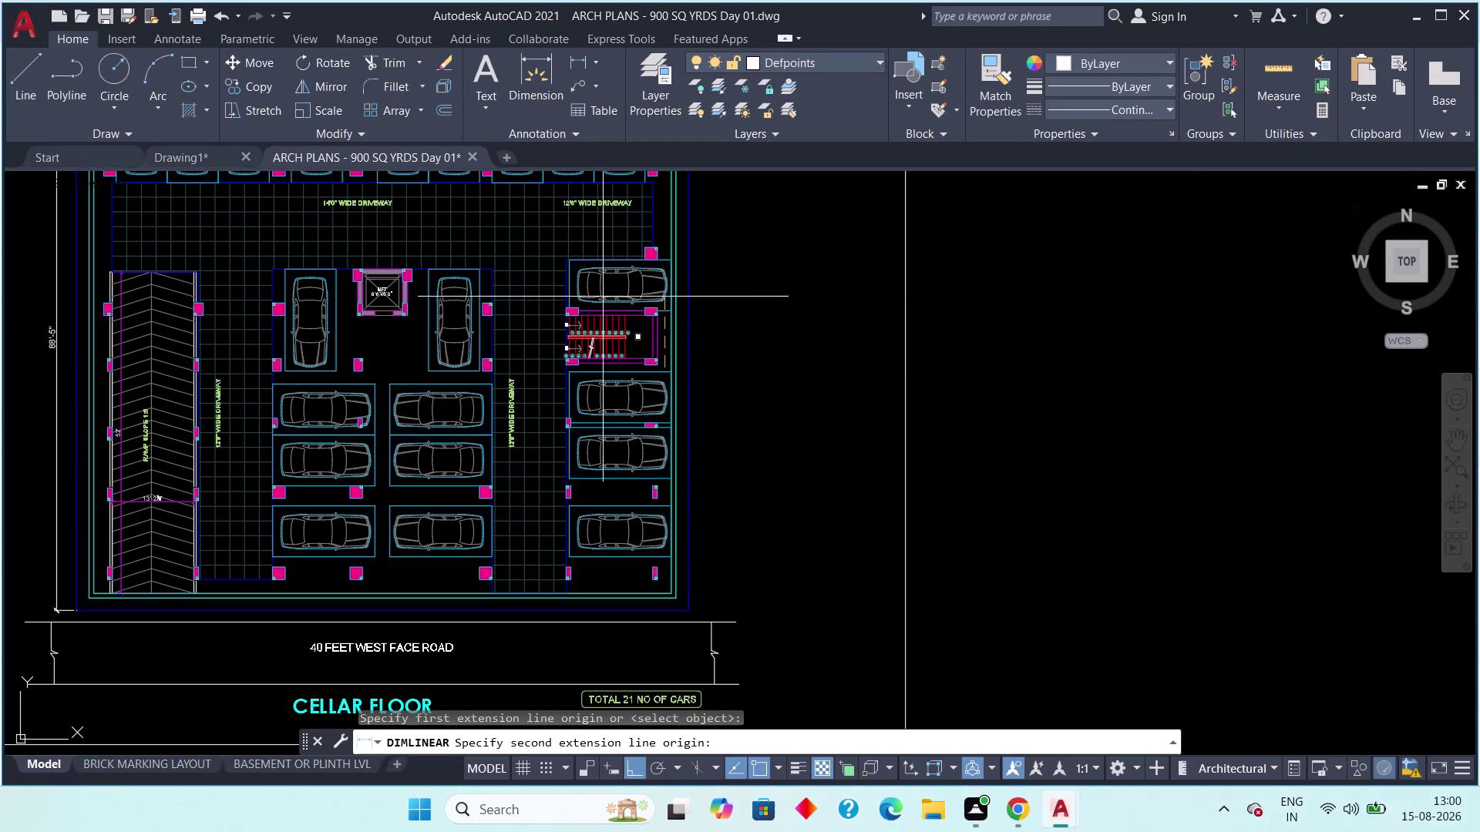
Cancel the unfinished dimension and centre the ARCH PLANS view on the staircase.
key(Escape)
scroll(down, 3)
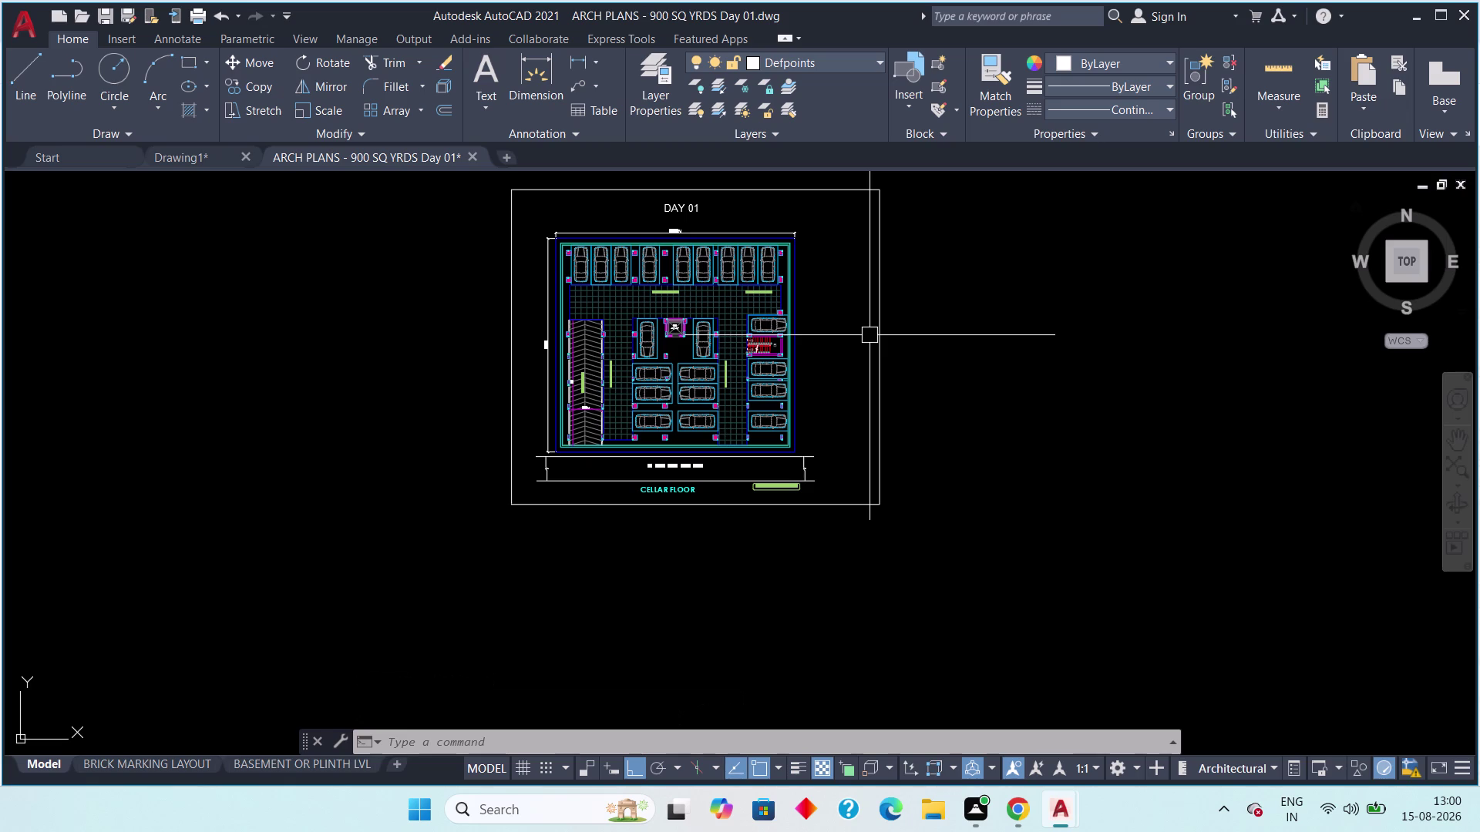
scroll(up, 3)
middle_drag(809, 311, 1006, 304)
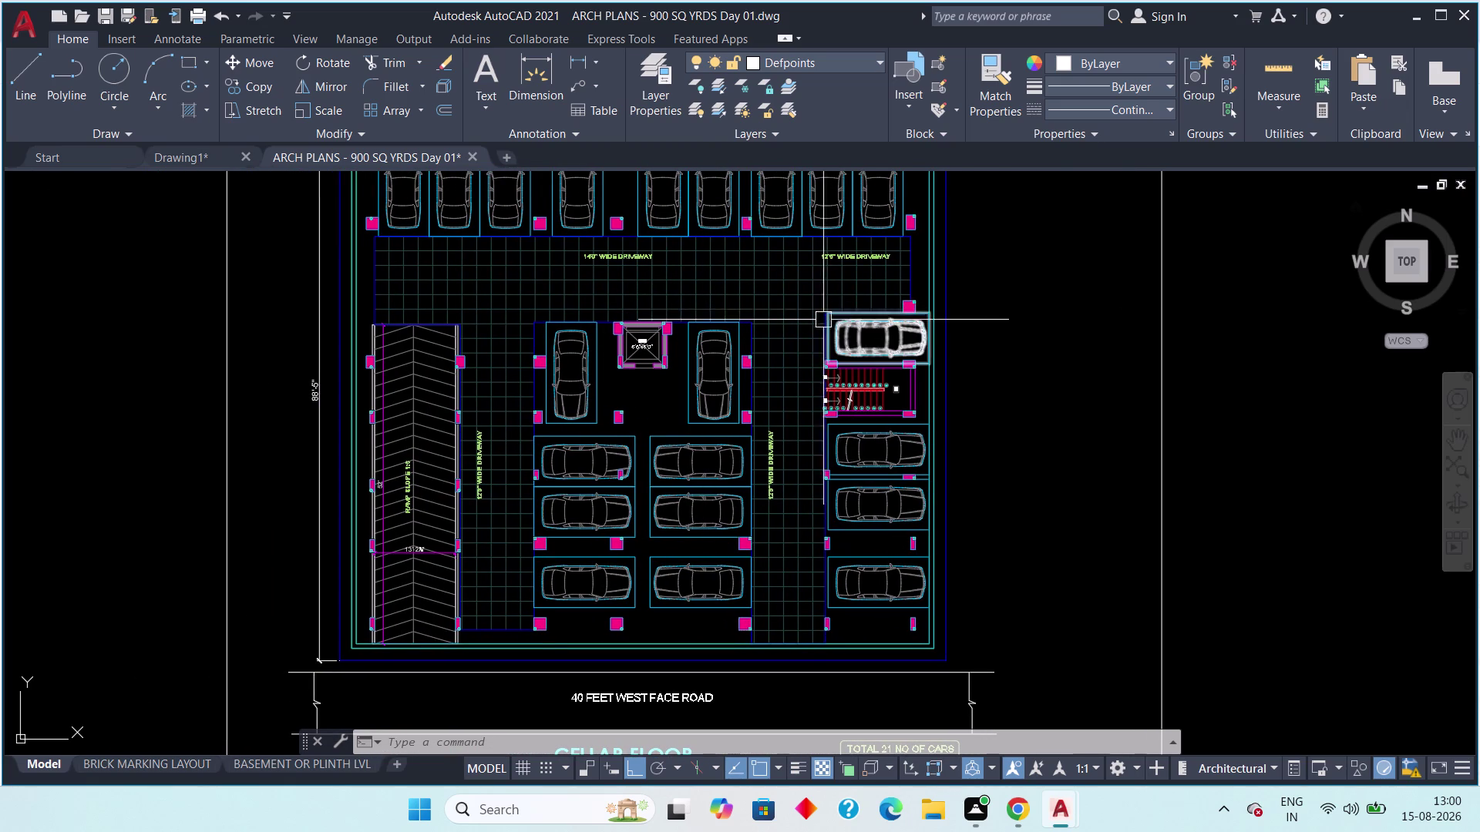
scroll(up, 3)
middle_drag(811, 321, 479, 198)
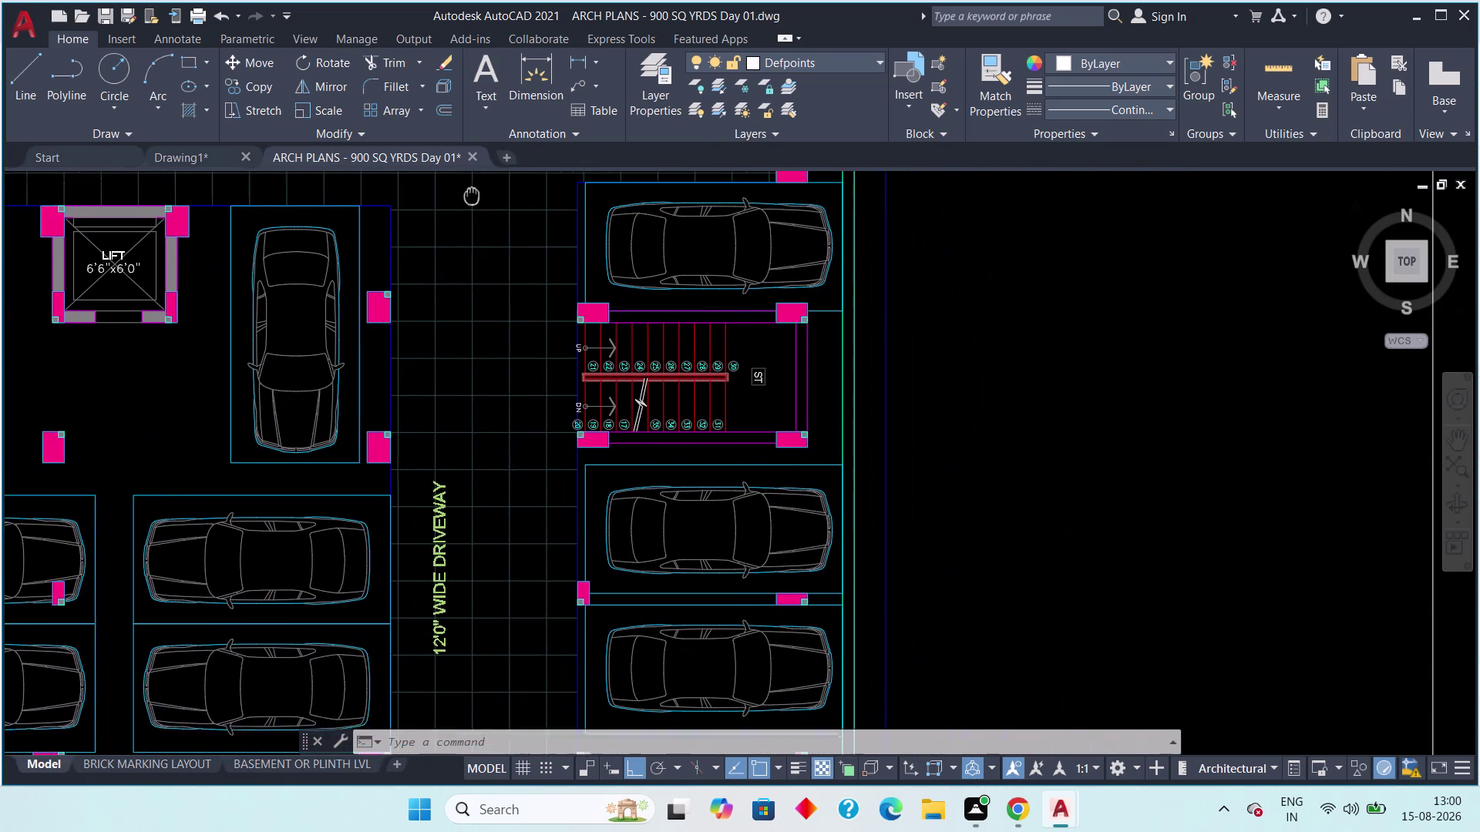
middle_drag(479, 198, 464, 194)
Measure the staircase bay with a linear dimension, reading 8'-9", without placing it.
click(572, 51)
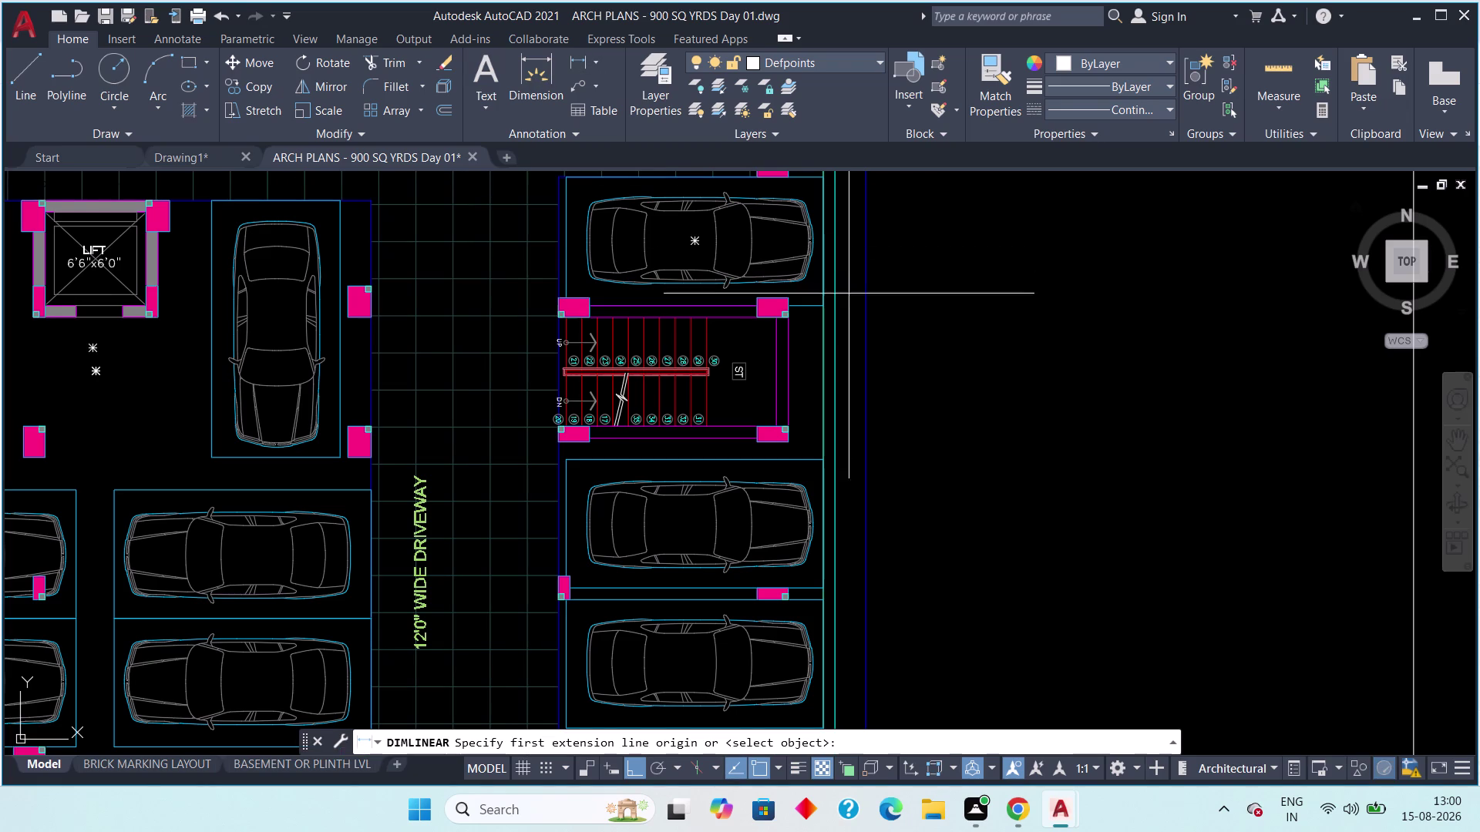
scroll(up, 3)
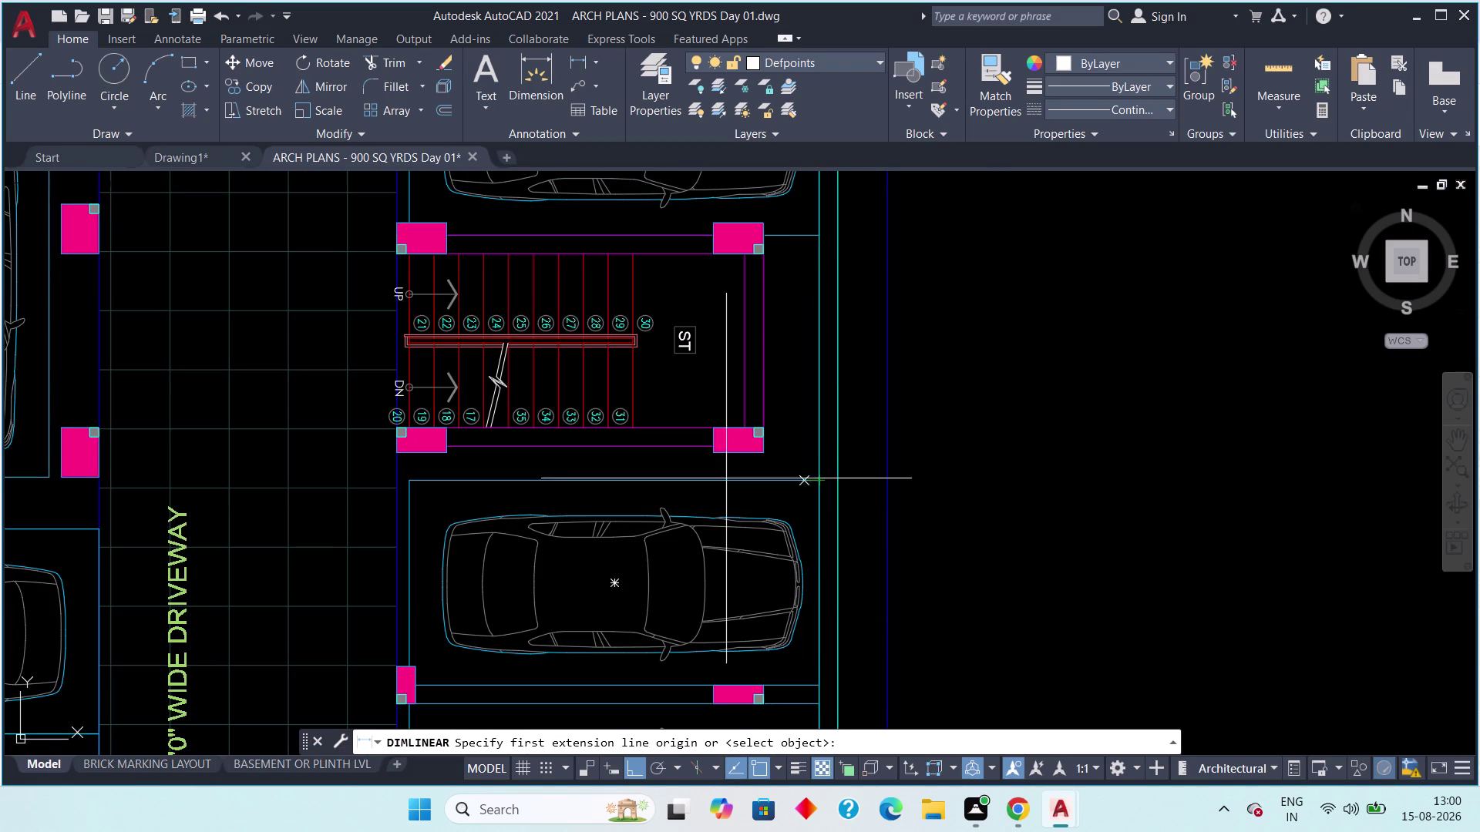
click(394, 458)
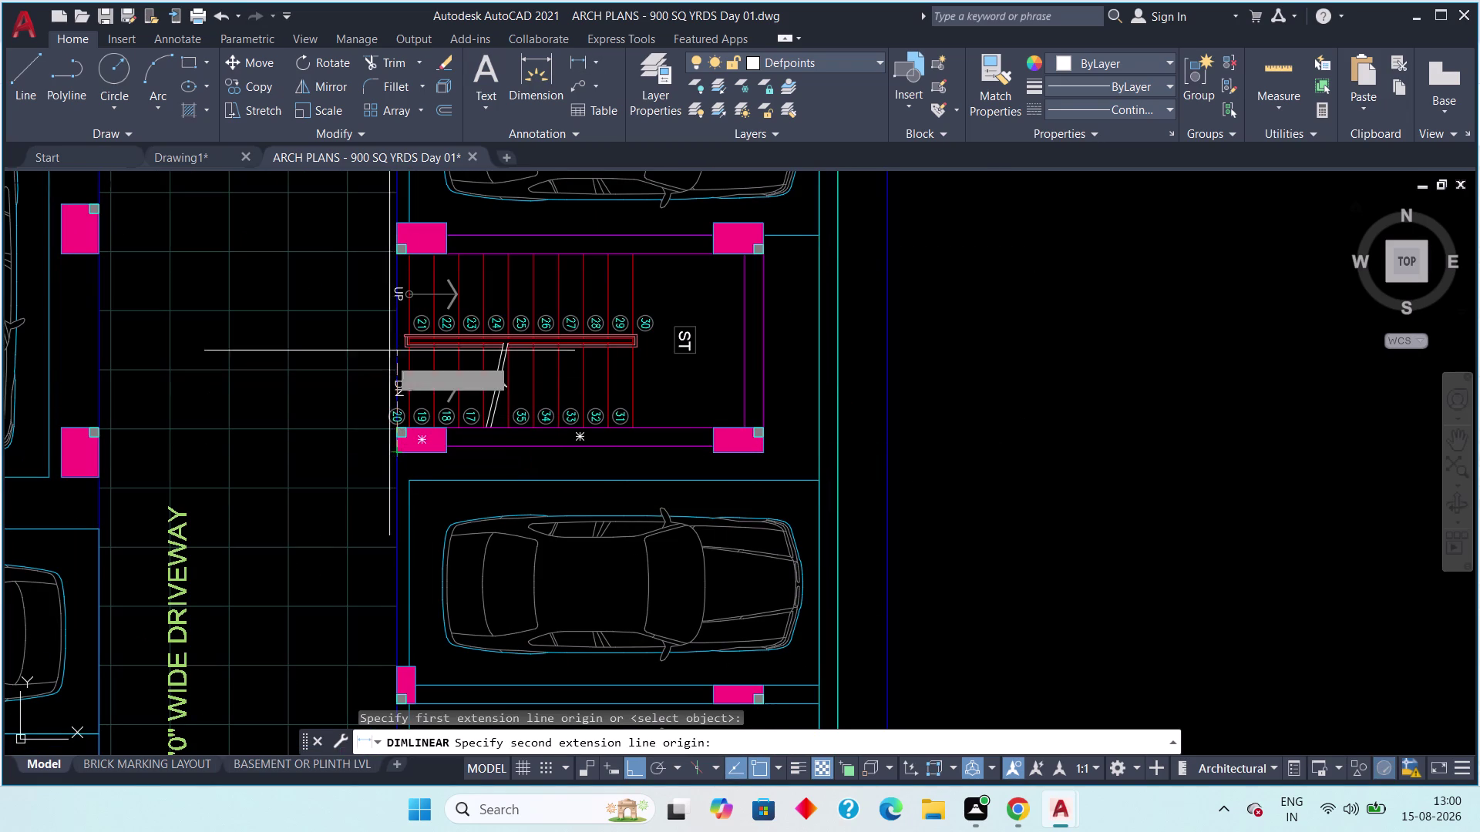
click(393, 234)
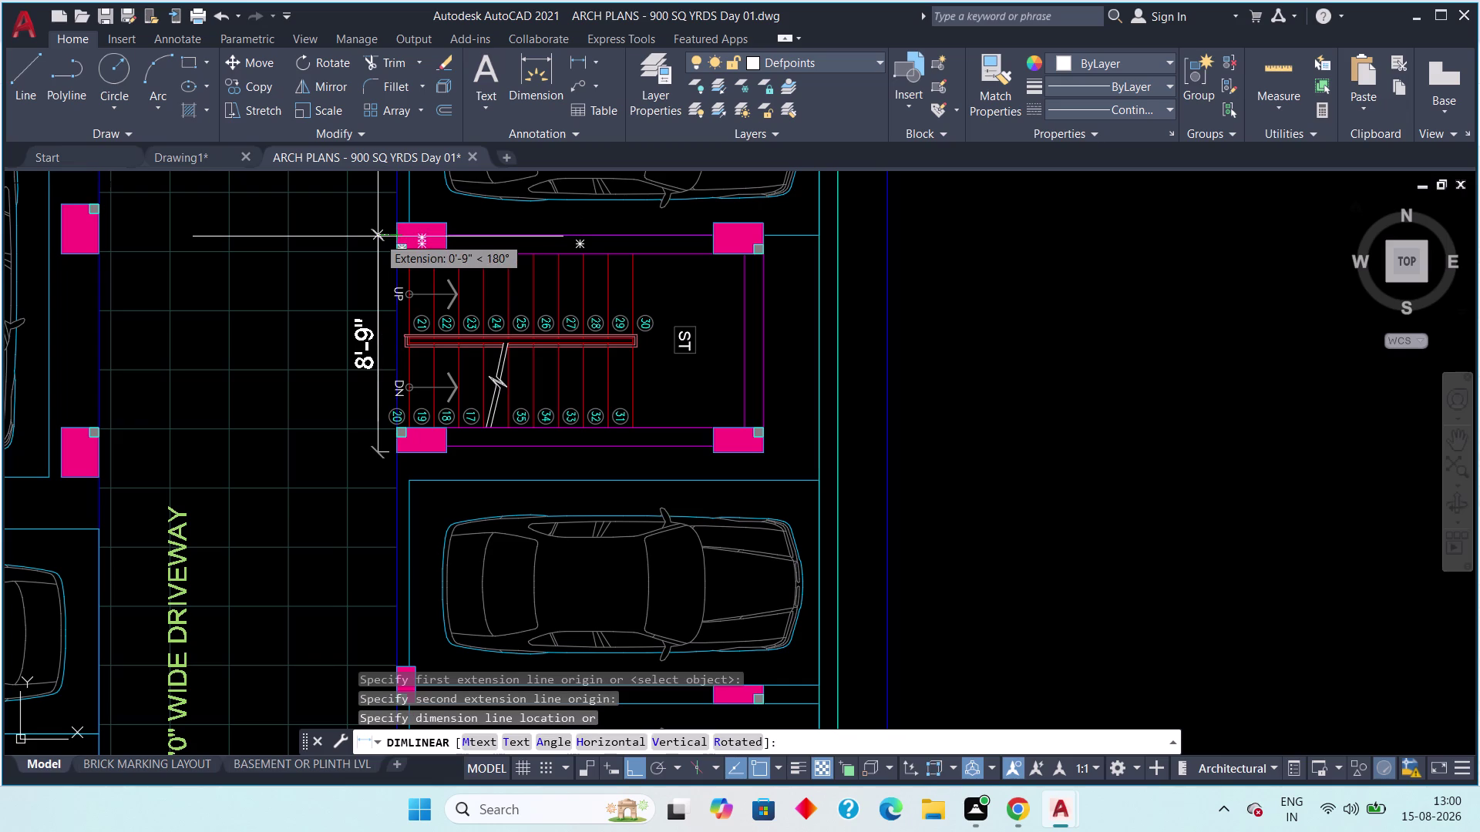
key(Escape)
Switch to the Drawing1 cellar plan.
scroll(down, 3)
middle_drag(400, 255, 475, 255)
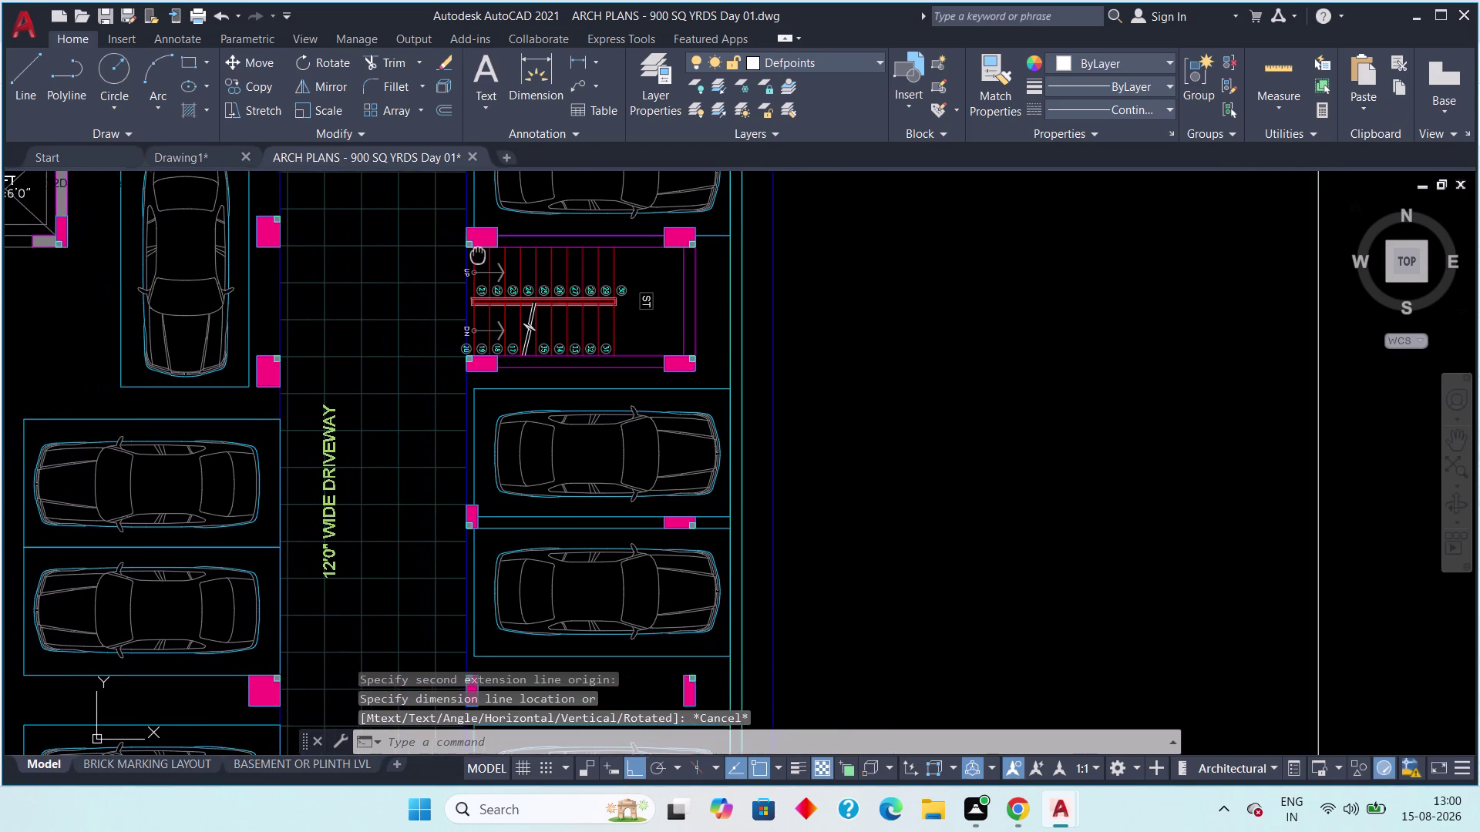
middle_drag(475, 256, 489, 252)
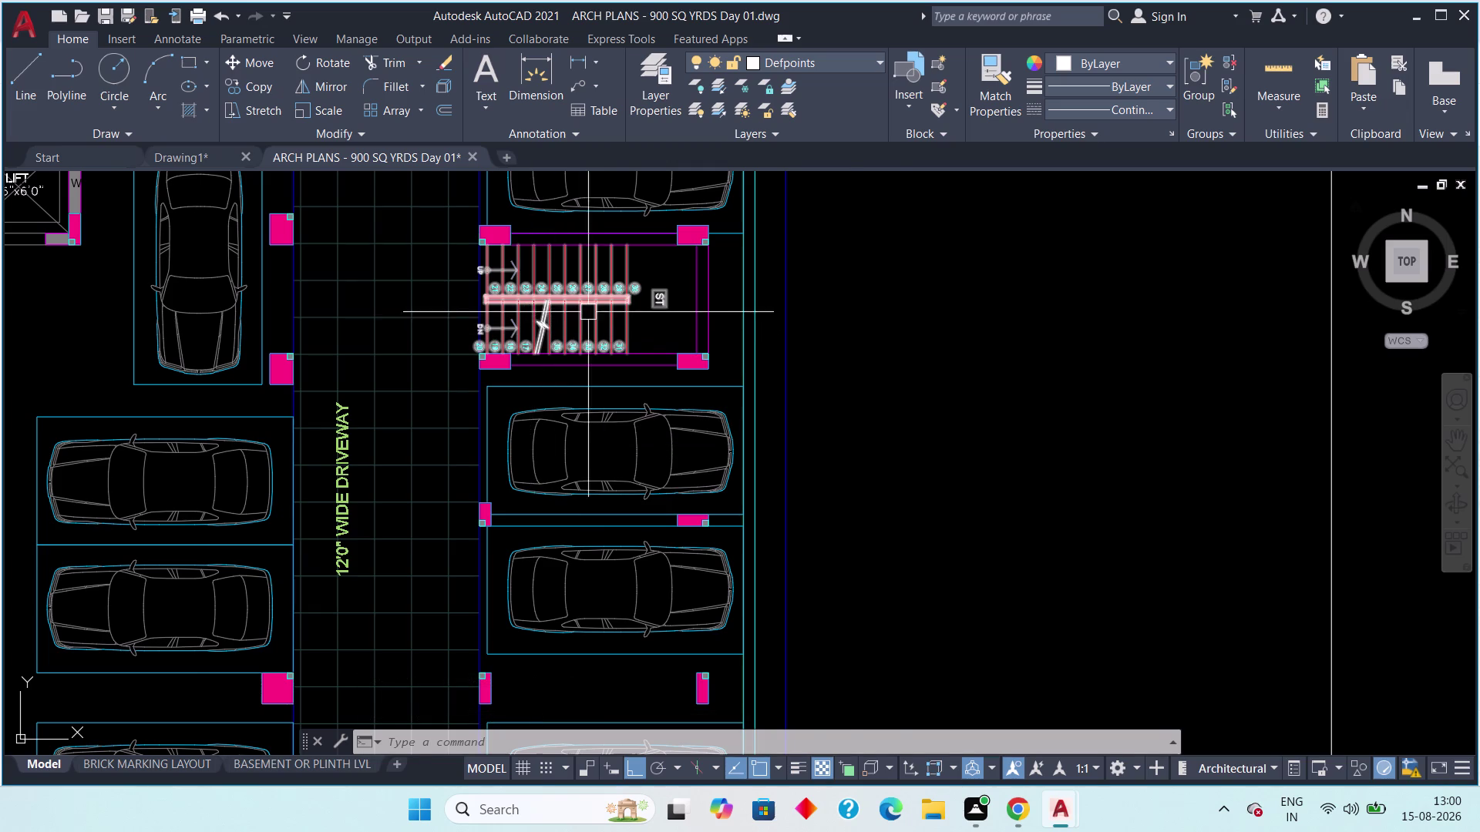
scroll(up, 3)
scroll(down, 3)
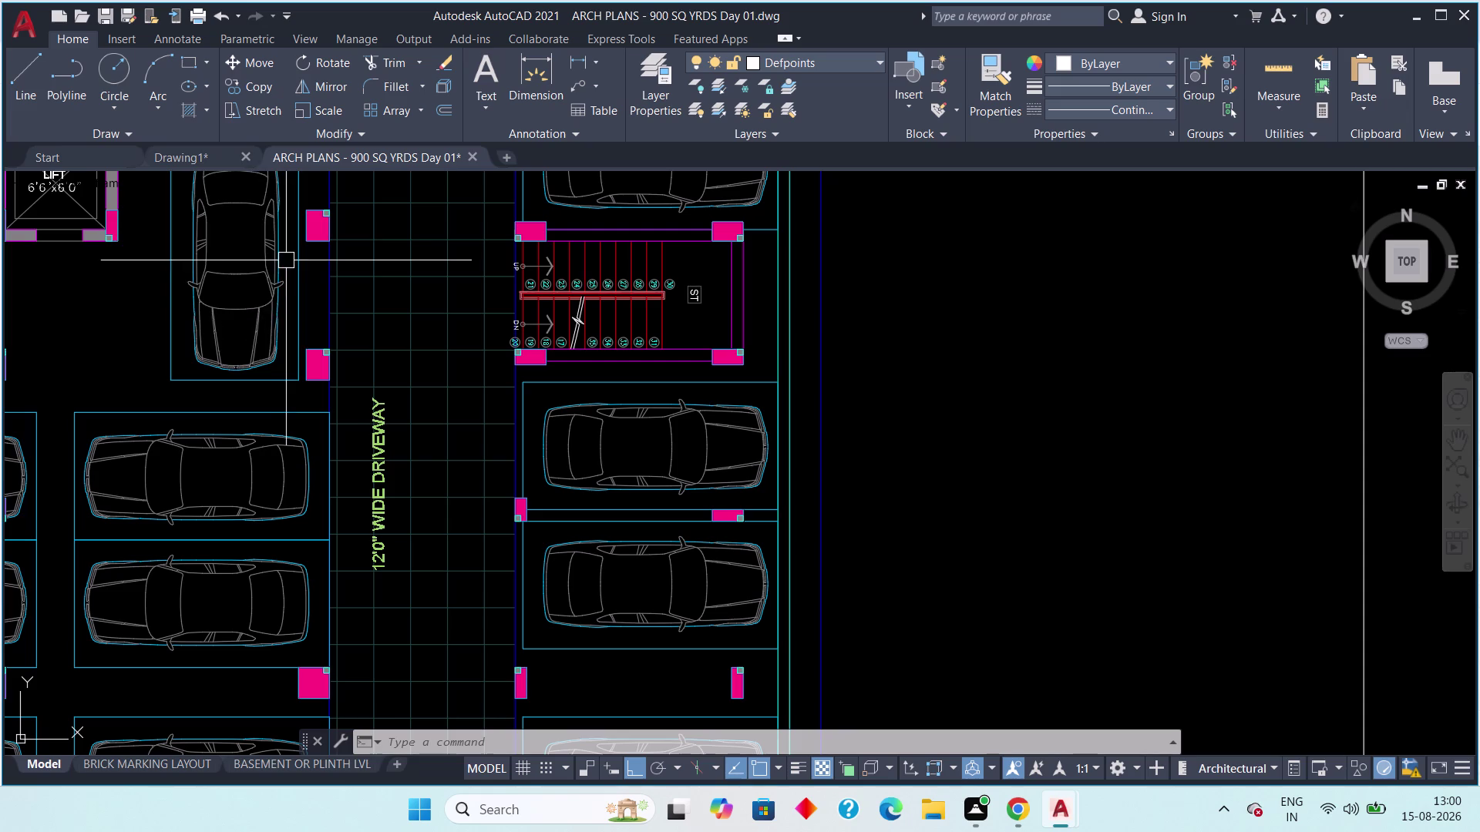
click(181, 158)
scroll(up, 3)
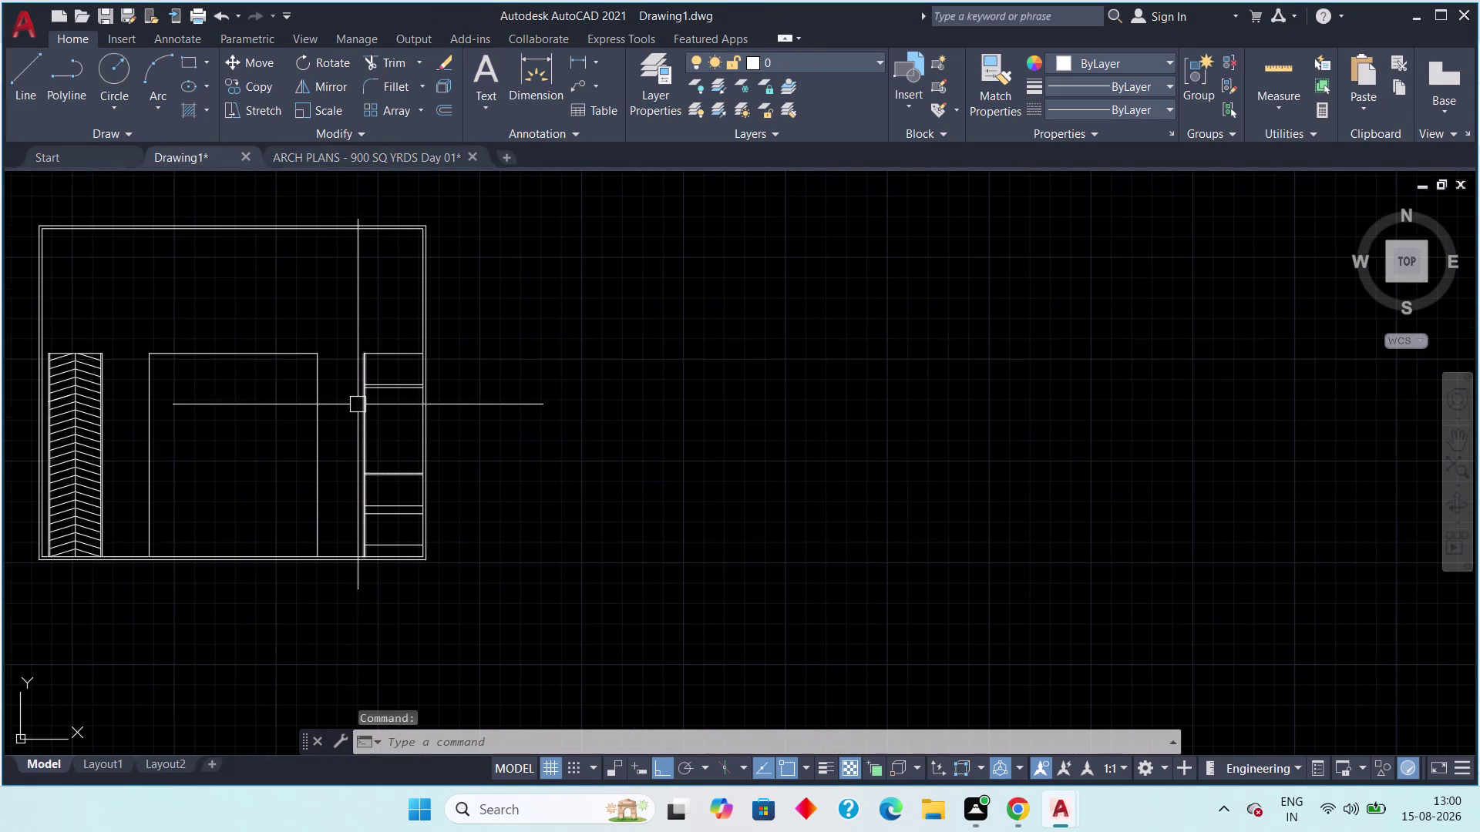
click(372, 157)
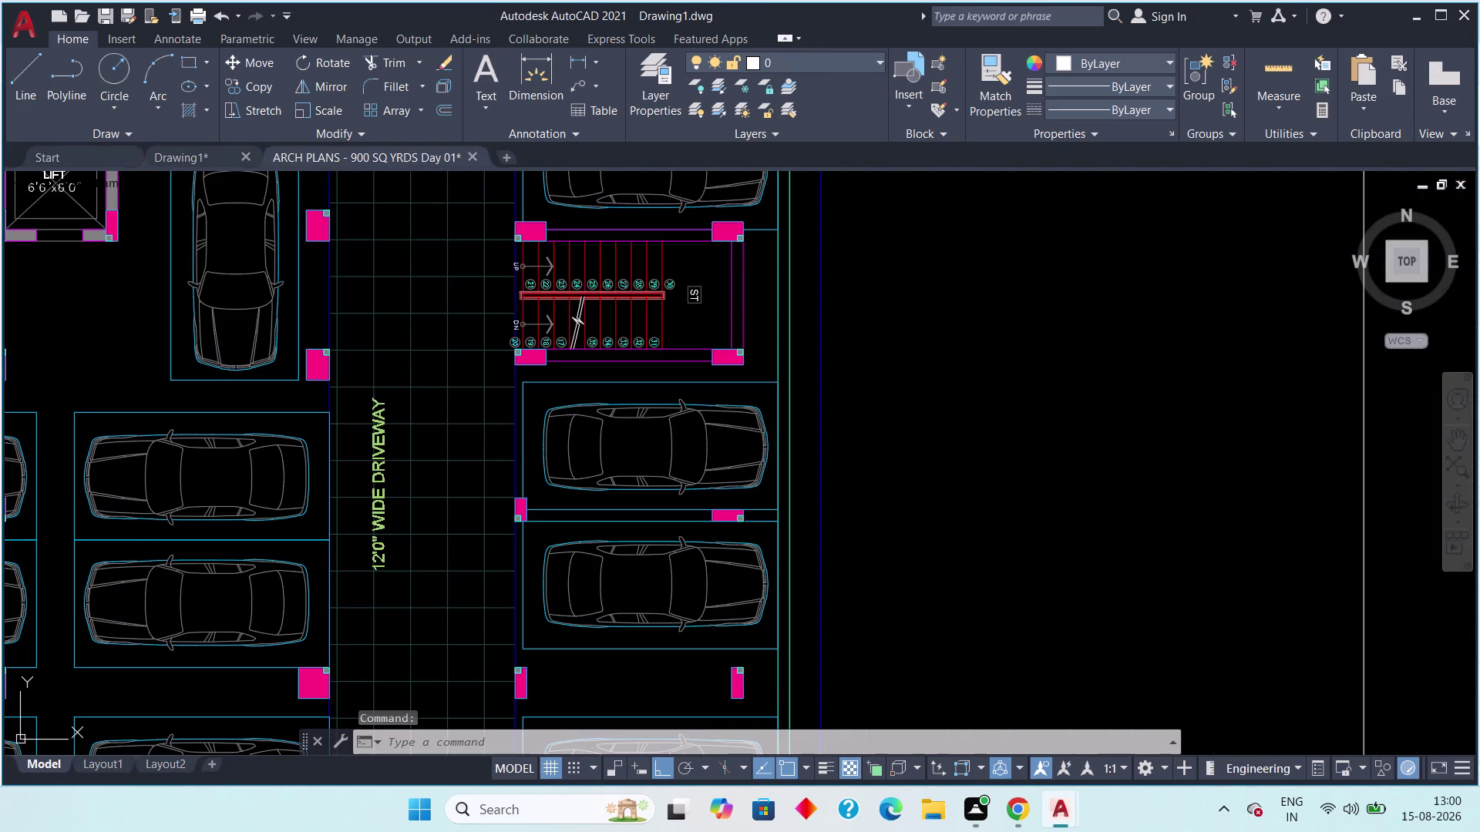
click(181, 153)
scroll(up, 3)
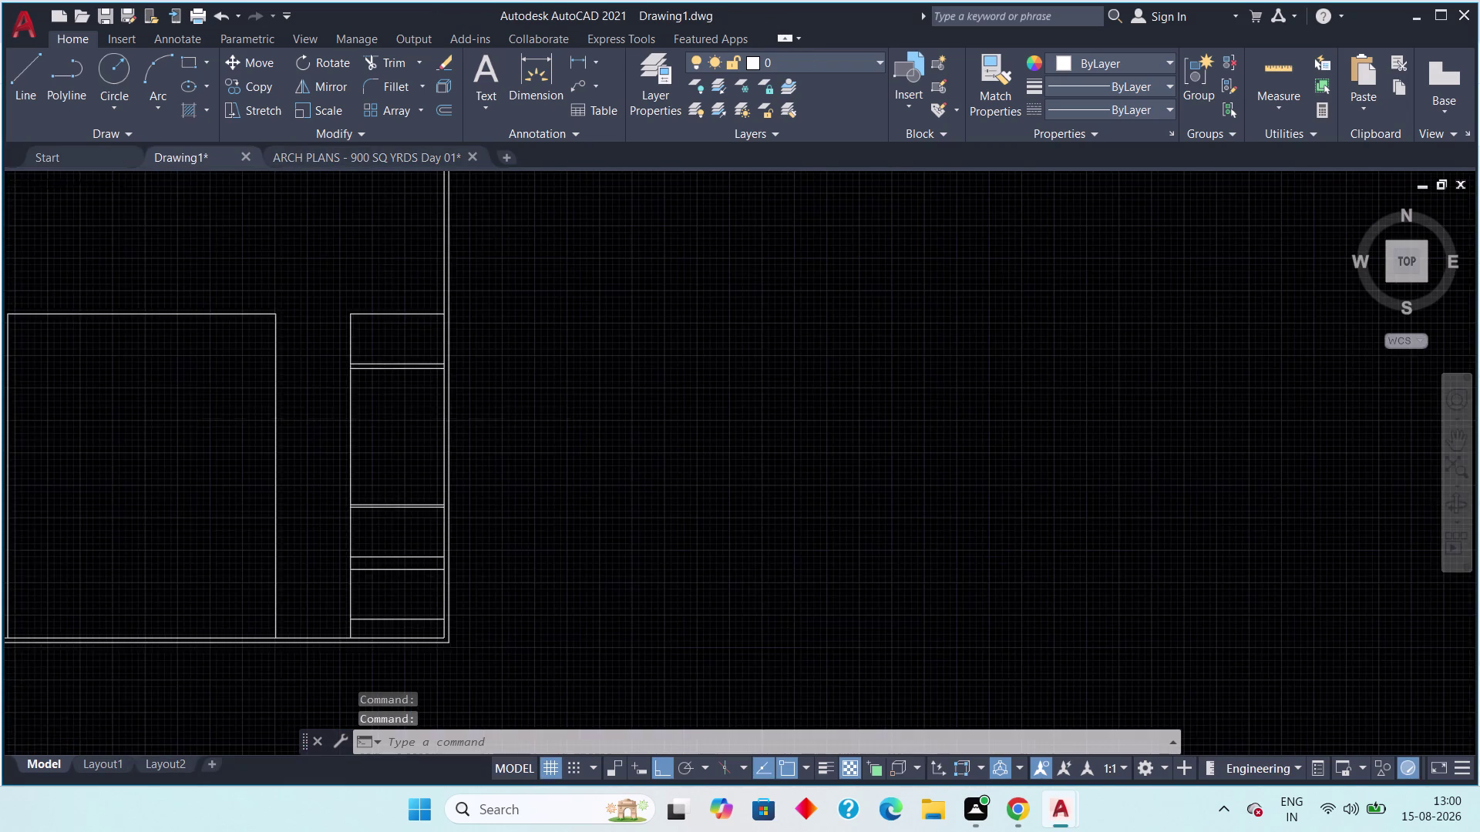
scroll(up, 3)
click(363, 148)
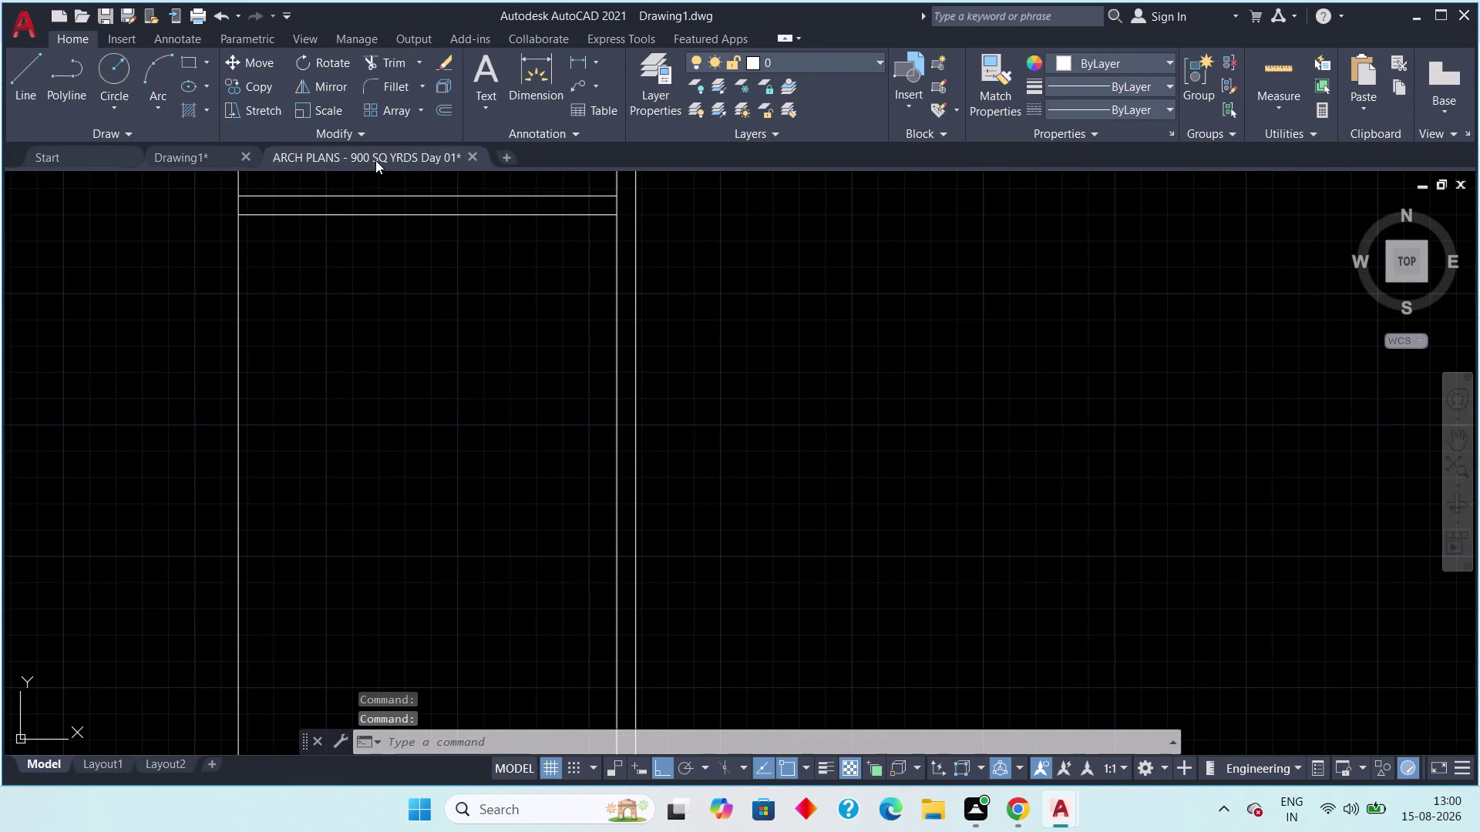
middle_drag(576, 259, 455, 381)
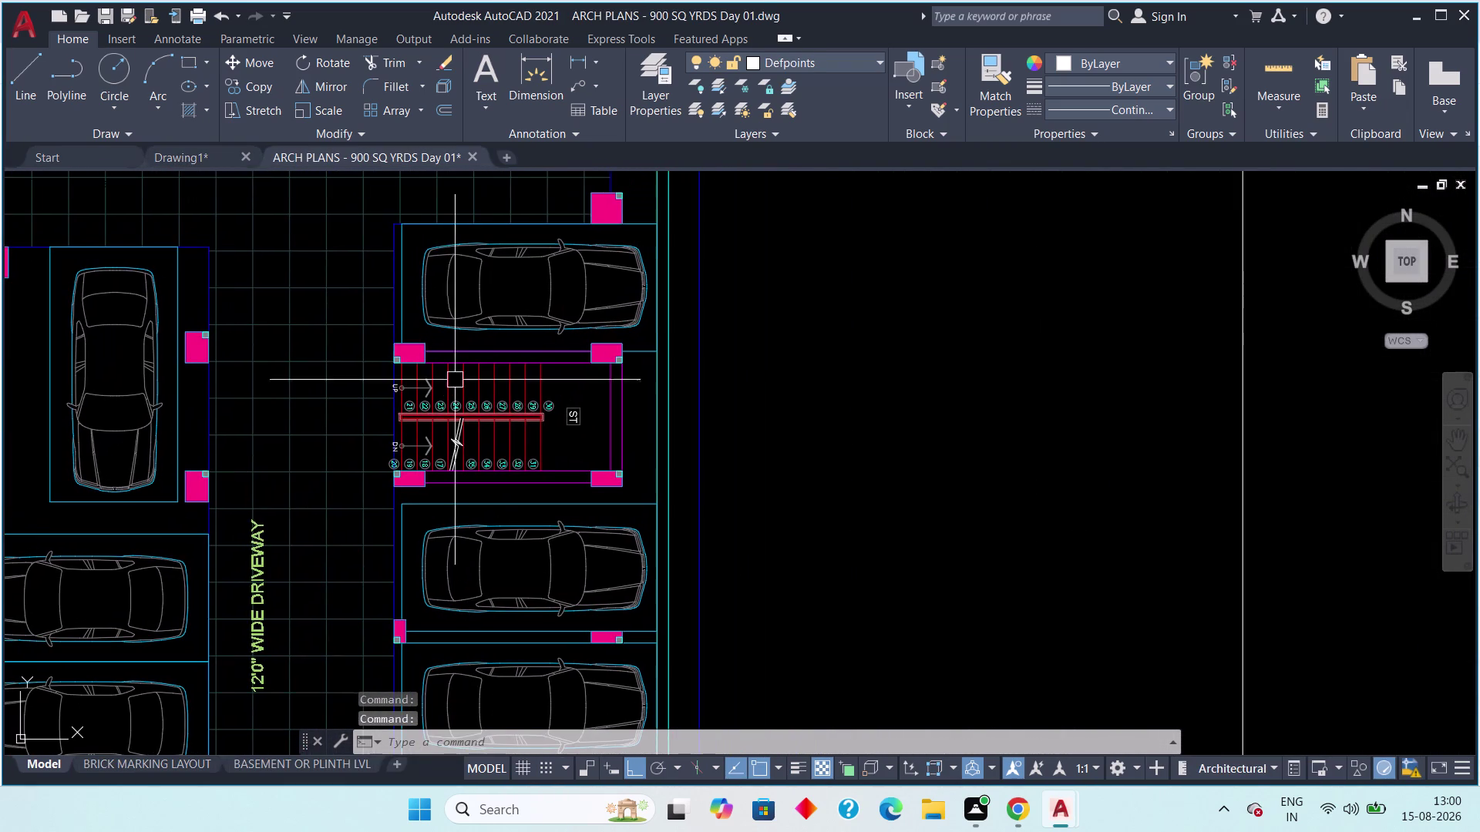
click(187, 153)
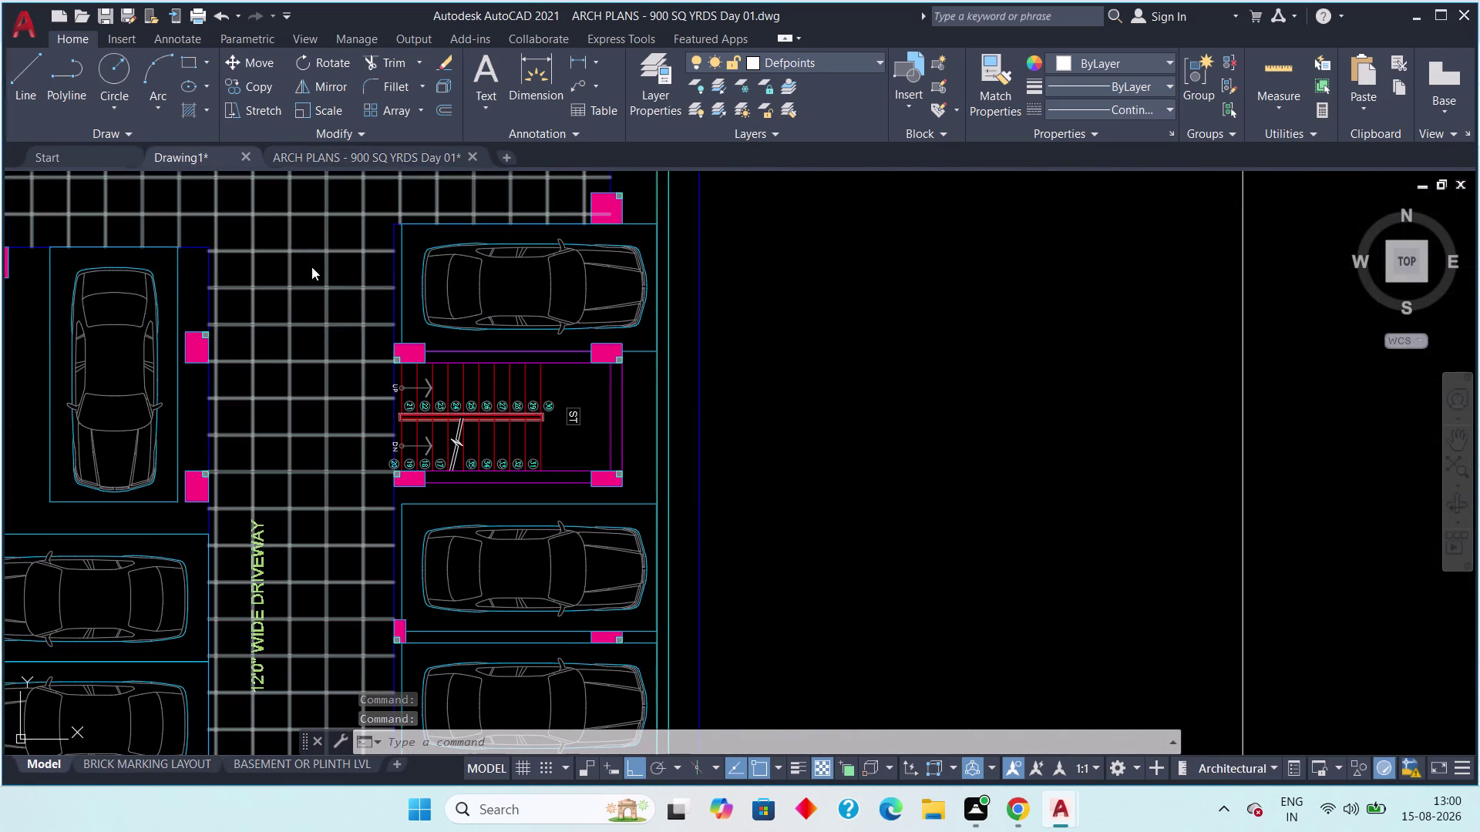
scroll(down, 3)
scroll(up, 3)
scroll(up, 3)
scroll(up, 3)
scroll(up, 3)
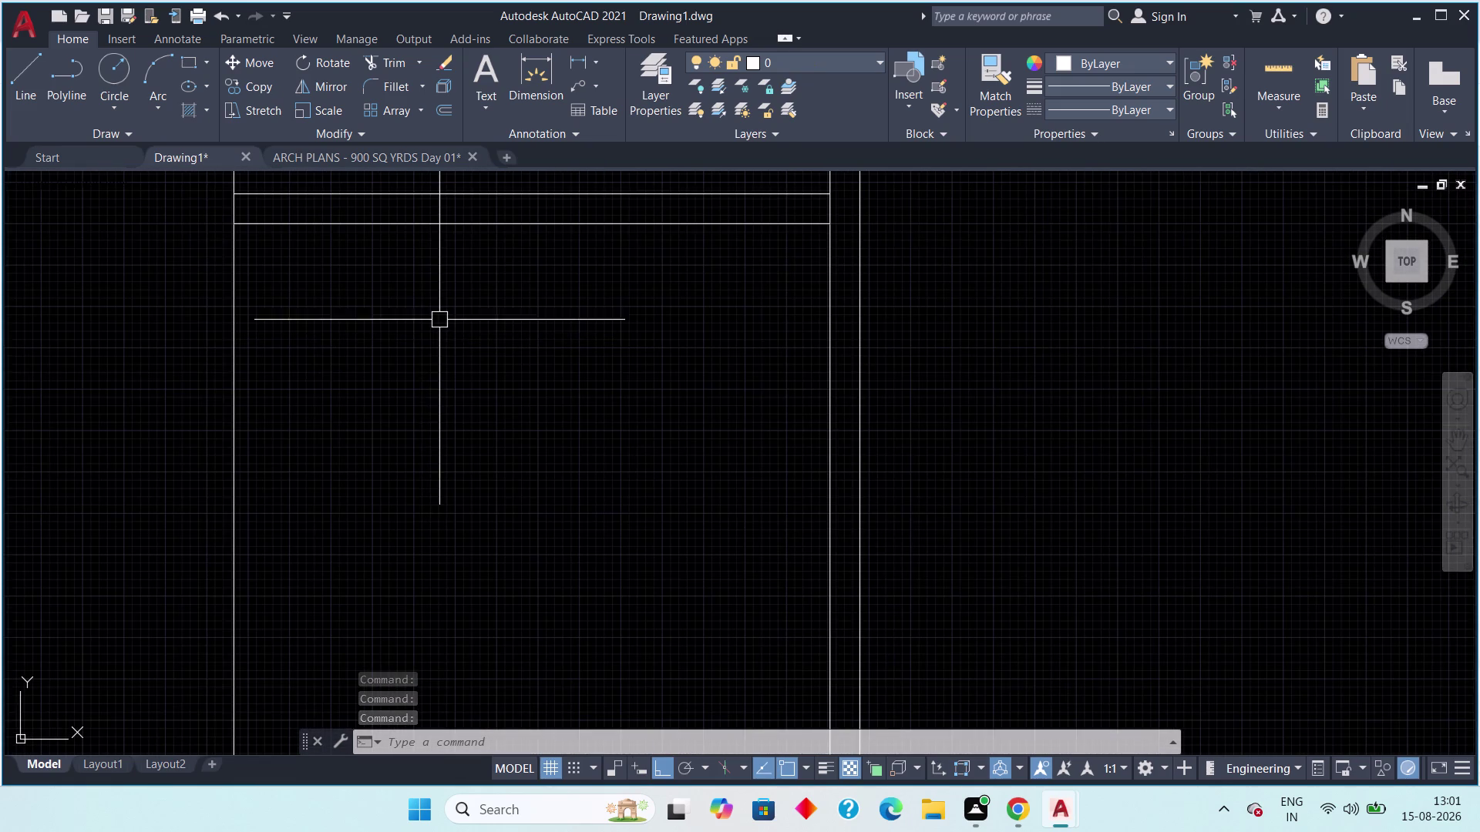
scroll(down, 3)
scroll(down, 3)
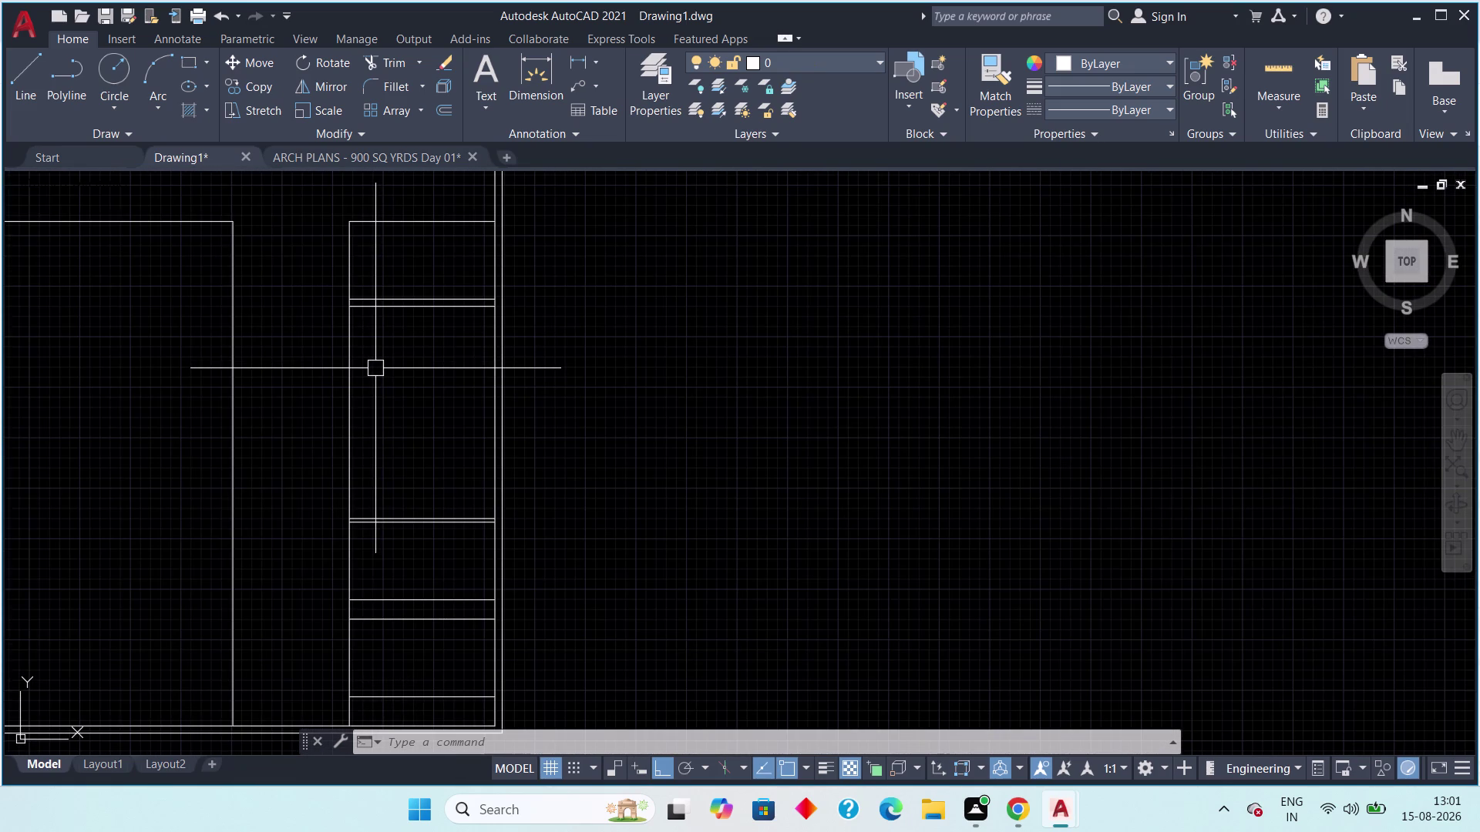
Trim three overlapping line pieces where the bay lines meet the walls.
text(tr)
key(space)
scroll(up, 3)
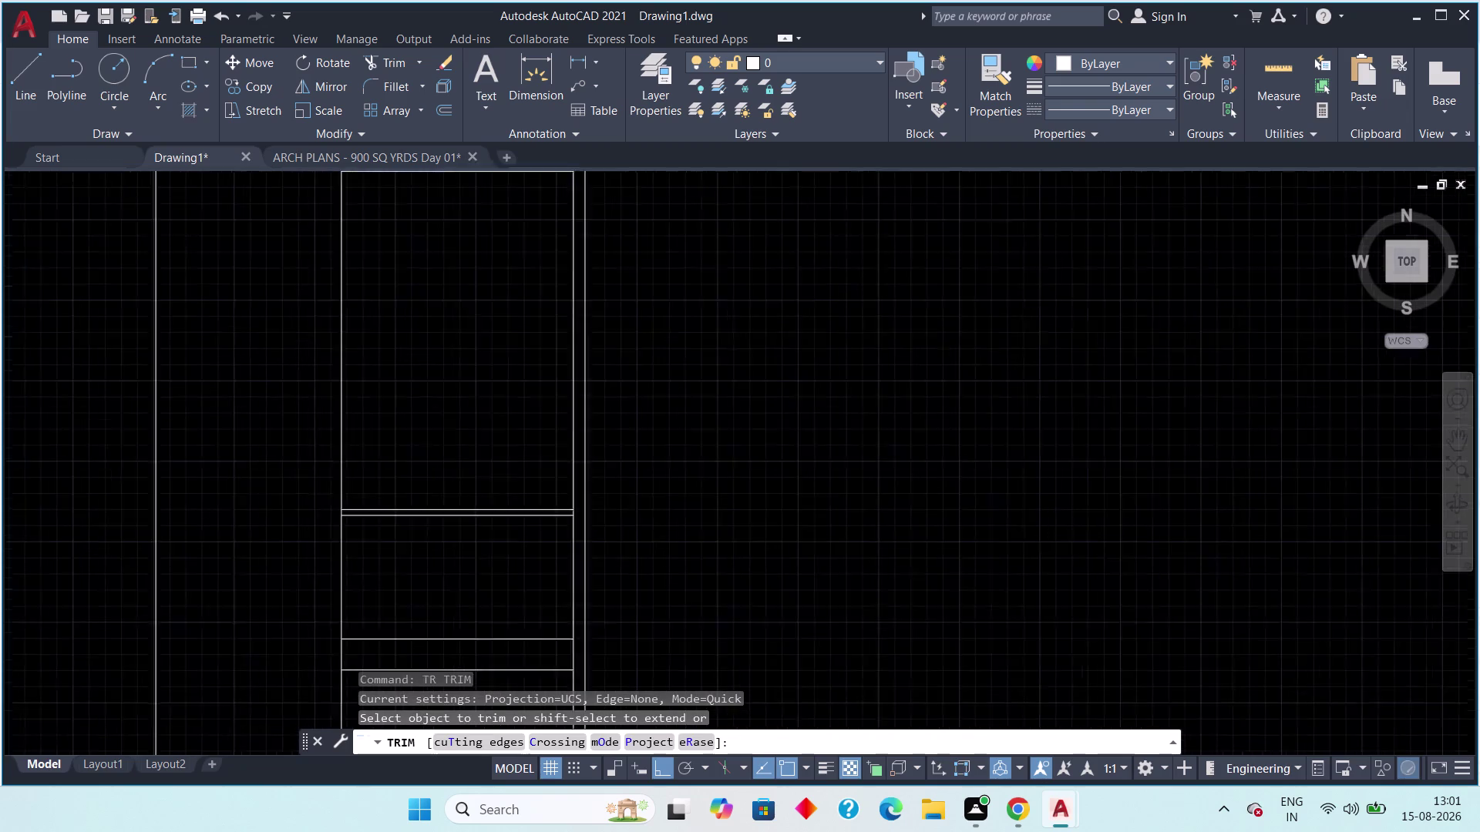
scroll(up, 3)
scroll(up, 3)
click(246, 420)
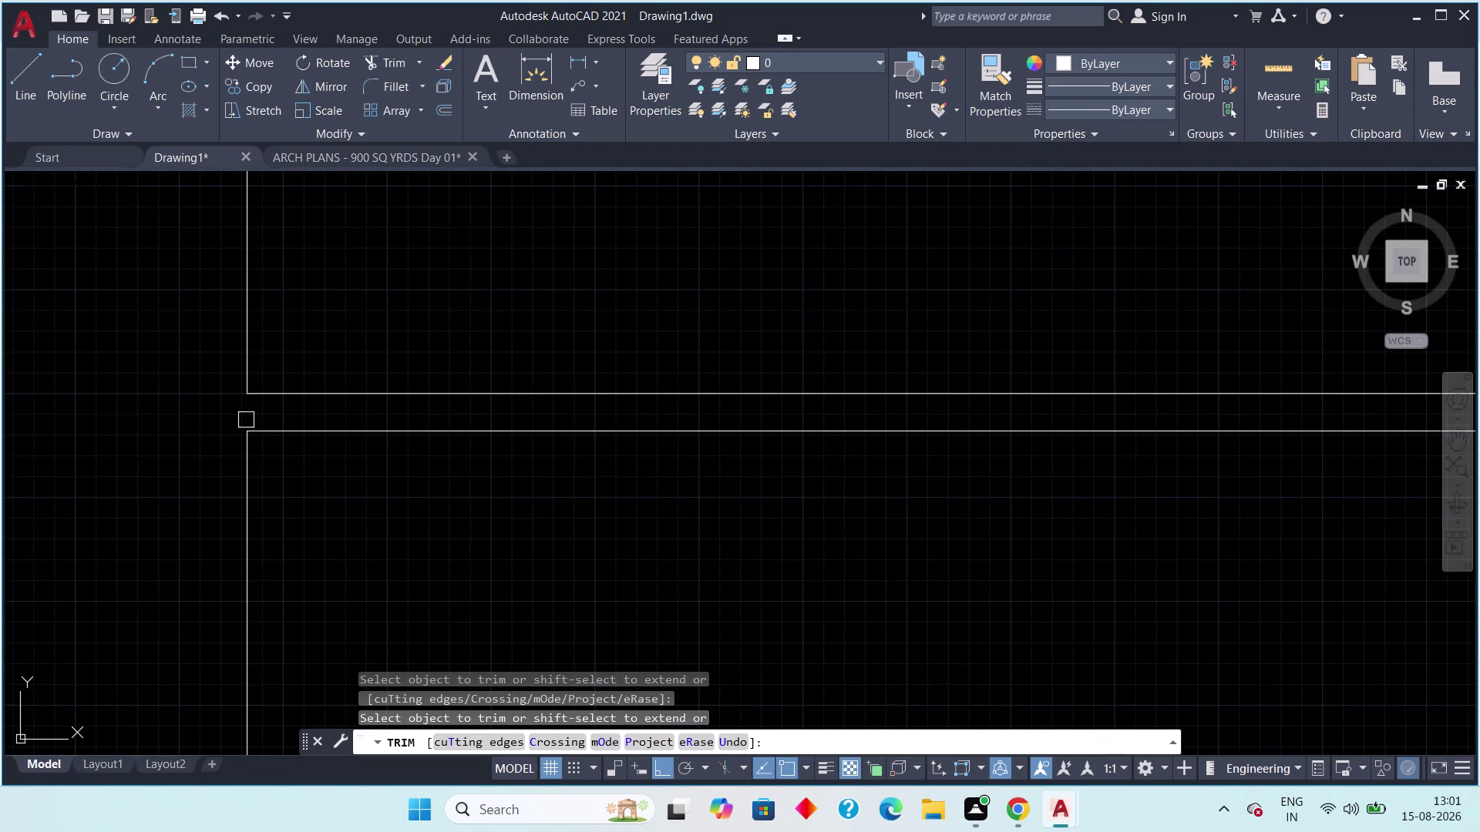
scroll(down, 3)
middle_drag(173, 360, 93, 711)
scroll(down, 3)
middle_drag(77, 452, 100, 511)
scroll(up, 3)
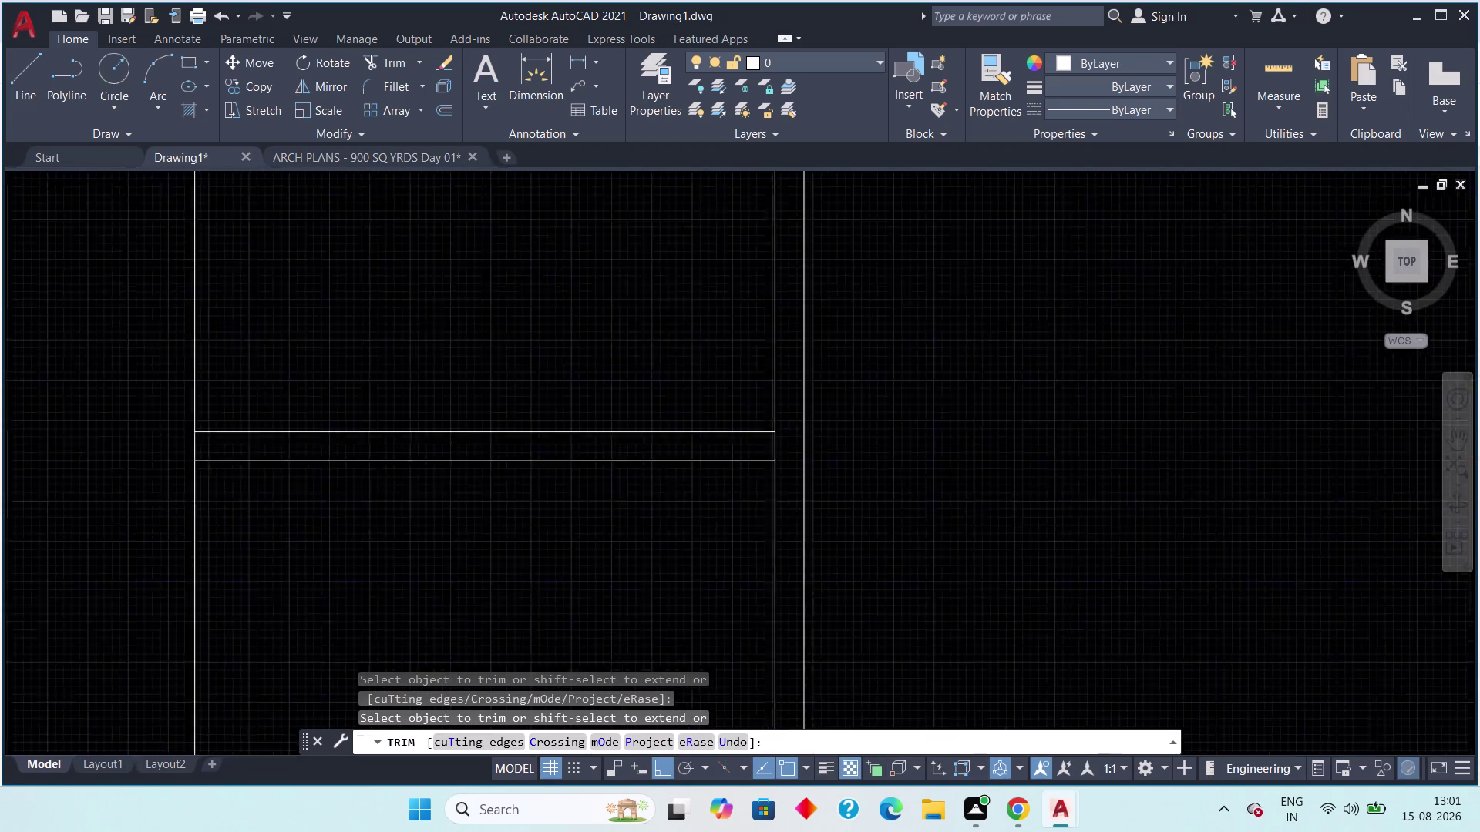
scroll(up, 3)
click(330, 408)
click(183, 440)
key(Escape)
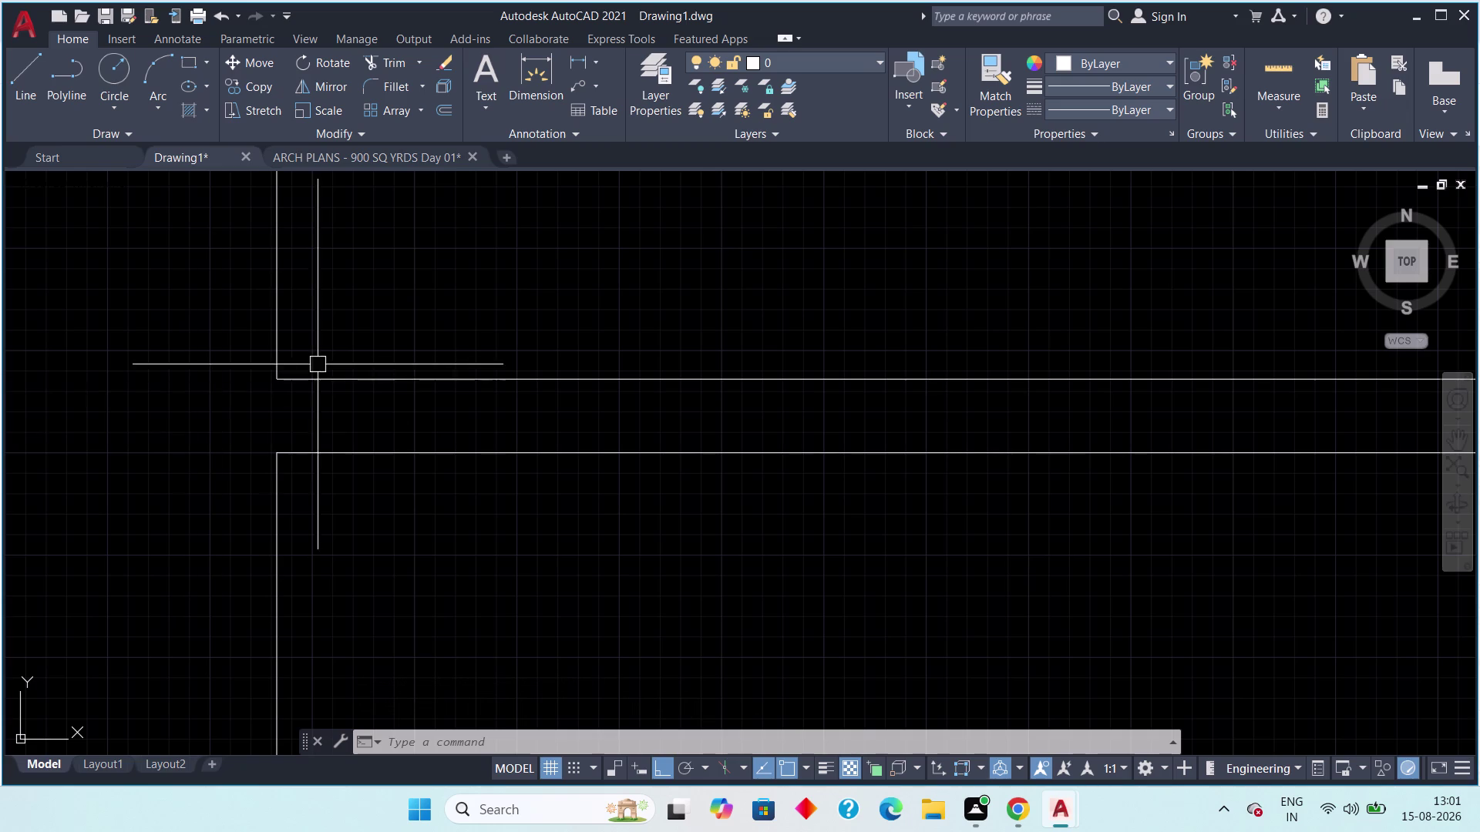
Pan to the next wall junction and the right-hand column of bays.
scroll(down, 3)
middle_drag(387, 326, 297, 488)
scroll(down, 3)
scroll(down, 3)
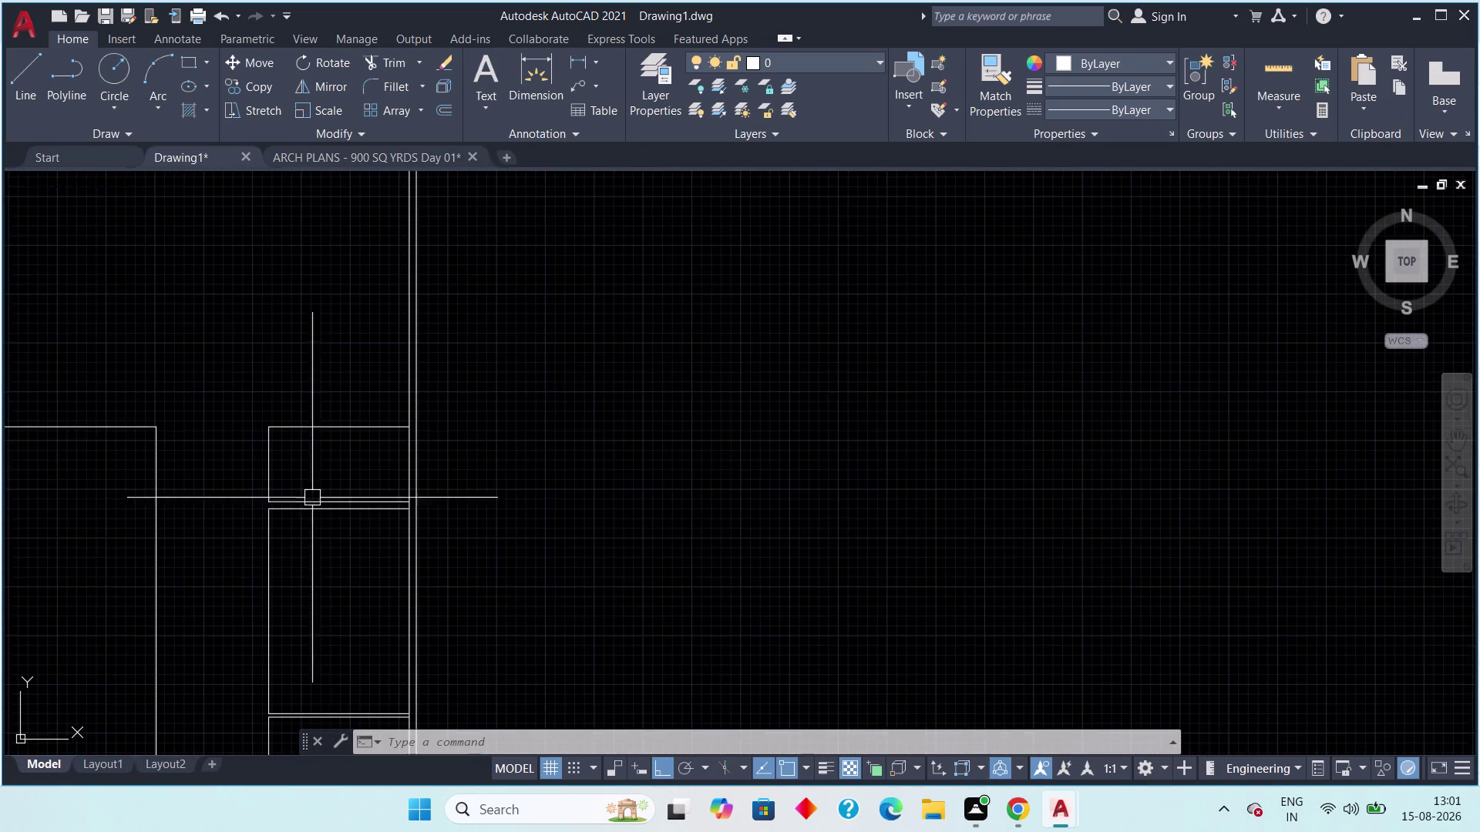
middle_drag(324, 513, 380, 399)
scroll(up, 3)
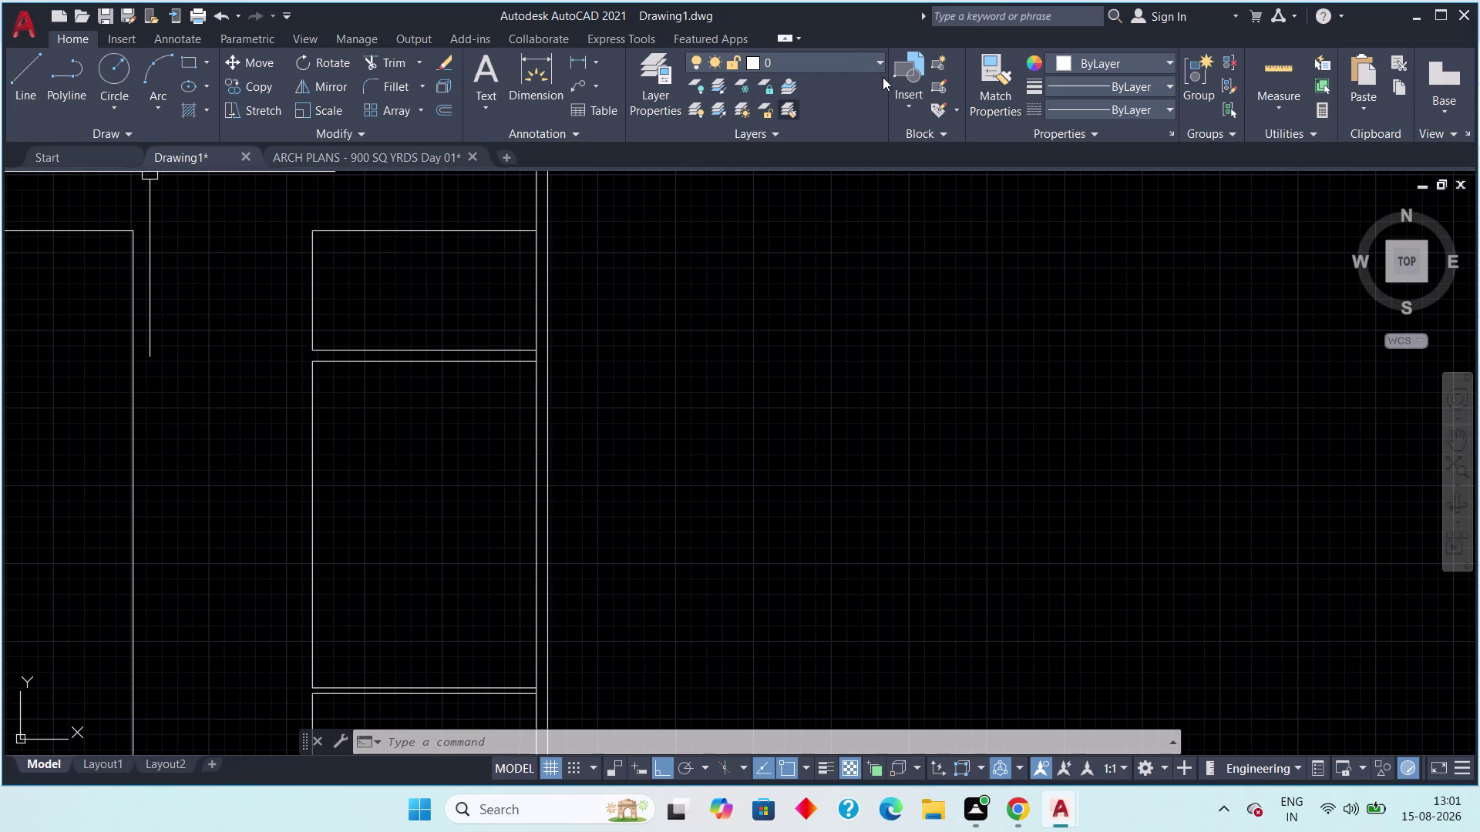
click(576, 56)
scroll(up, 3)
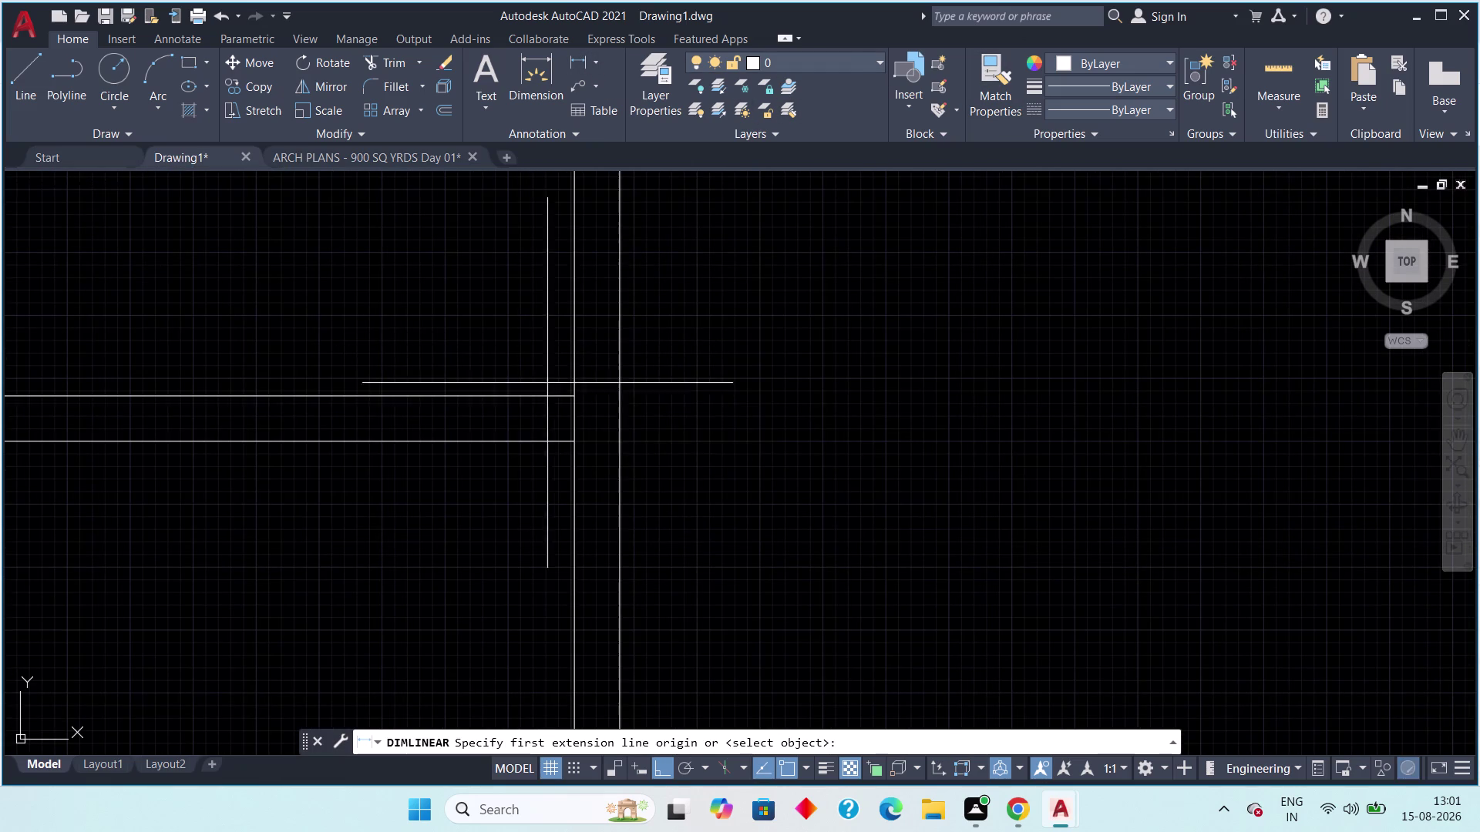
click(575, 443)
middle_drag(517, 446, 912, 349)
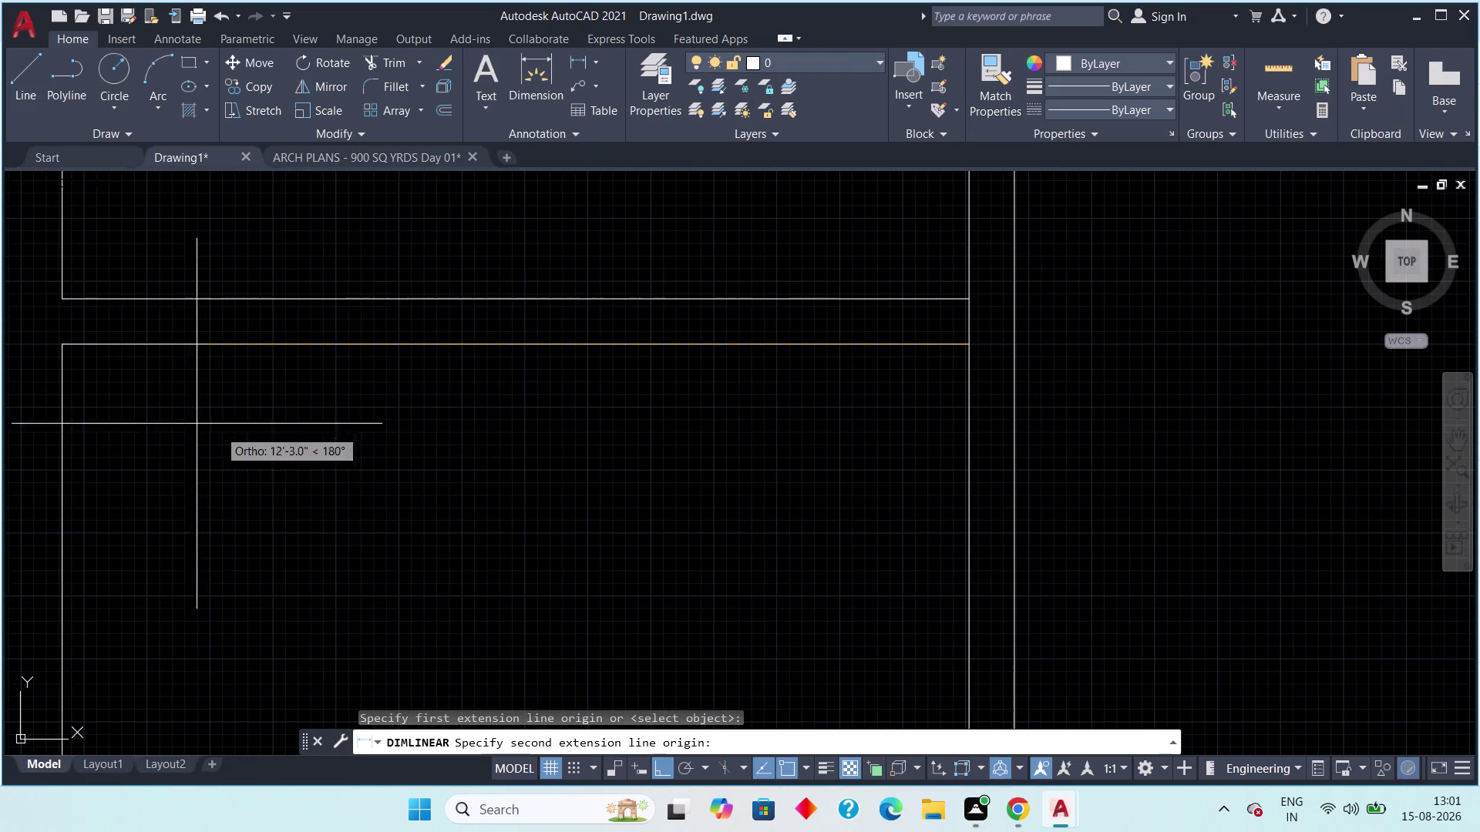
click(70, 348)
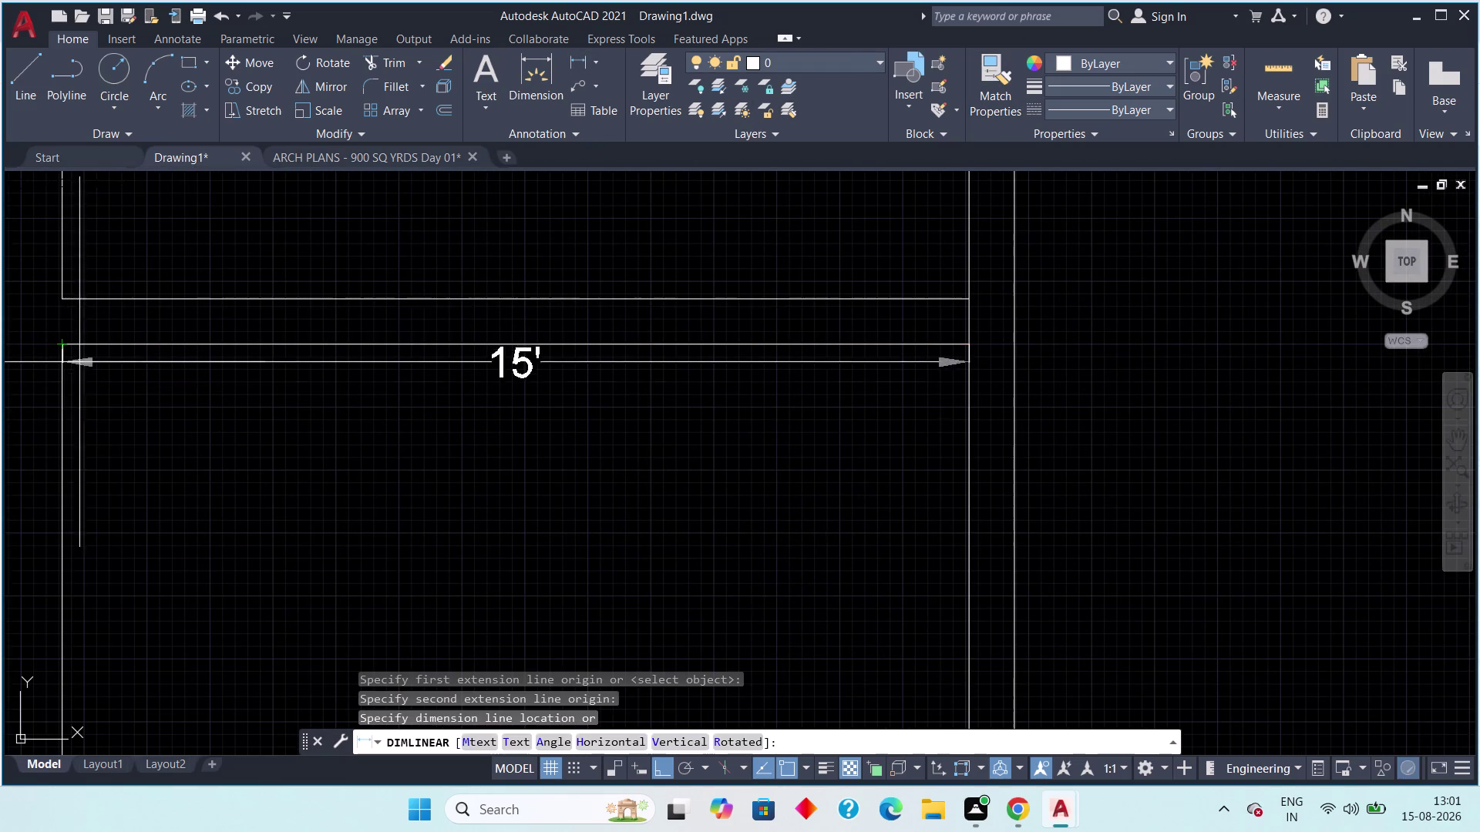
click(160, 434)
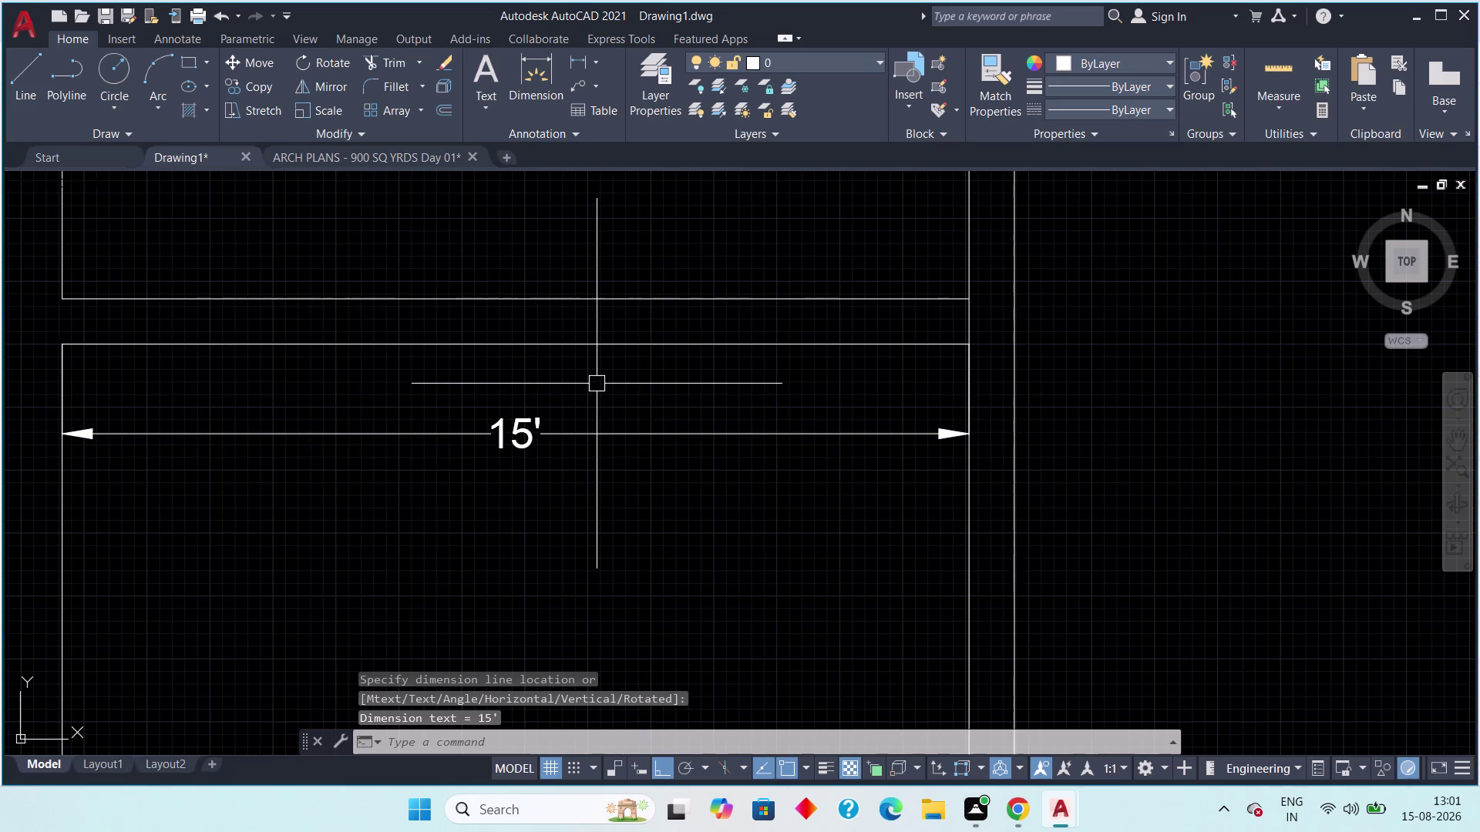
click(609, 387)
click(394, 507)
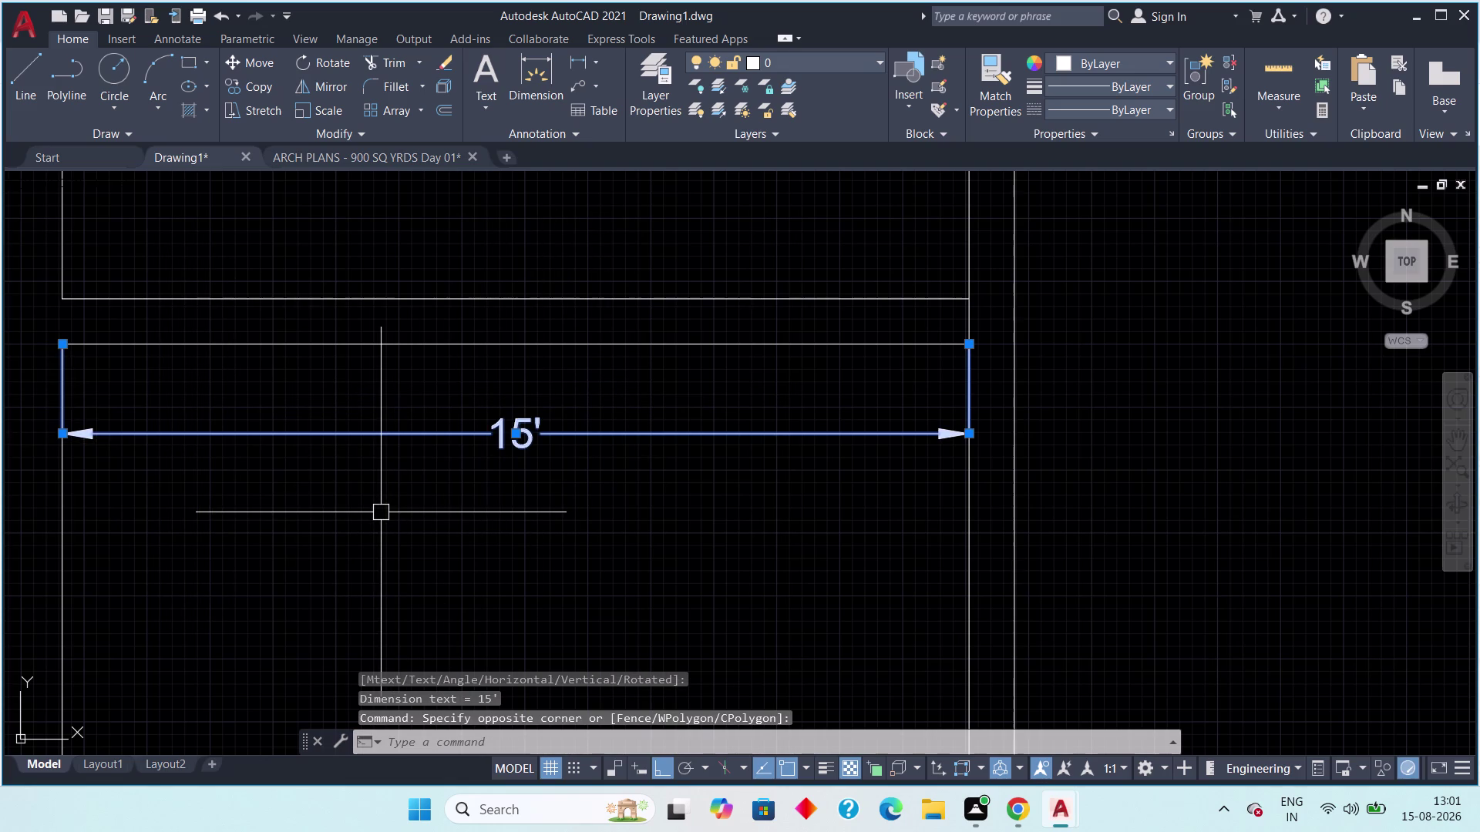
key(Delete)
scroll(down, 3)
middle_drag(493, 522, 508, 477)
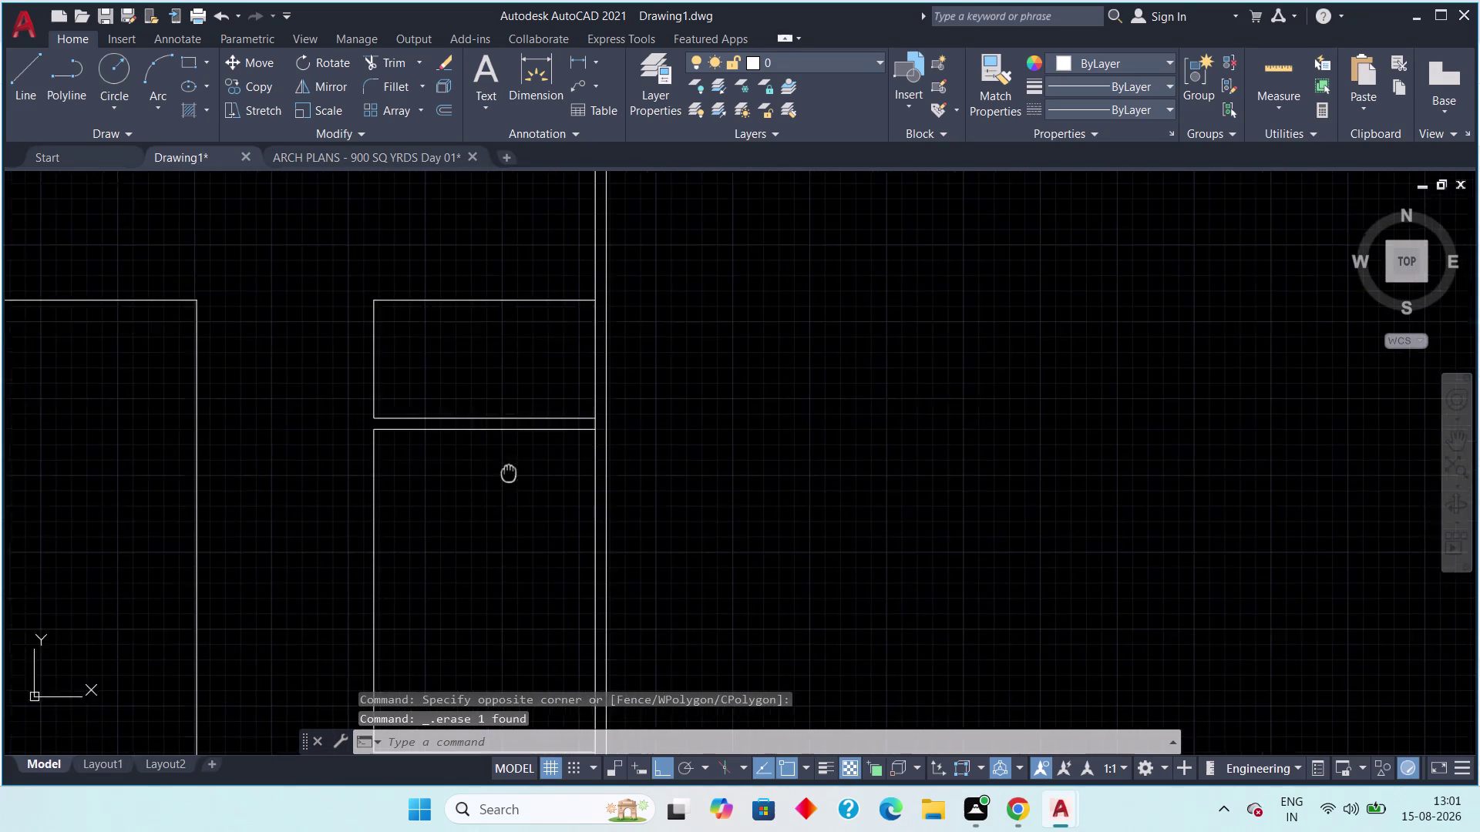
middle_drag(508, 477, 529, 341)
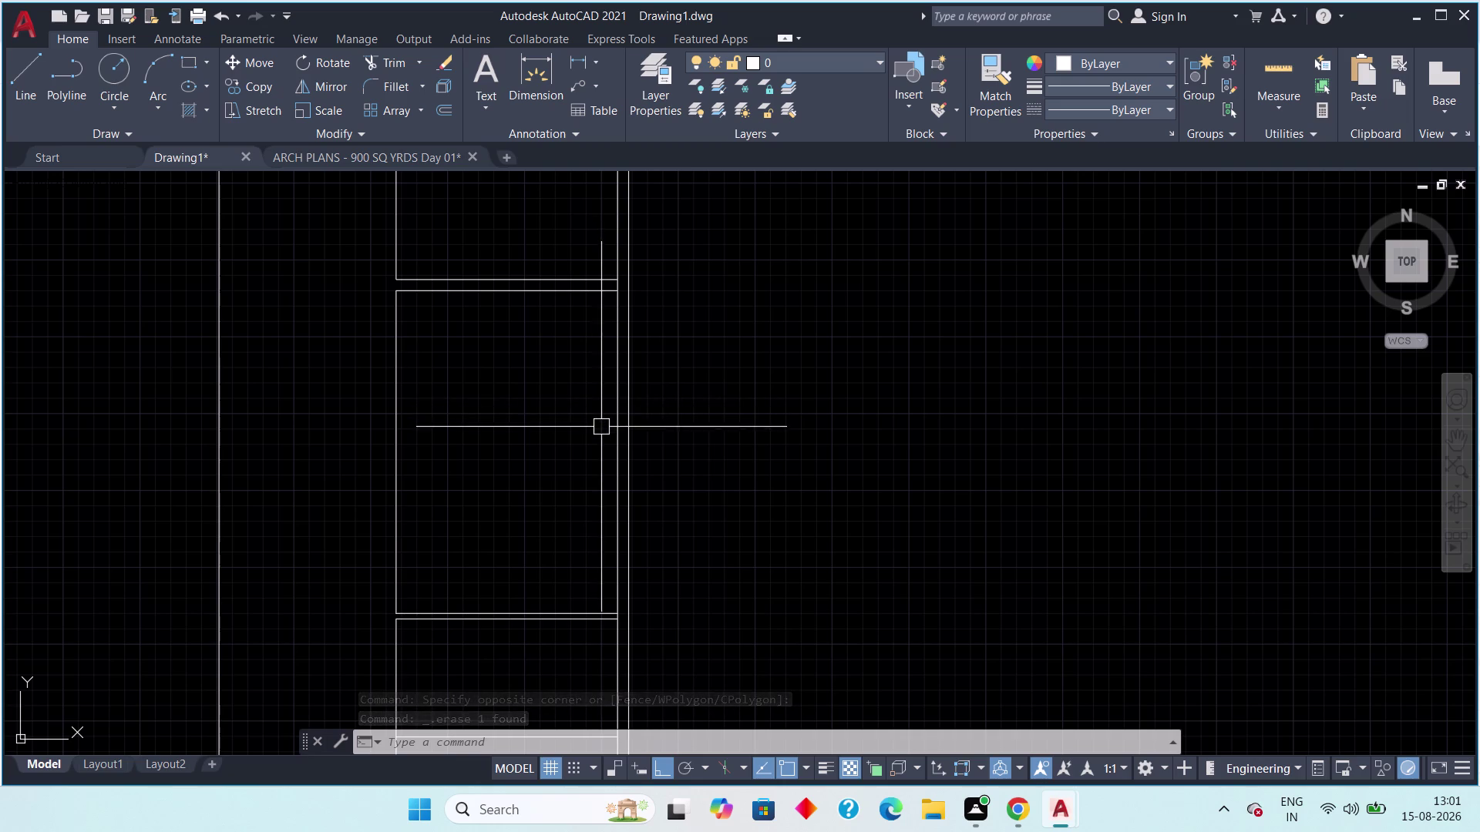
Trim two excess line pieces near the central bay.
key(t)
text(r)
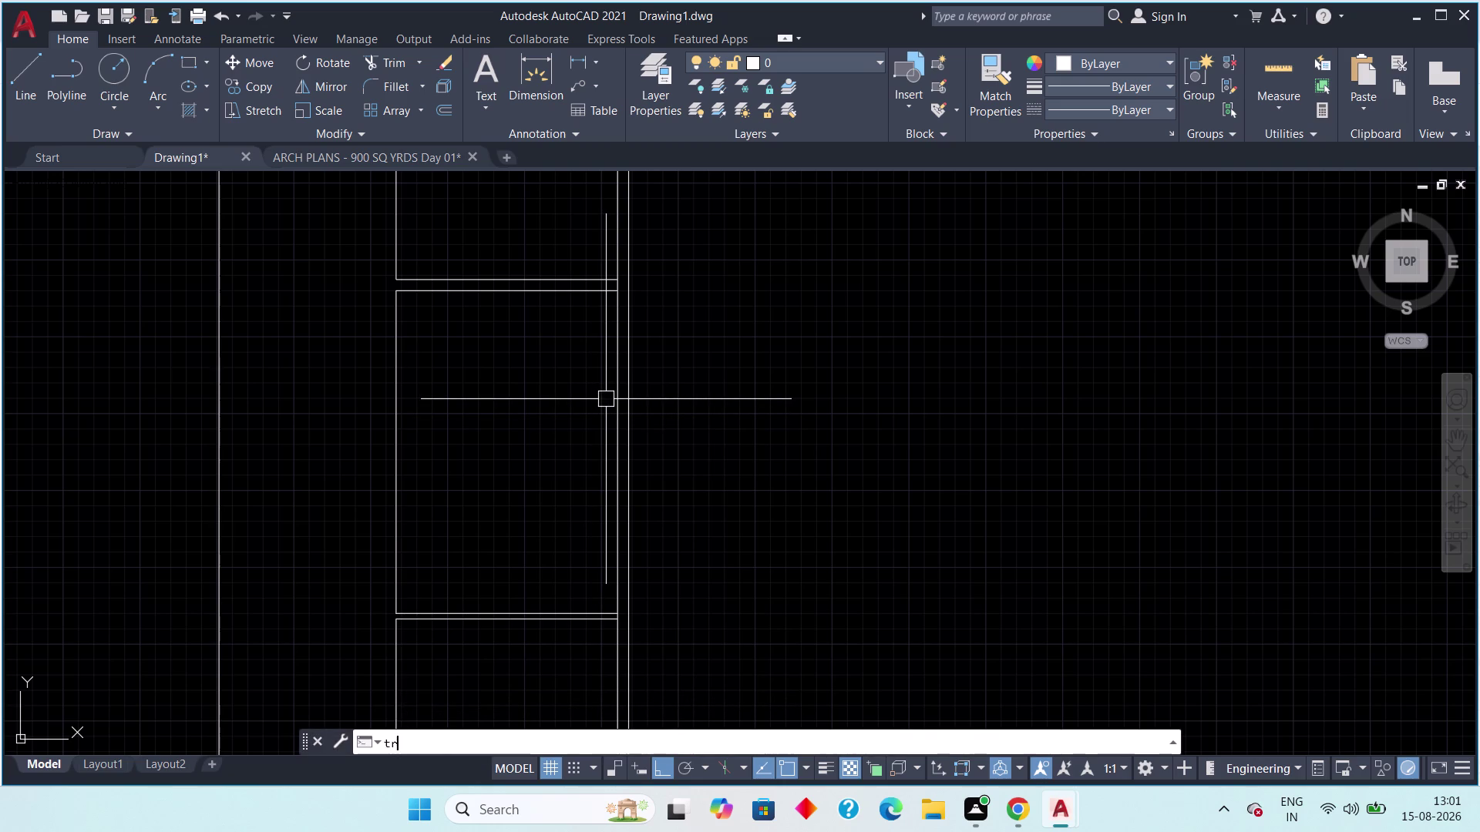
key(space)
scroll(up, 3)
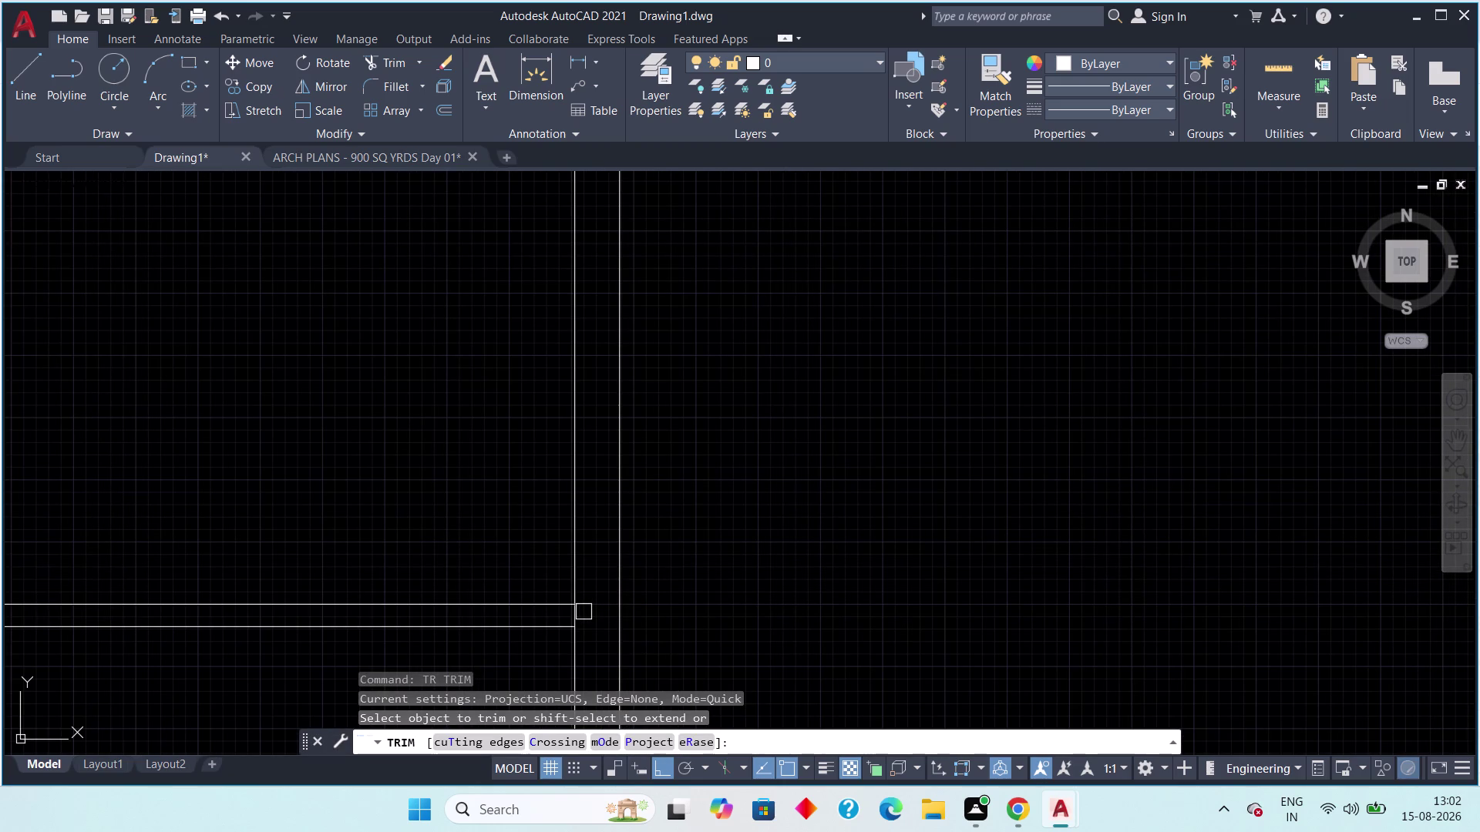
click(582, 615)
middle_drag(443, 355, 328, 661)
scroll(down, 3)
middle_drag(289, 446, 205, 672)
scroll(up, 3)
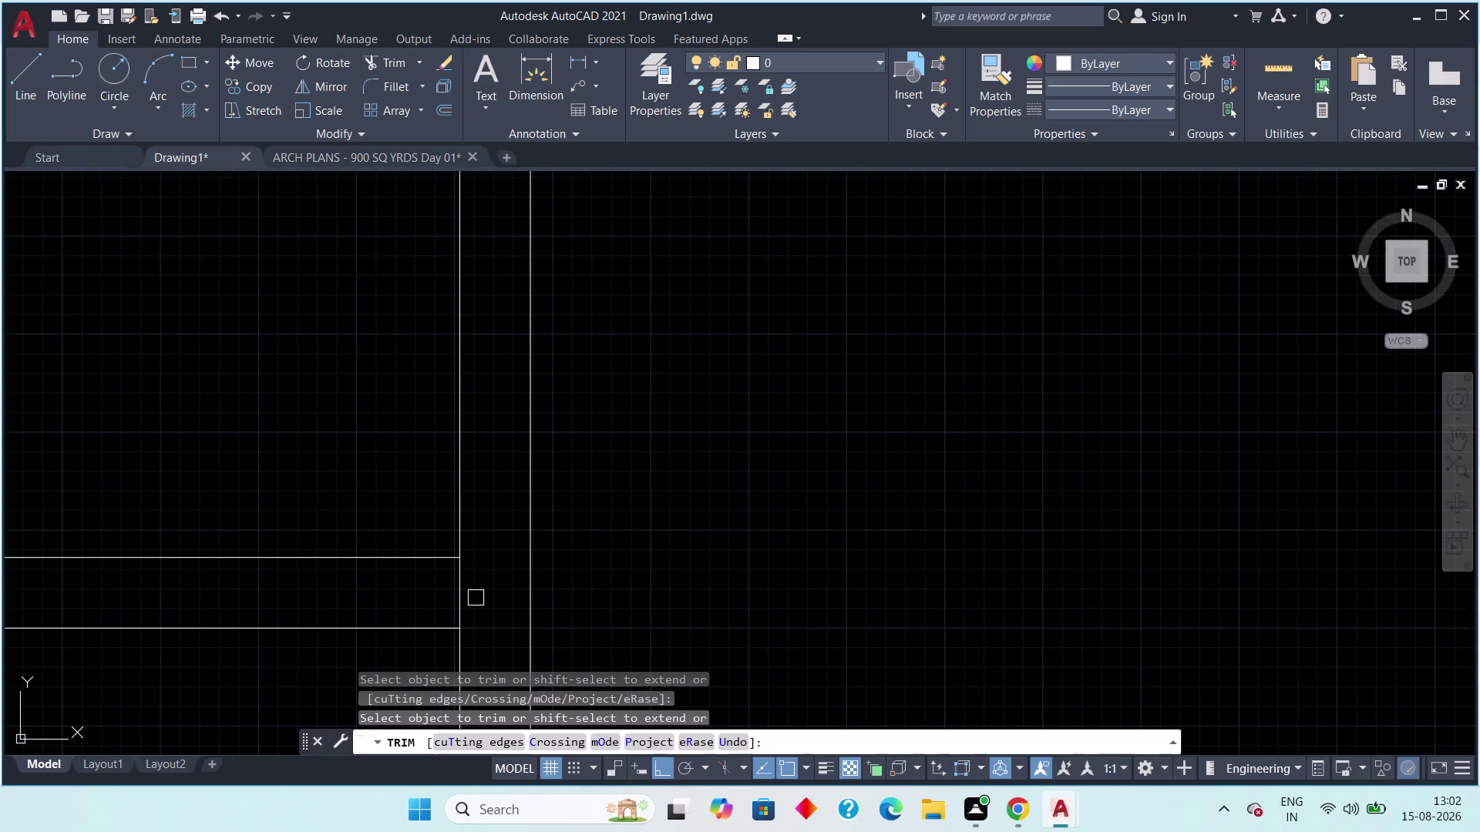
click(463, 599)
scroll(down, 3)
middle_drag(405, 663, 334, 405)
scroll(up, 3)
middle_drag(339, 480, 352, 432)
key(Escape)
key(Escape)
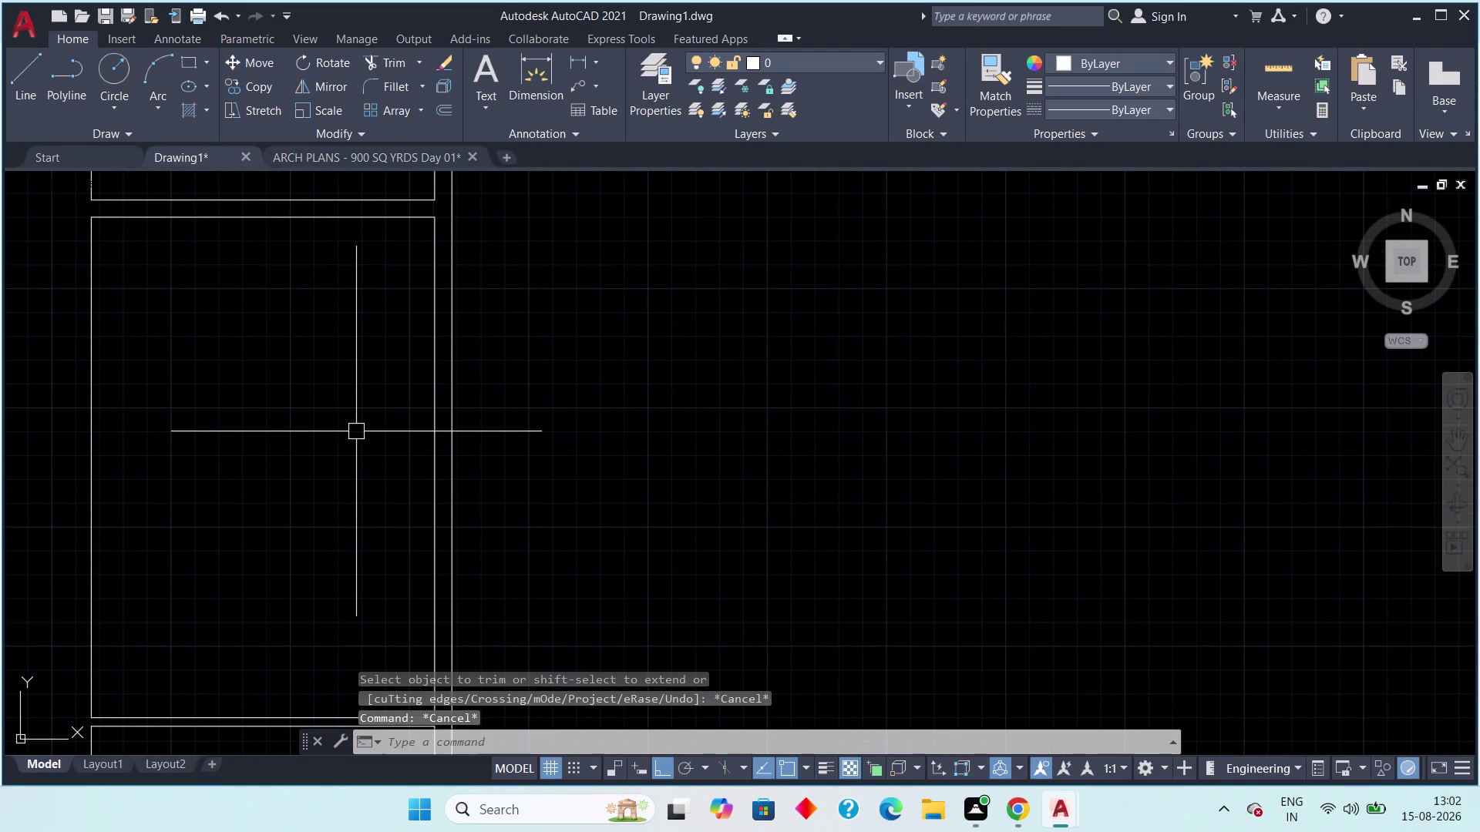
Offset the bay's right wall and top line 3'6" inward.
text(off)
key(space)
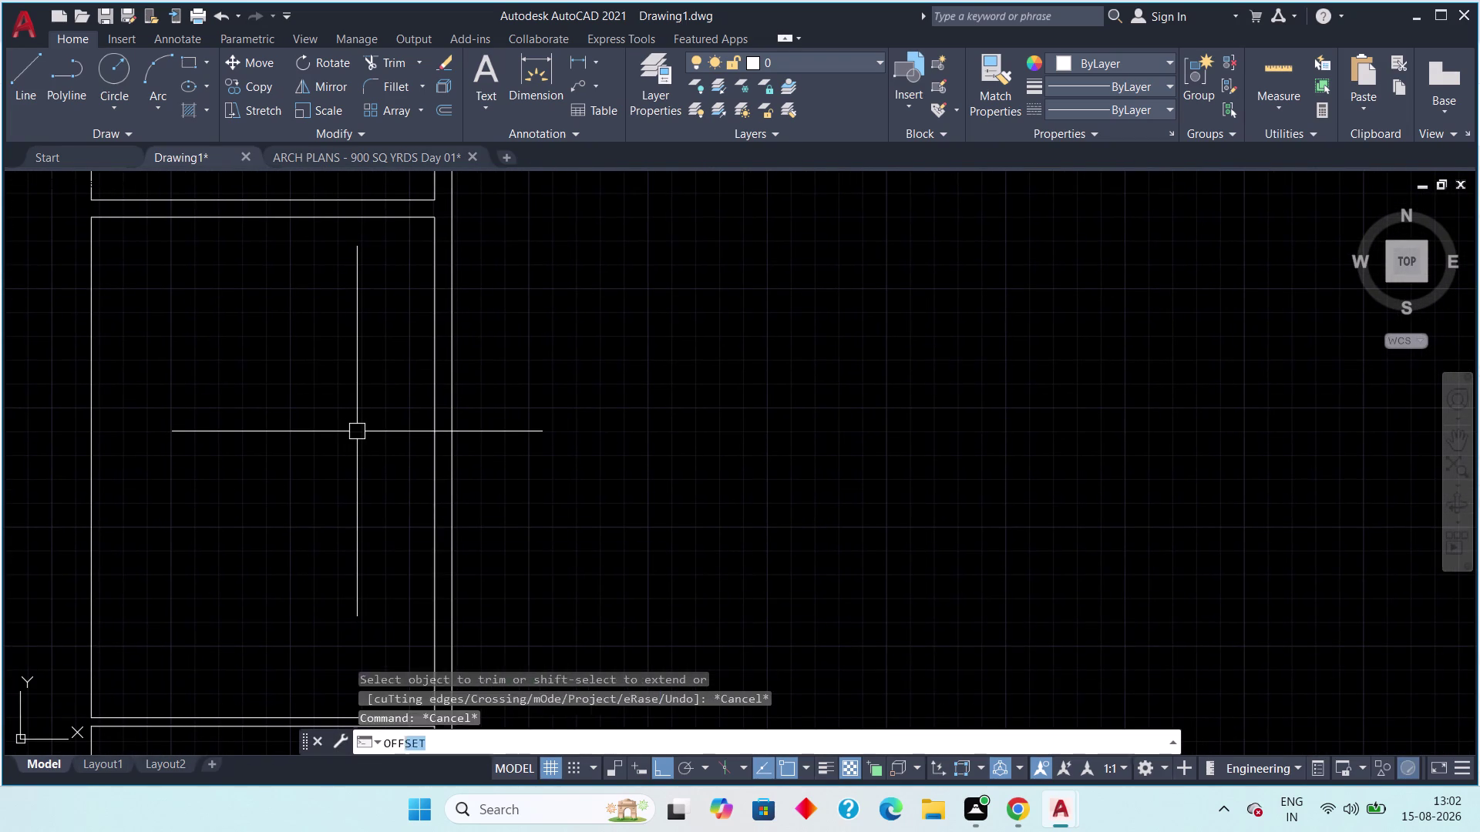
key(3)
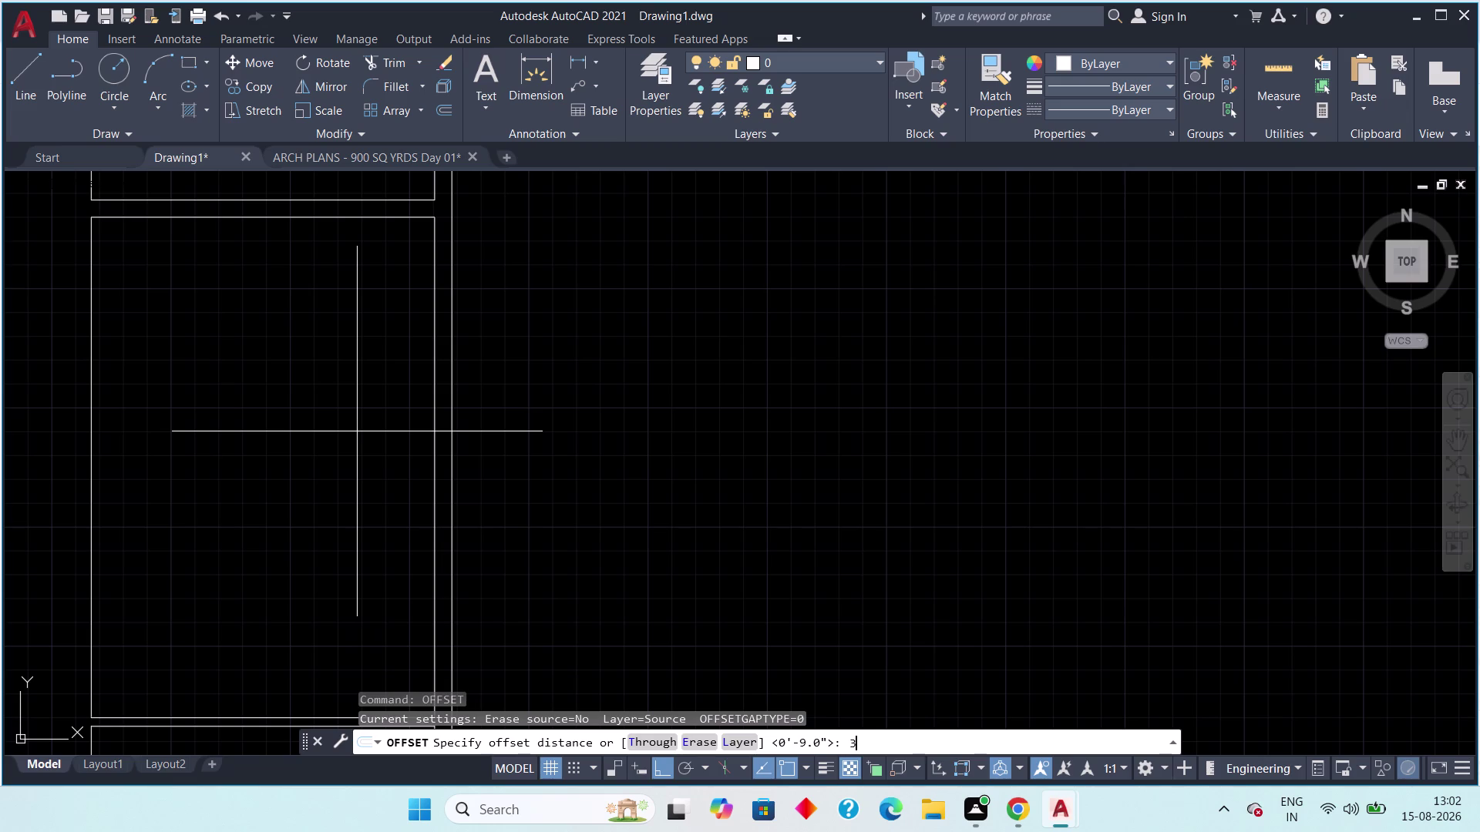
text('6)
text(")
key(space)
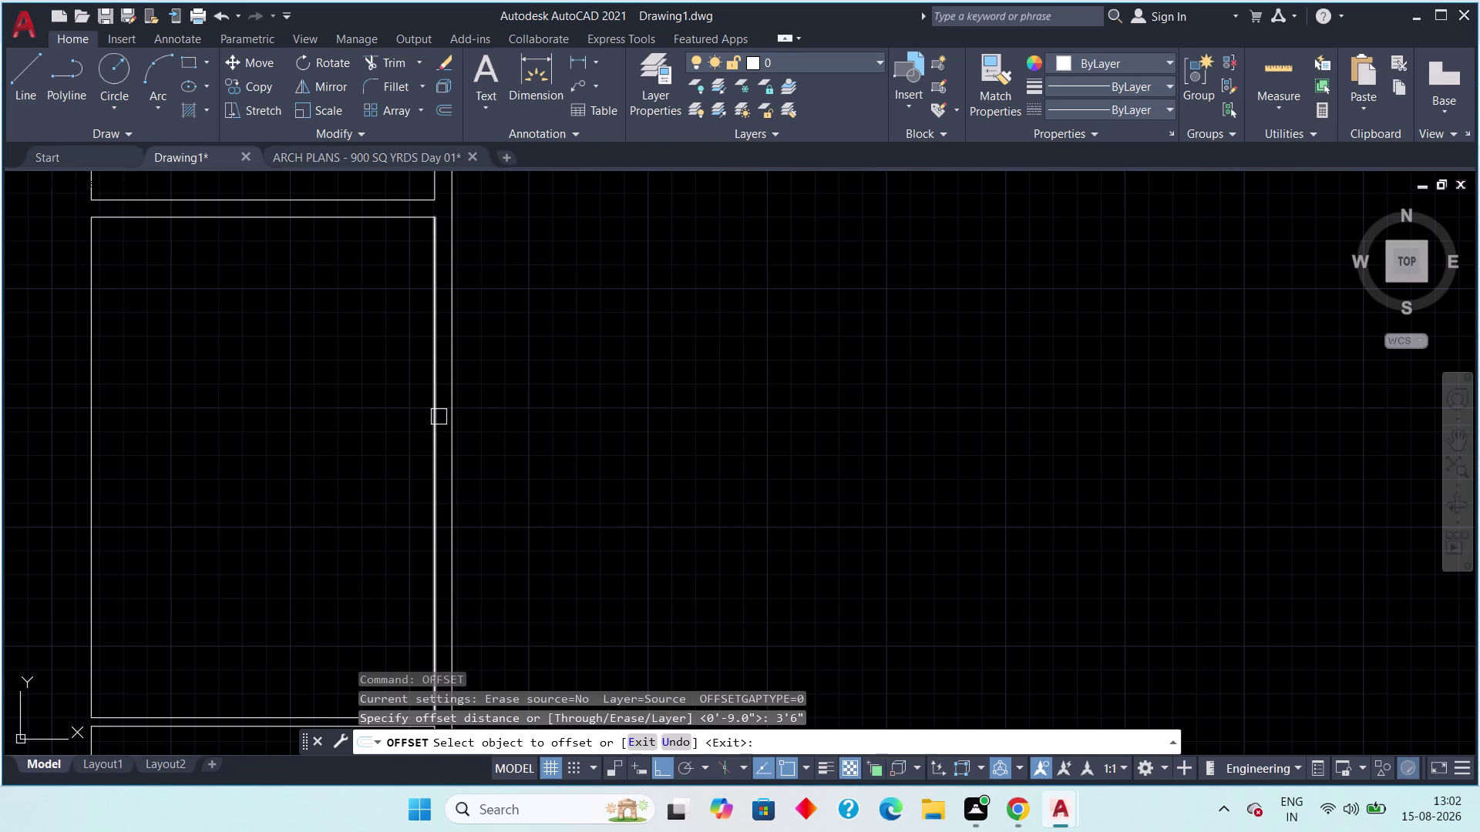
drag(437, 417, 404, 425)
click(343, 431)
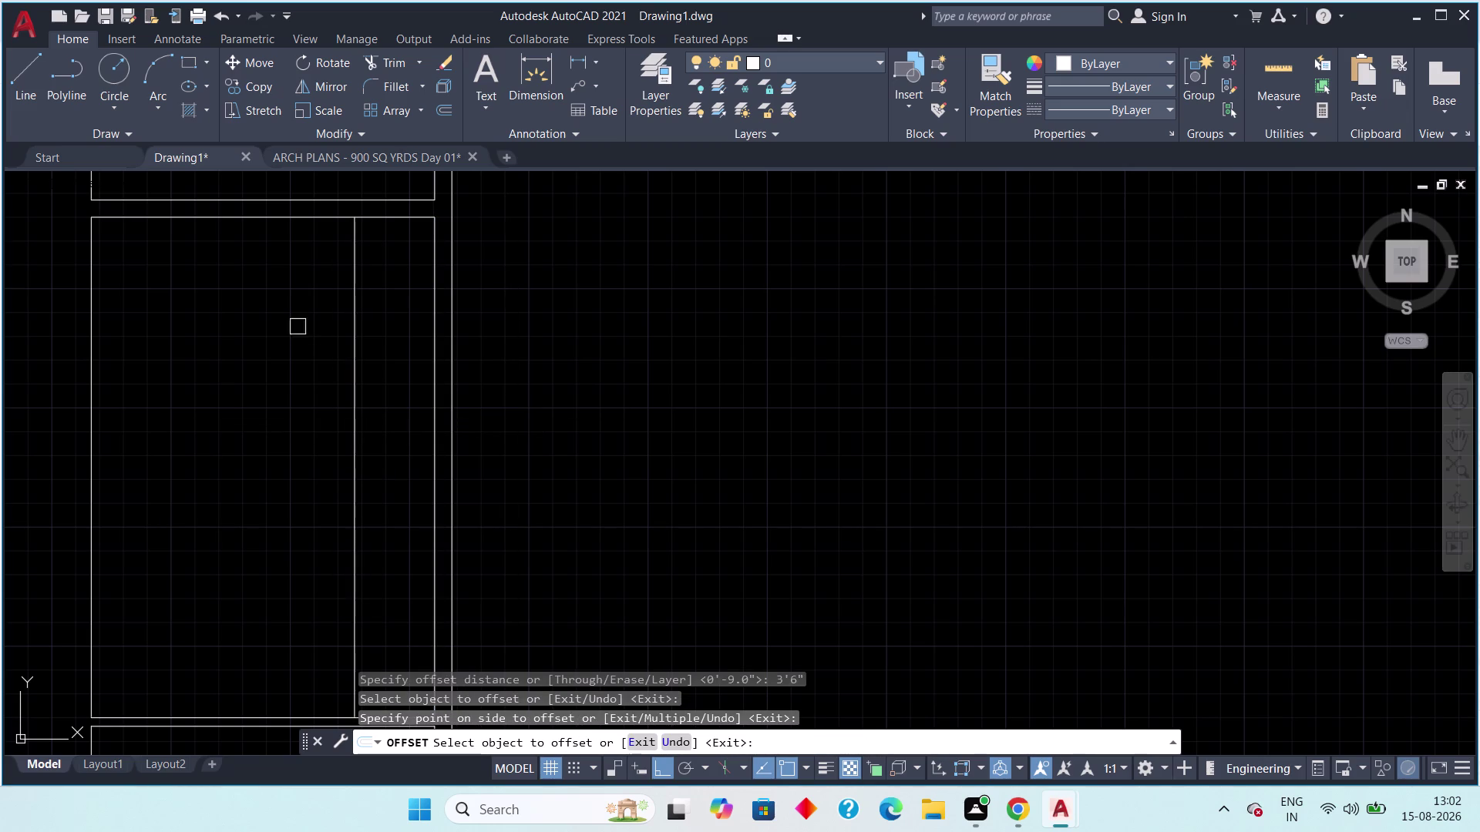
click(257, 217)
click(244, 311)
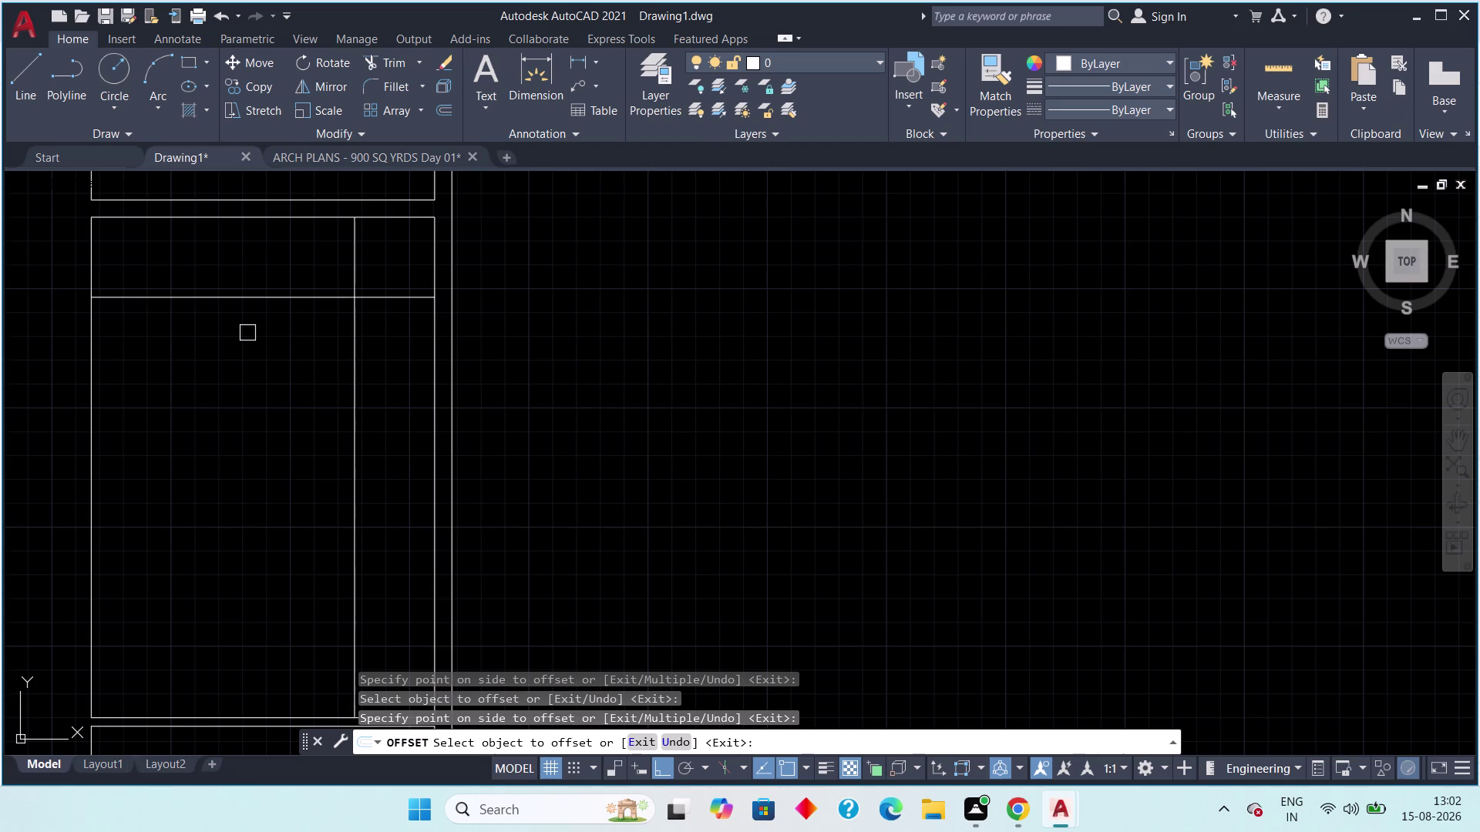
Delete the misplaced horizontal offset line.
scroll(down, 3)
middle_drag(281, 349, 279, 394)
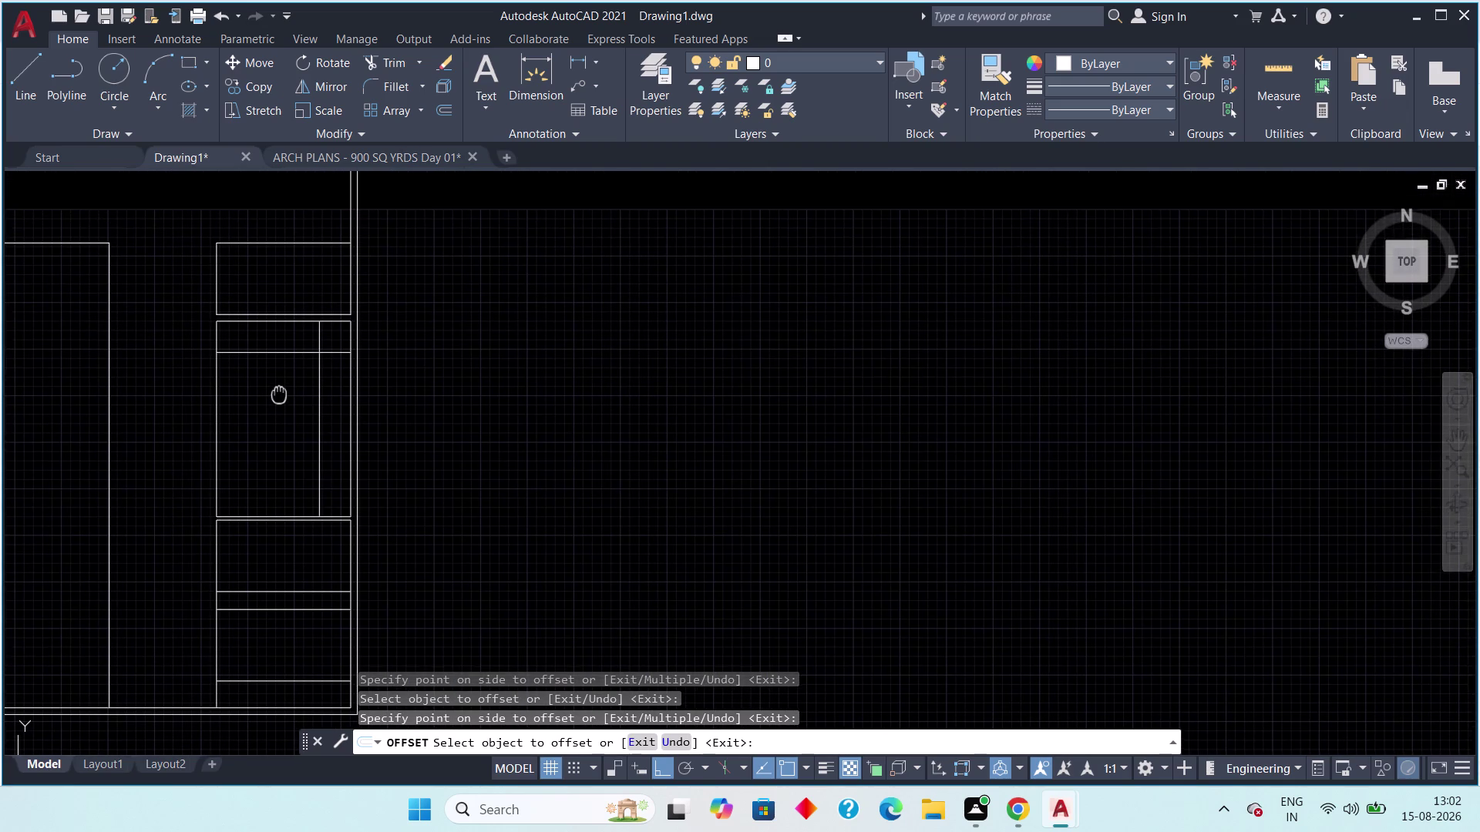
middle_drag(278, 393, 274, 391)
scroll(up, 3)
key(Escape)
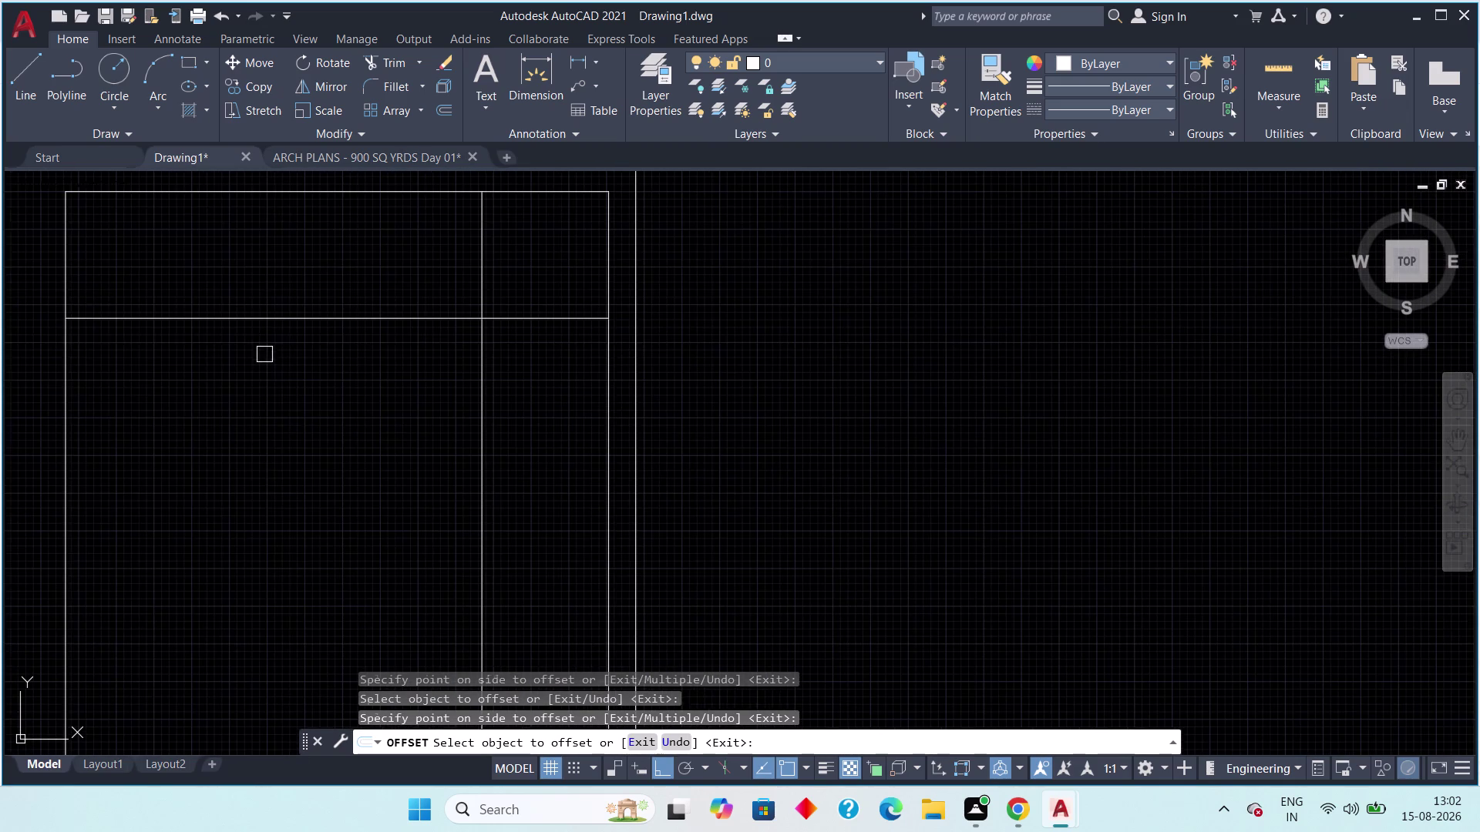
drag(283, 274, 276, 286)
click(210, 405)
key(Delete)
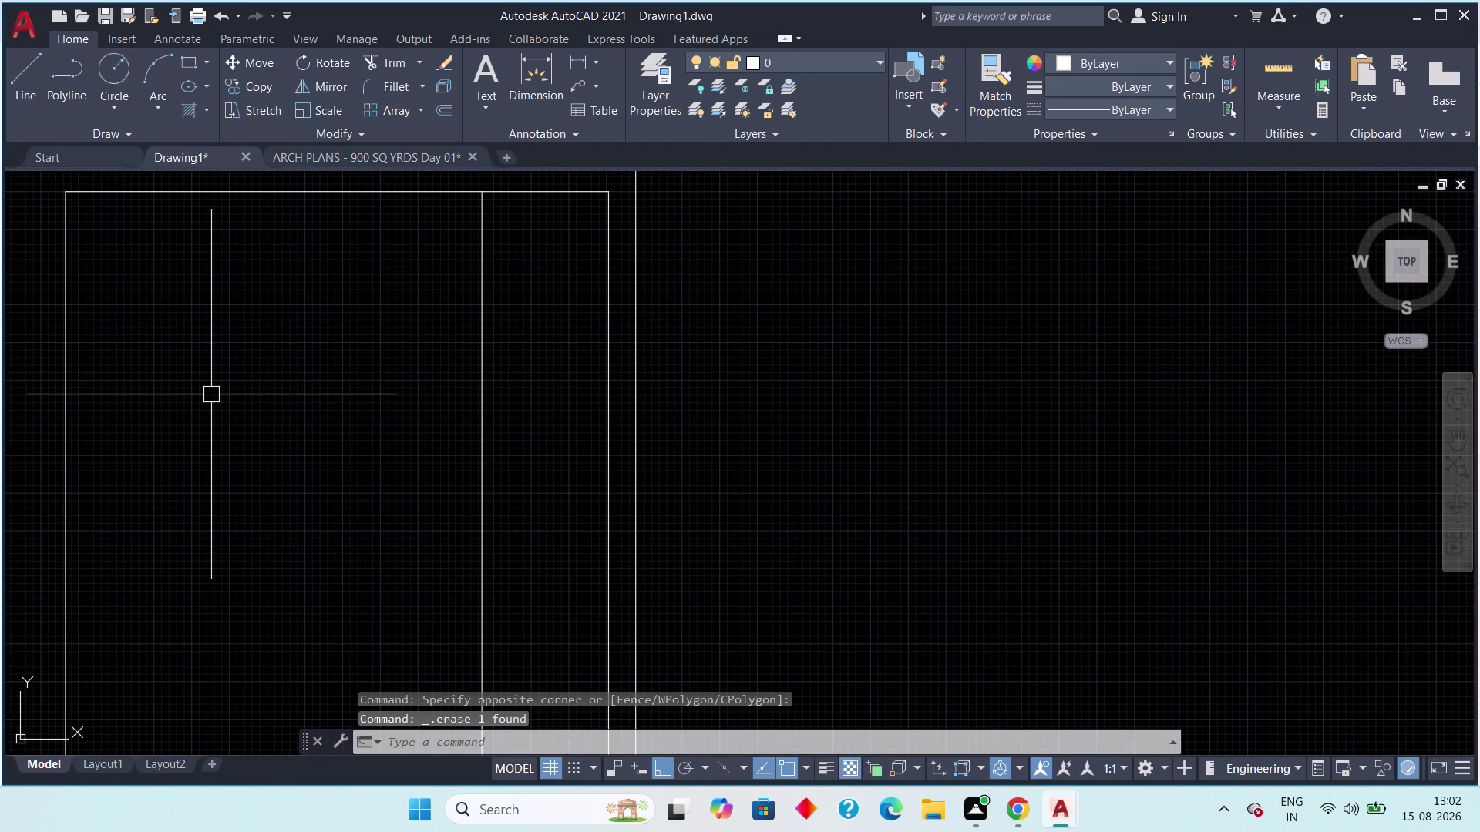
Offset the bay's top line 4' downward.
text(off)
key(space)
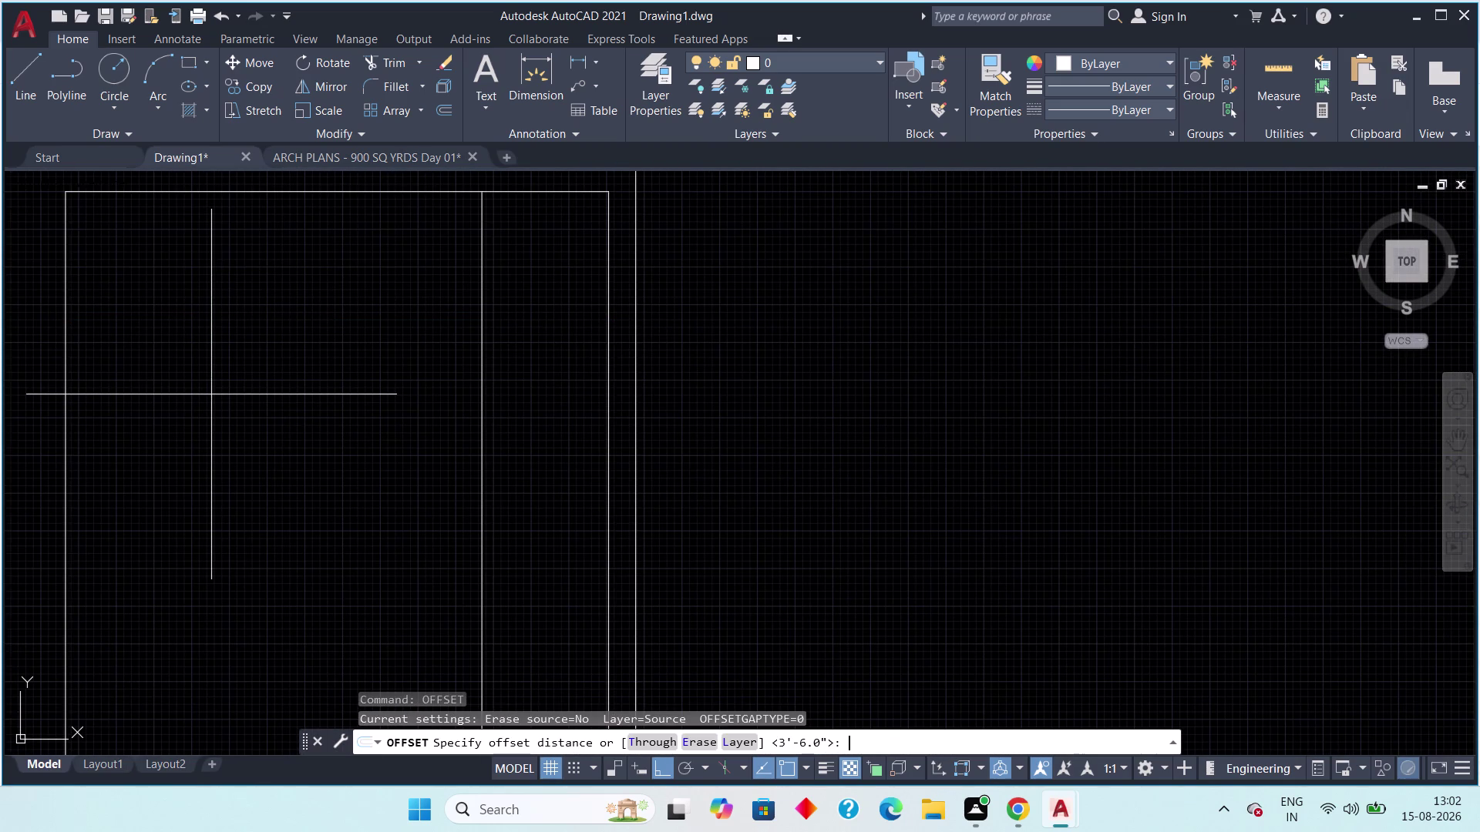
text(4')
key(space)
scroll(down, 3)
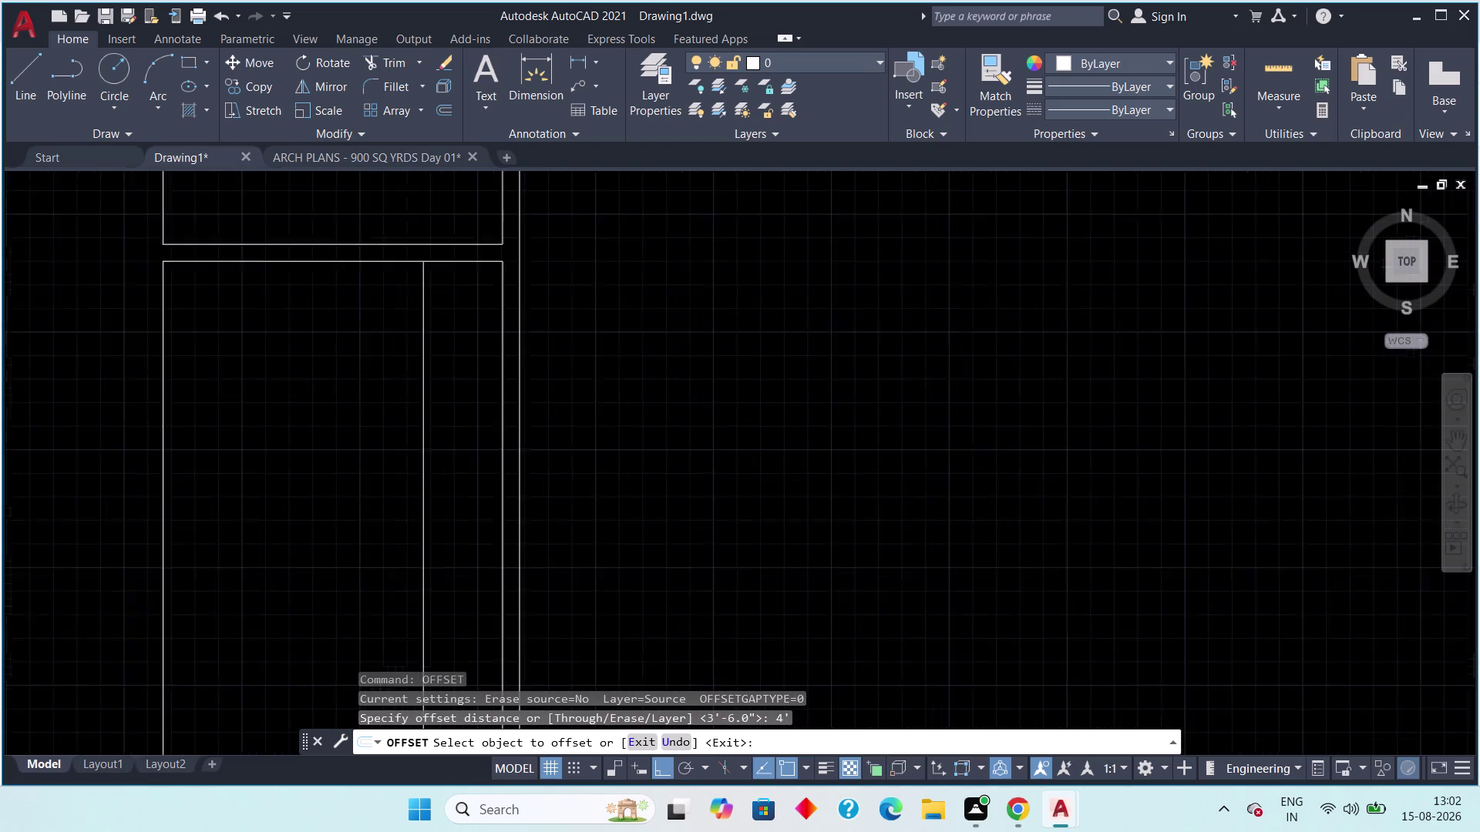
scroll(down, 3)
click(295, 337)
click(315, 397)
scroll(up, 3)
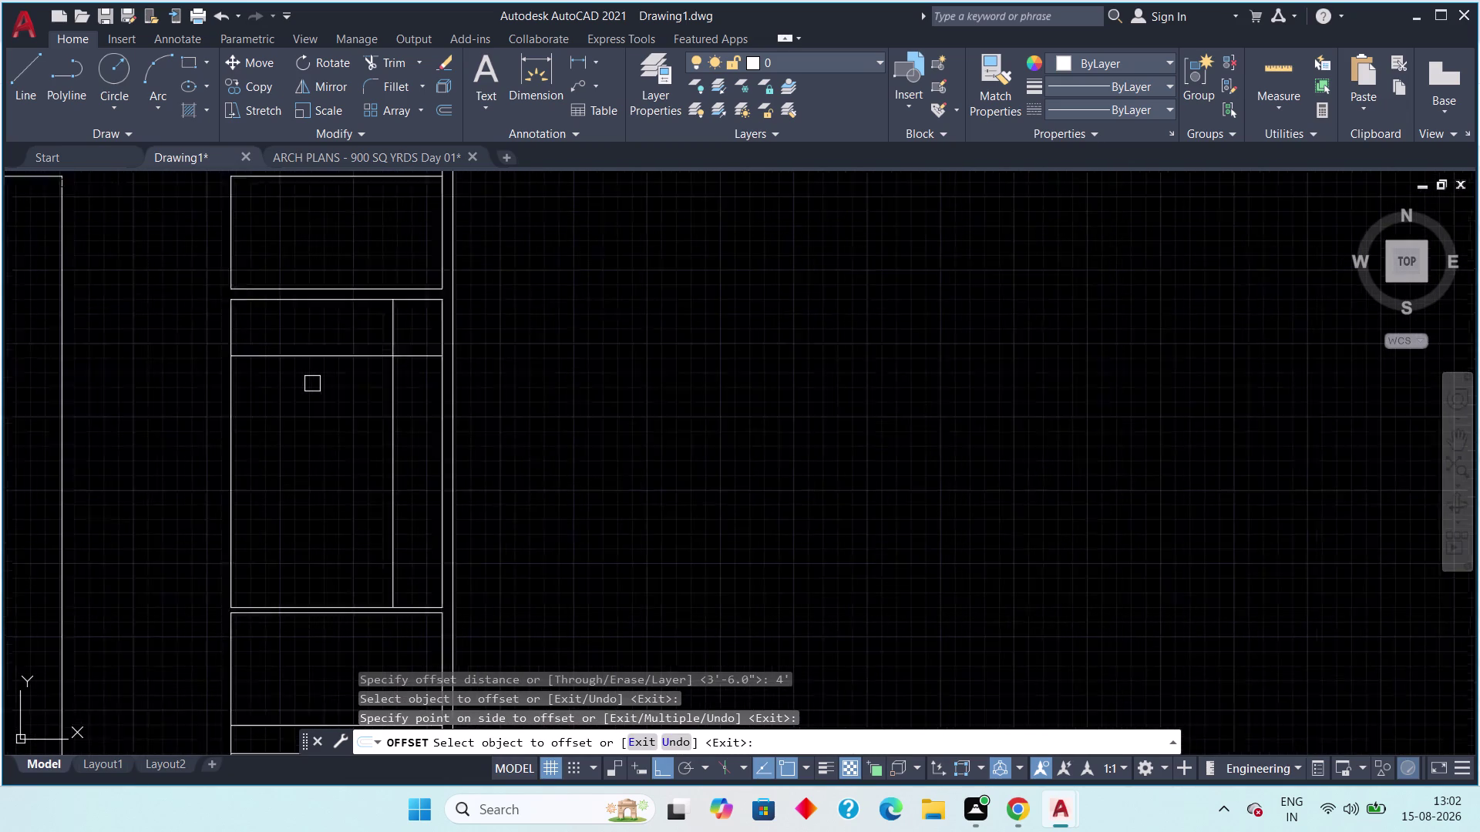
scroll(up, 3)
middle_drag(321, 383, 366, 399)
scroll(up, 3)
scroll(down, 3)
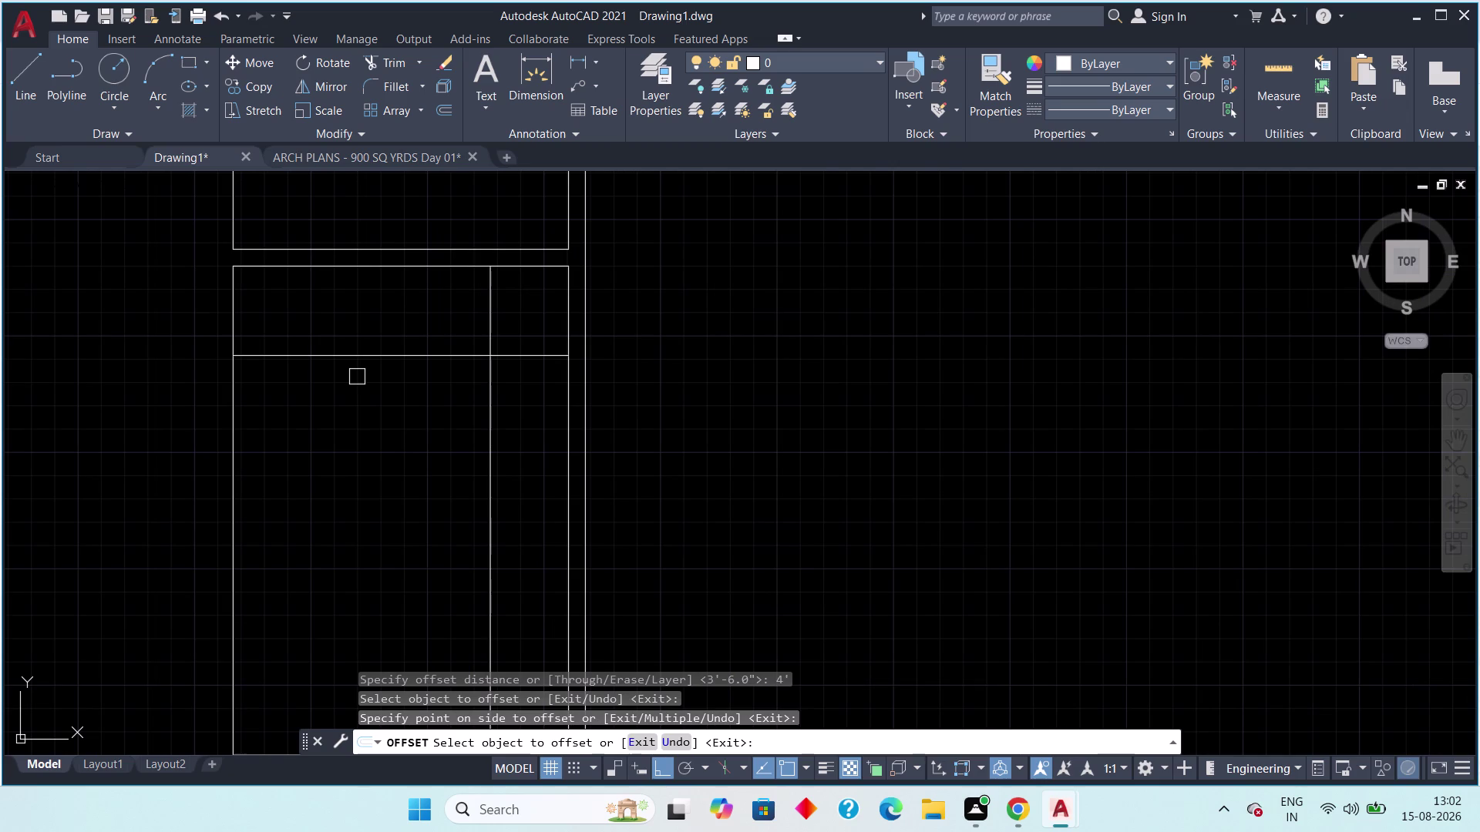
key(Escape)
Offset the new 4' line 6" below it.
key(space)
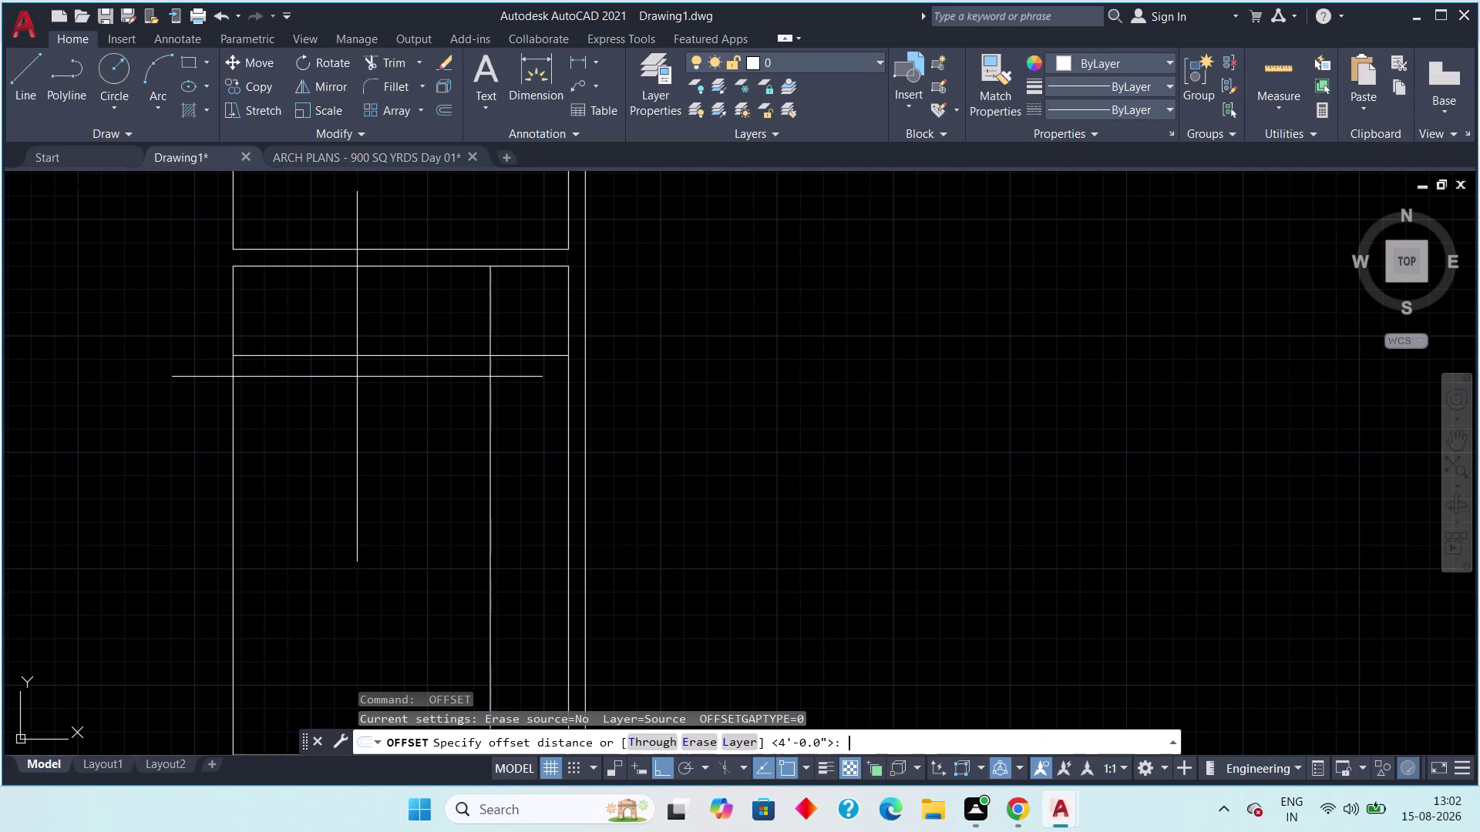
key(6)
text(")
key(space)
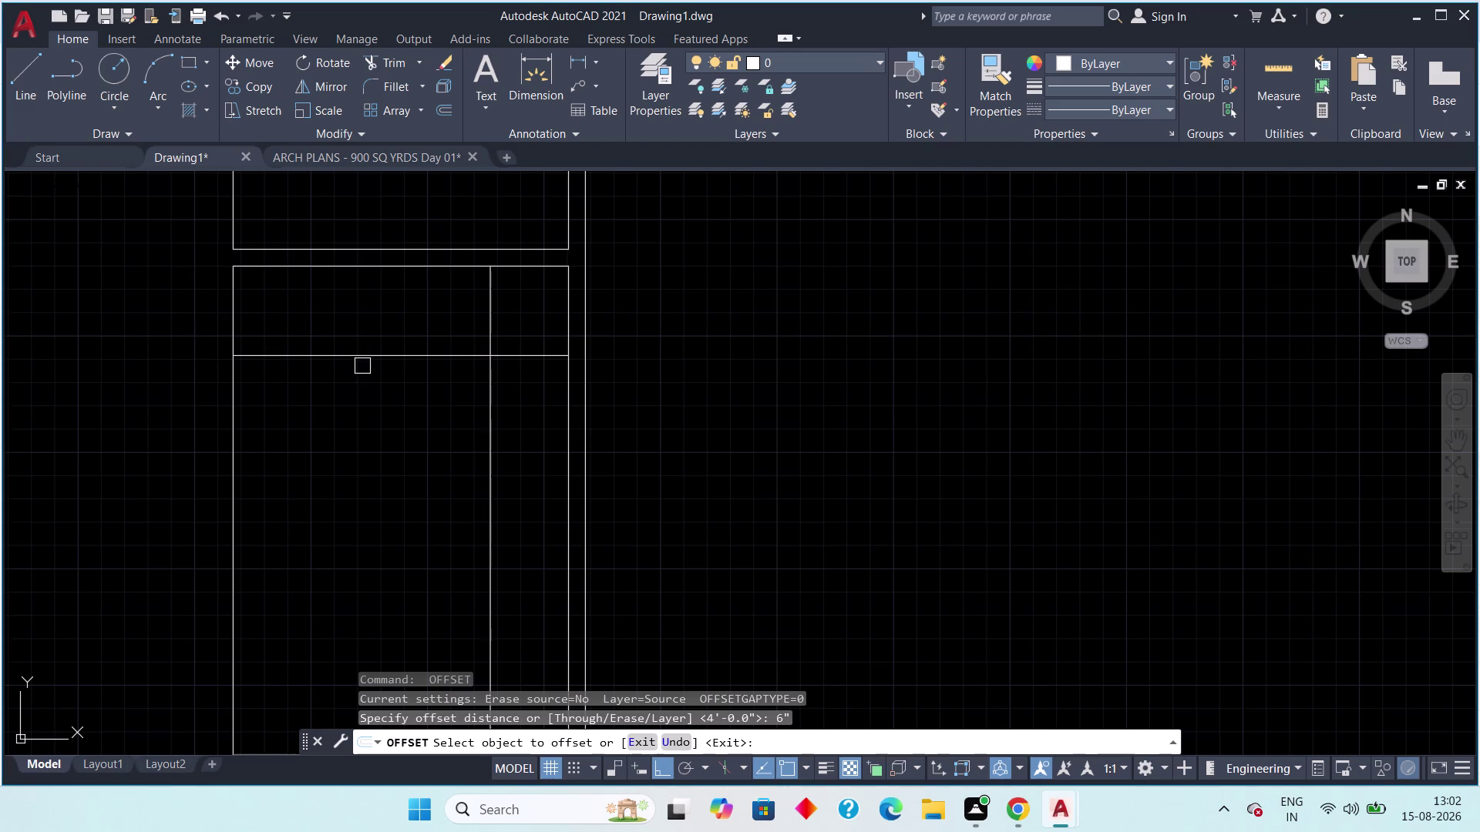
click(363, 361)
click(369, 401)
key(Escape)
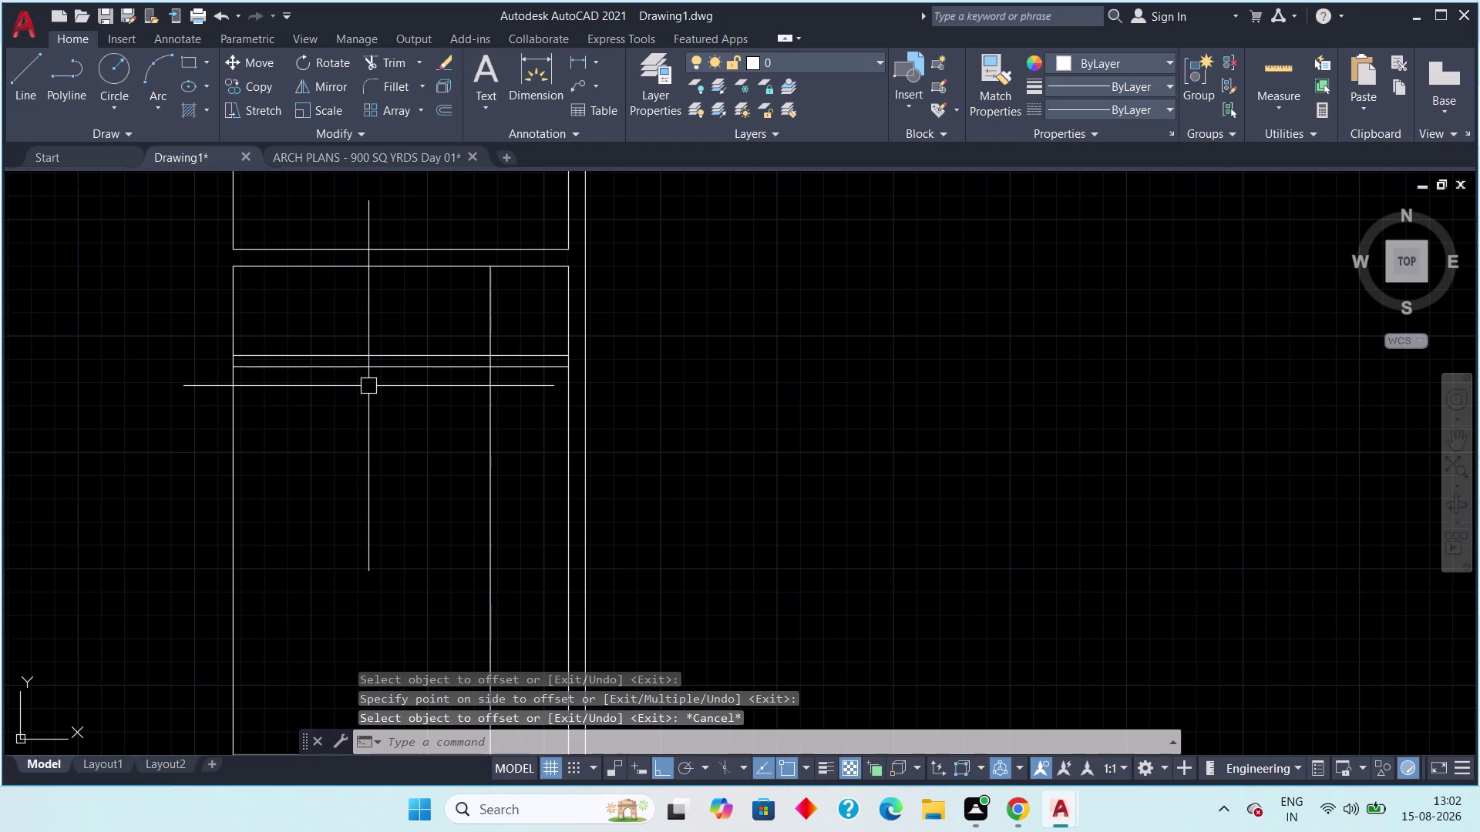
Offset the 6" line another 4' below it.
key(space)
text(4)
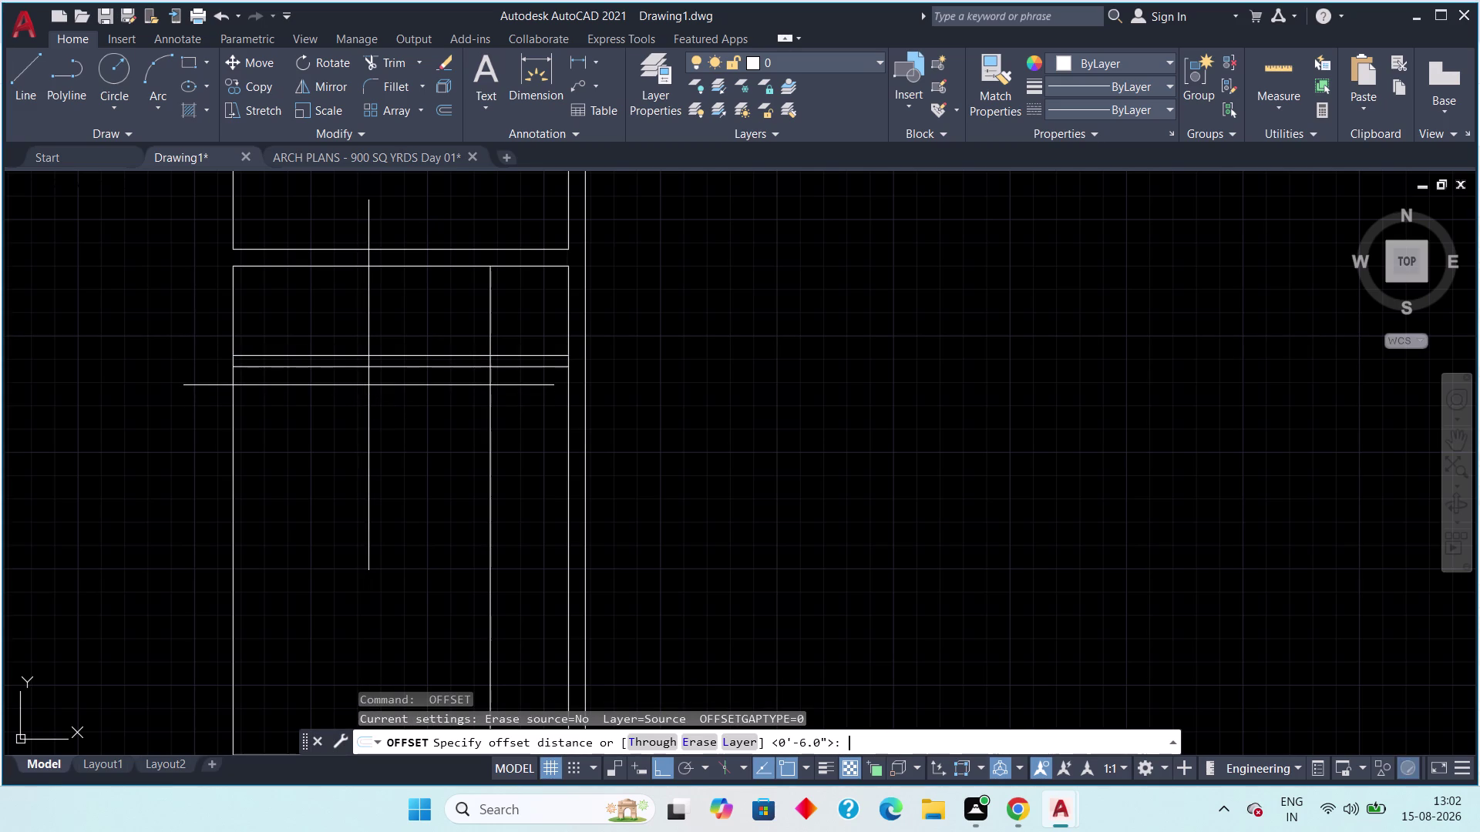
text(')
key(space)
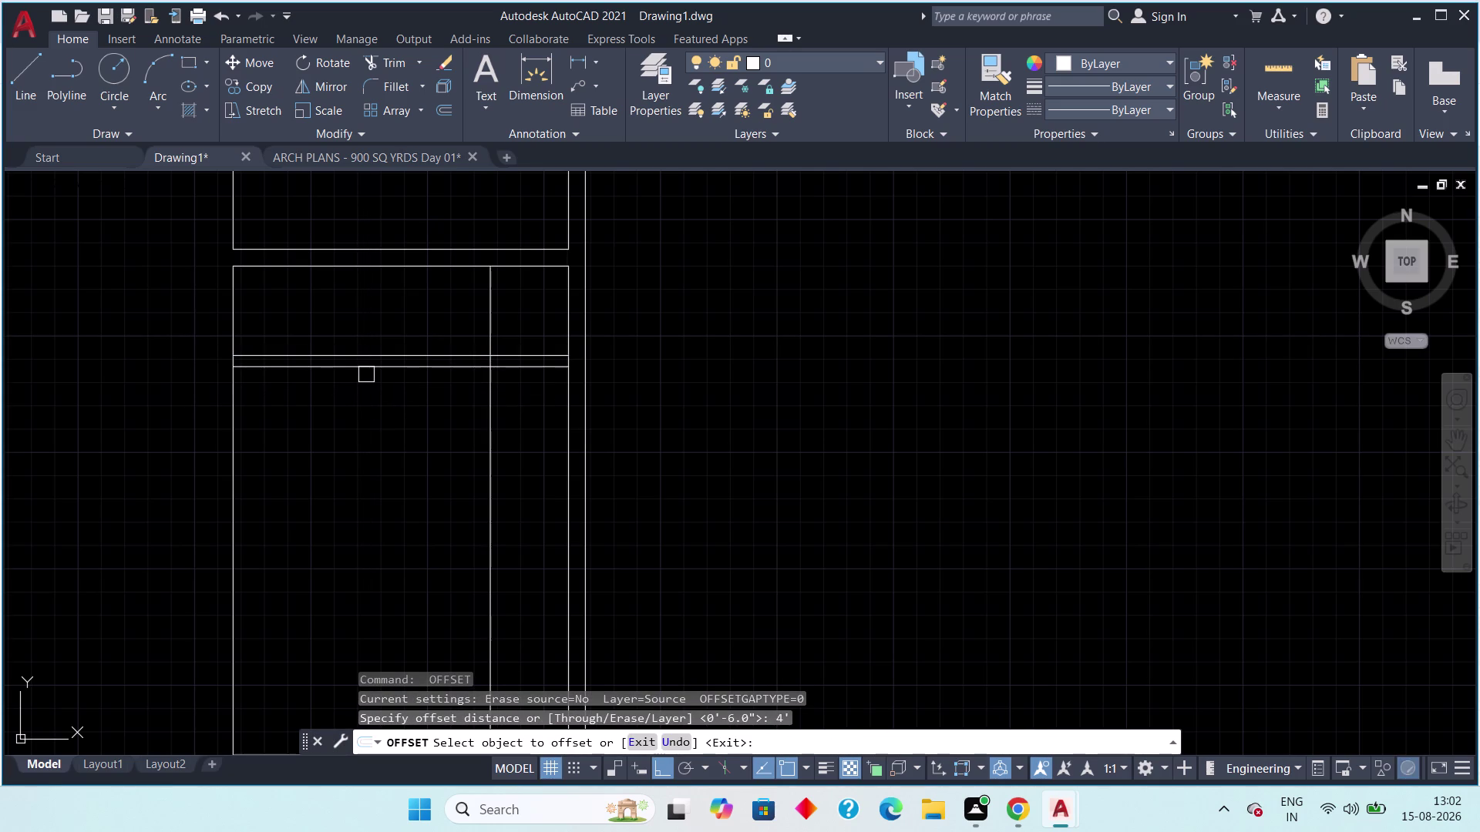
drag(367, 371, 369, 382)
click(370, 454)
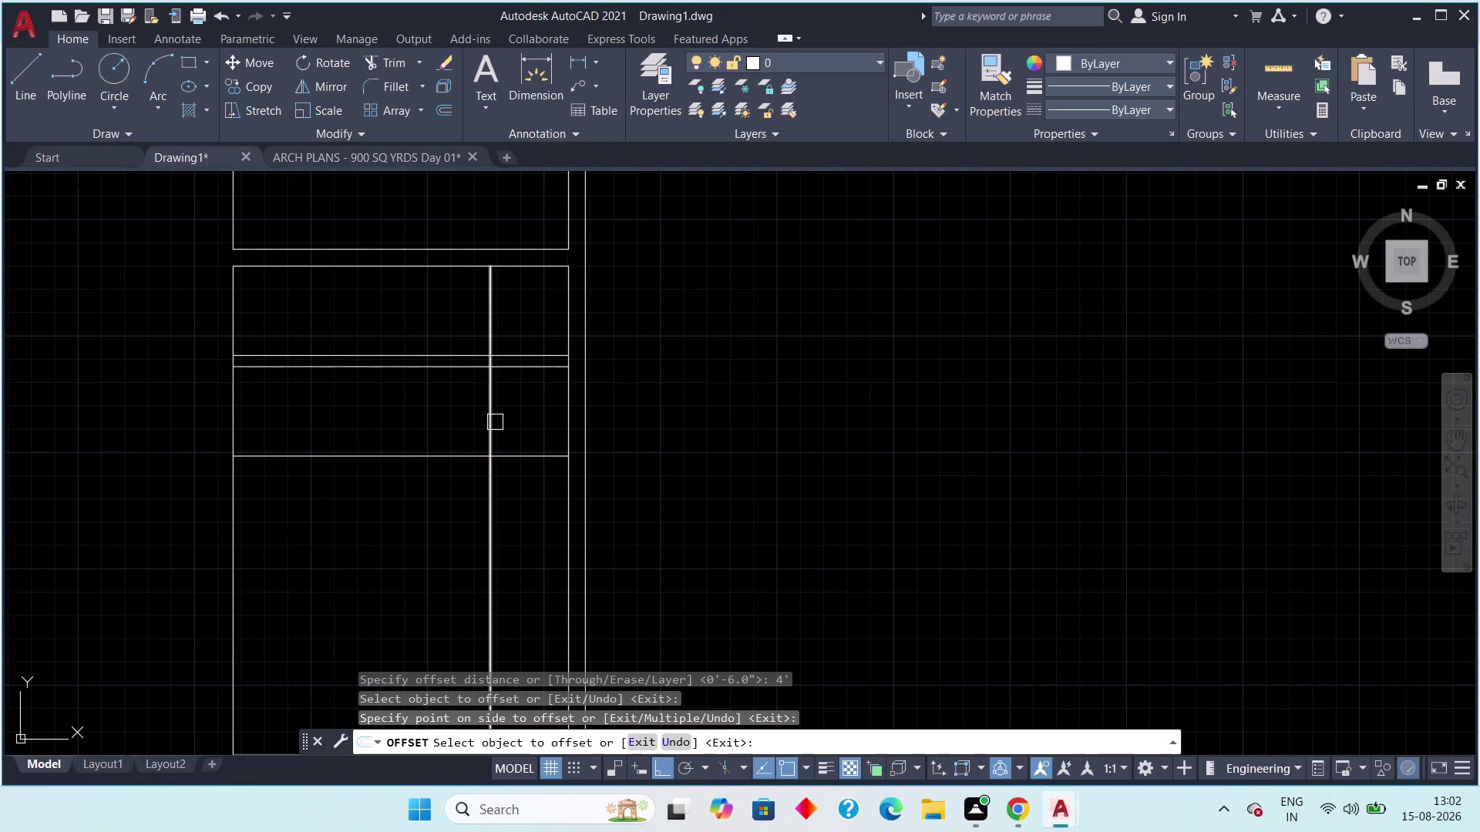
key(Escape)
middle_drag(489, 441, 480, 374)
scroll(down, 3)
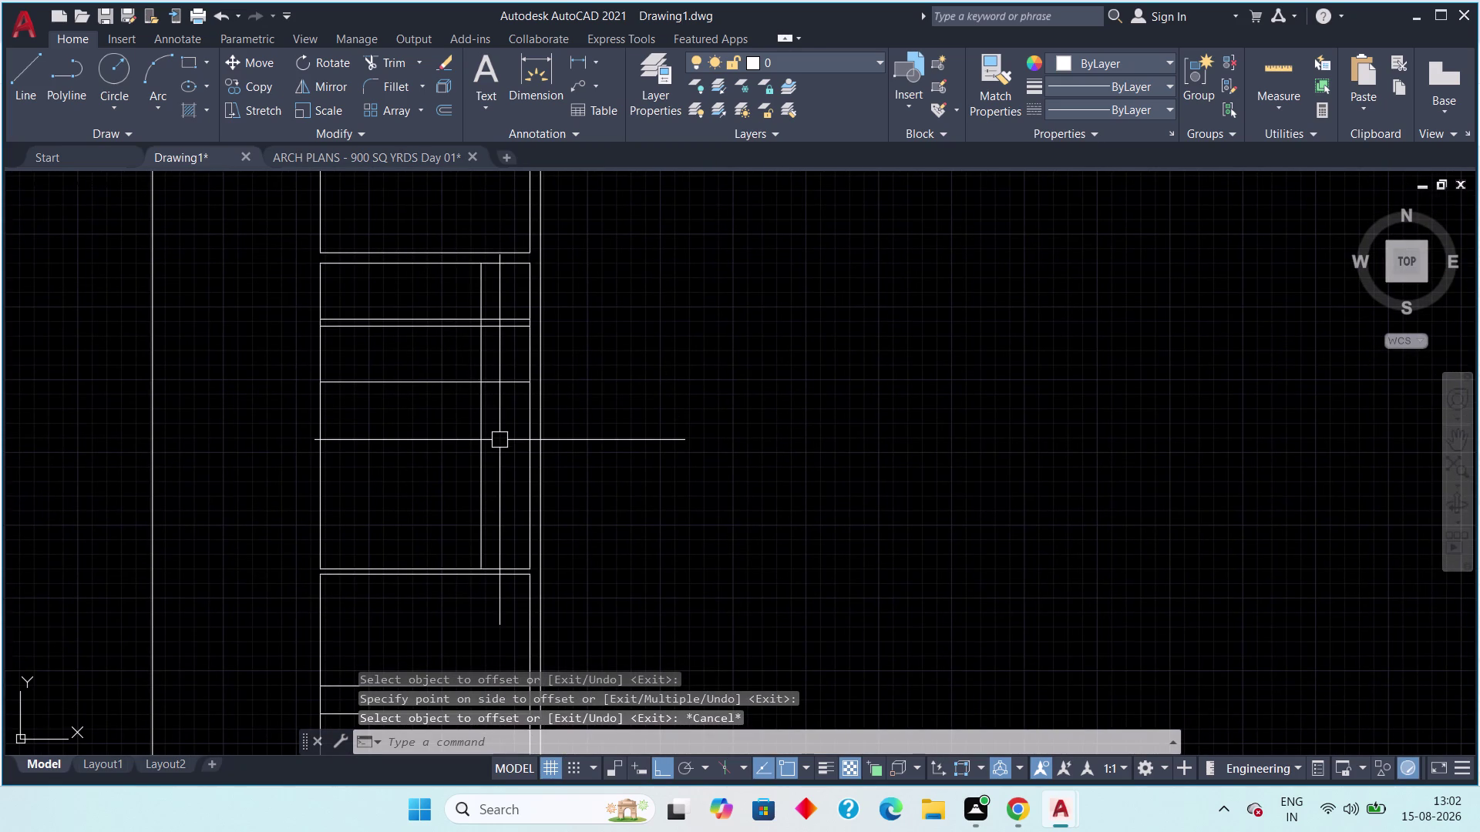
Start a fence trim across the bay lines, cancel it, and reframe the bay boxes.
key(t)
key(r)
key(space)
click(497, 449)
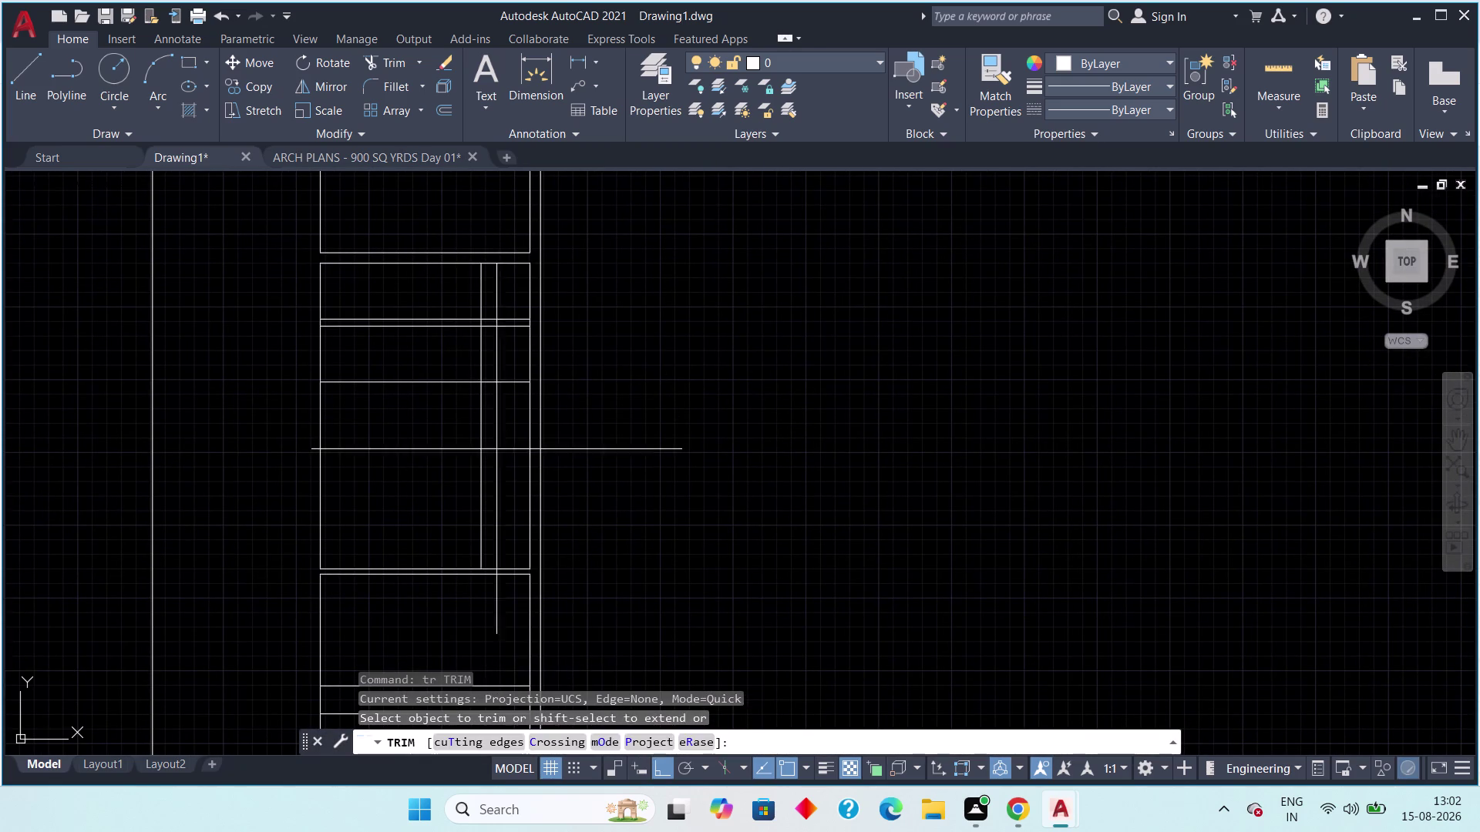
click(436, 488)
key(Escape)
middle_drag(429, 465, 384, 552)
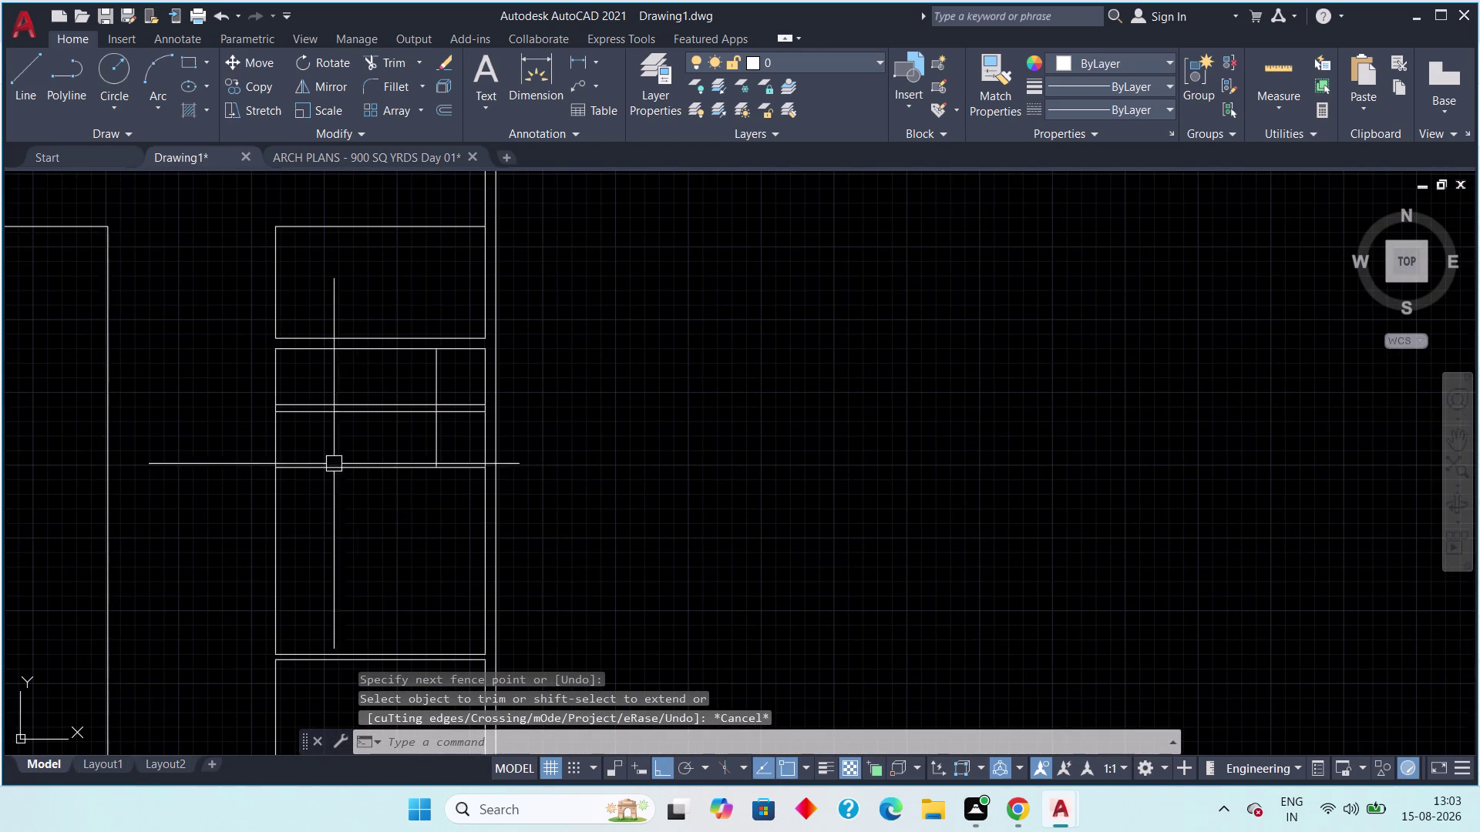
scroll(up, 3)
middle_drag(322, 448, 450, 479)
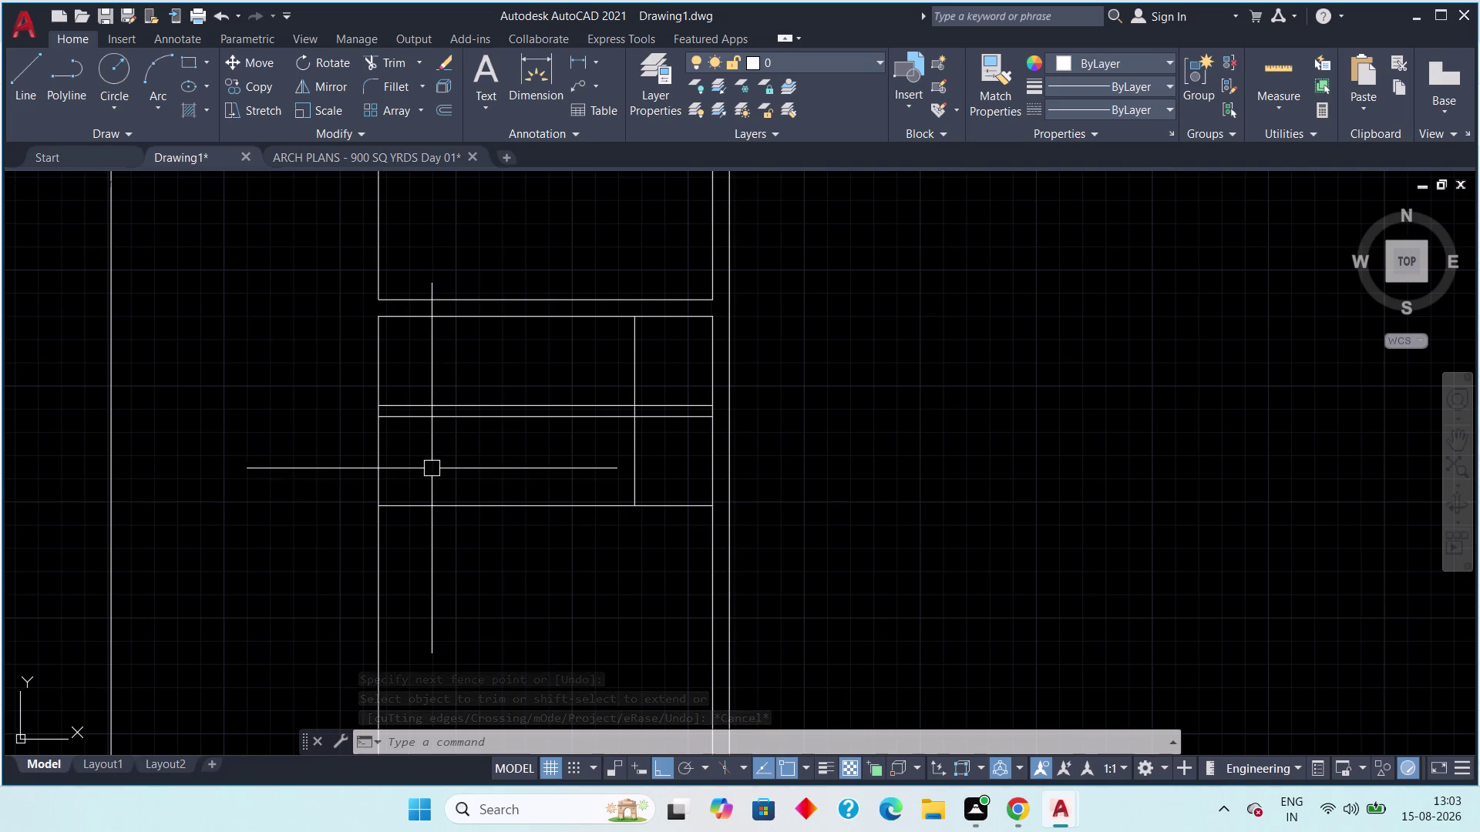
middle_drag(418, 479, 472, 390)
scroll(down, 3)
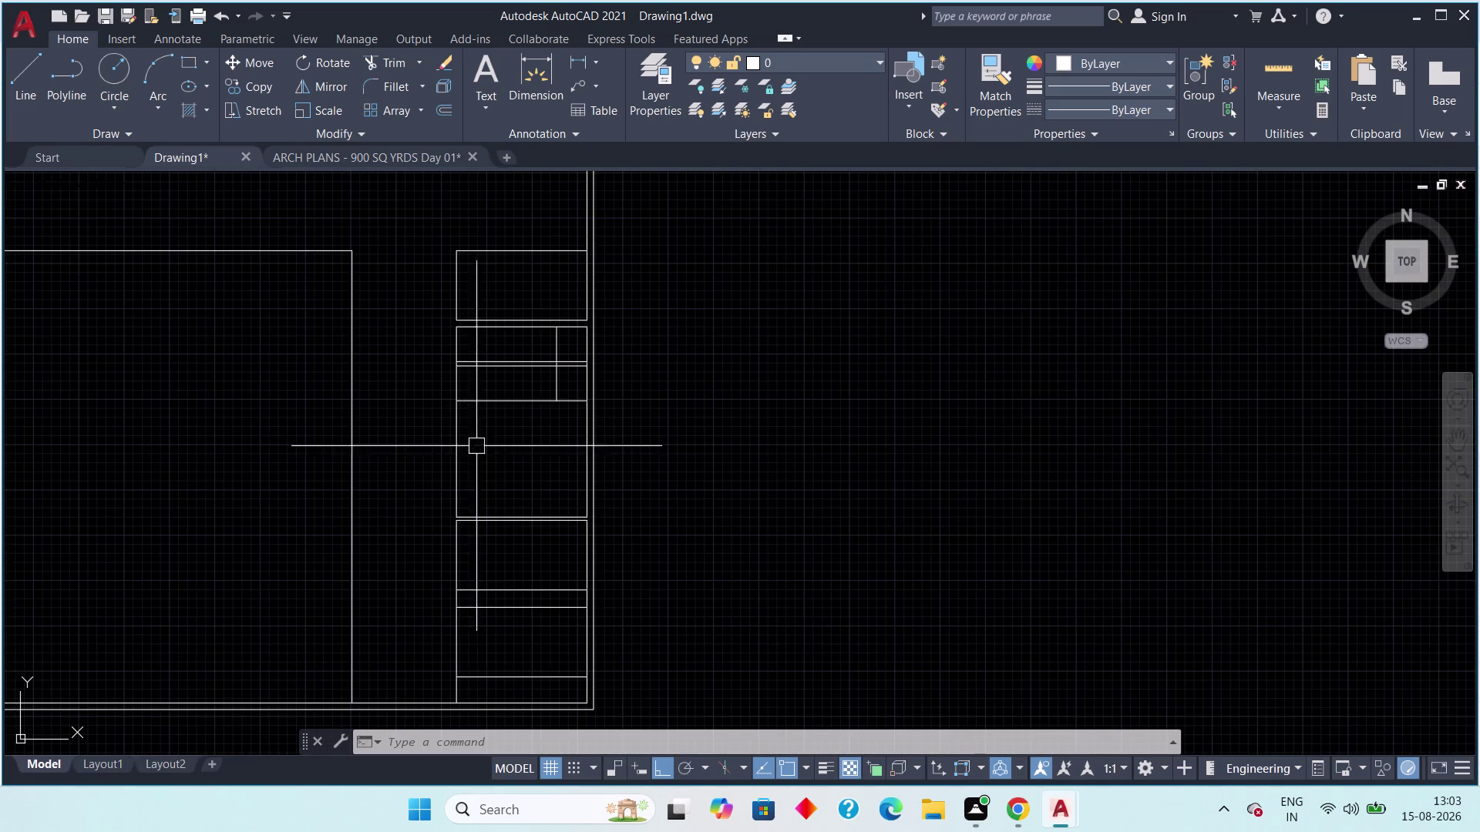
scroll(up, 3)
middle_drag(490, 419, 459, 455)
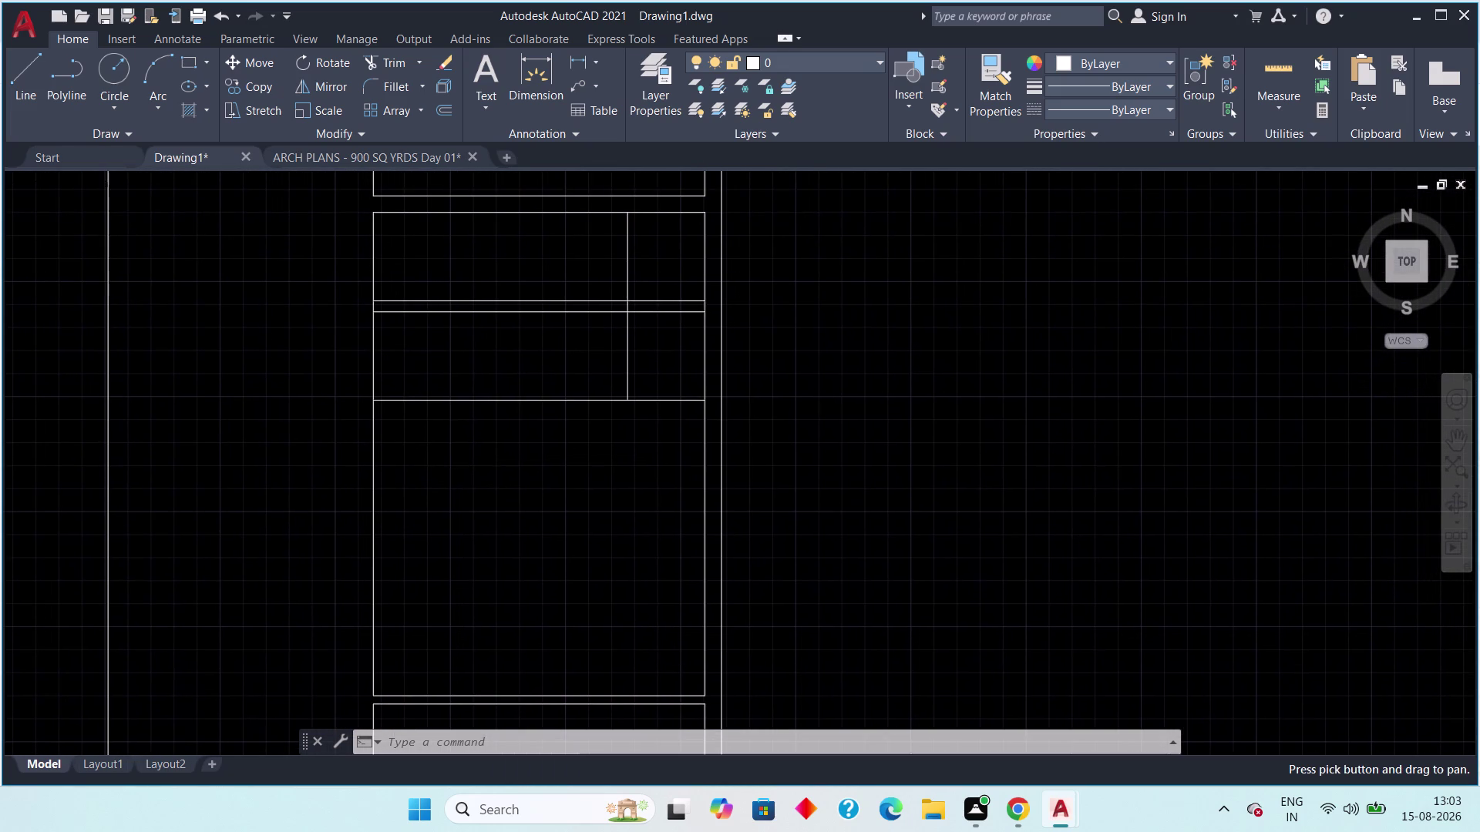
Offset the bay's bottom edge 9" downward.
text(off)
key(space)
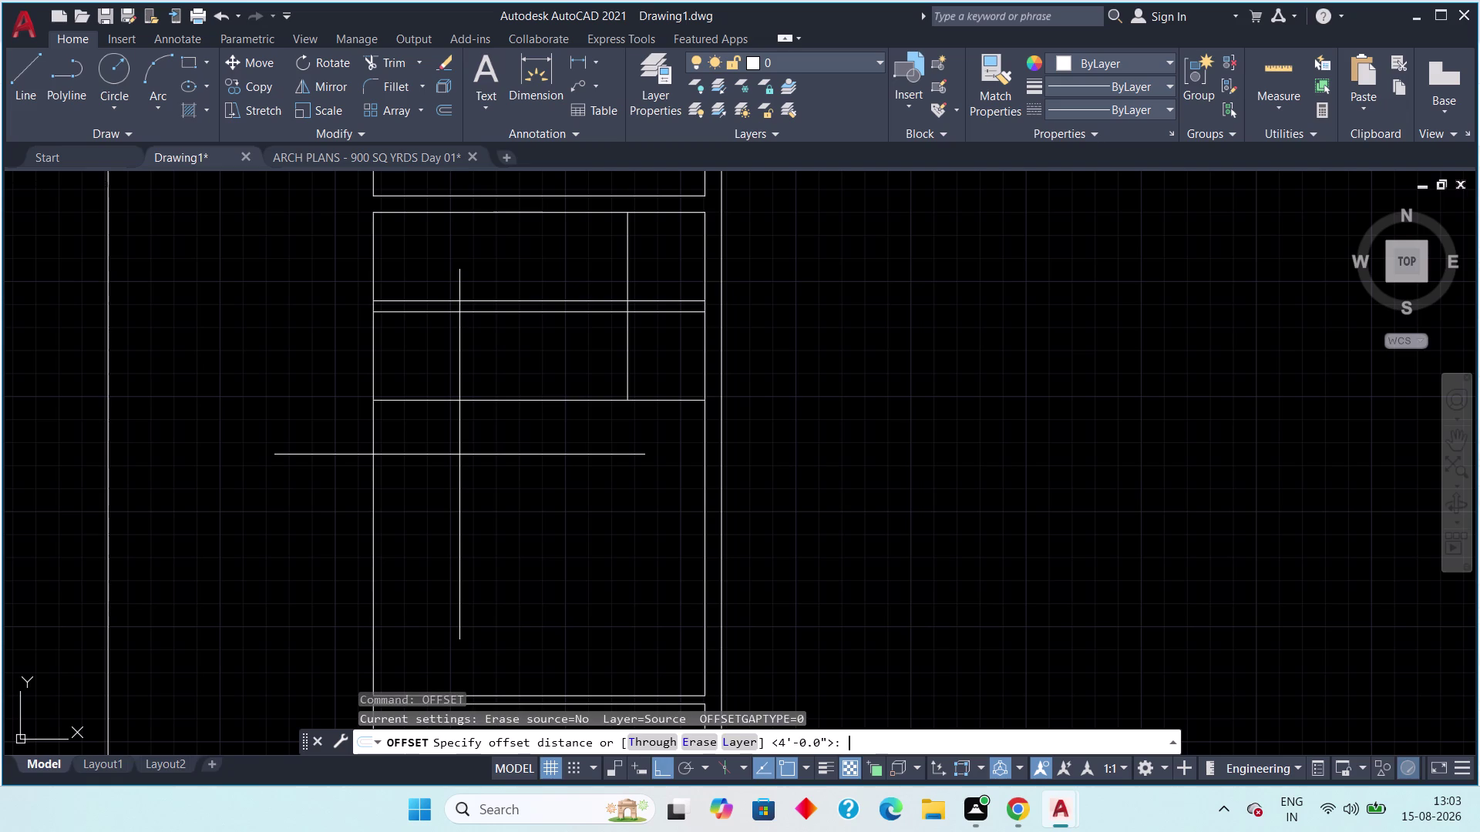
text(9")
key(space)
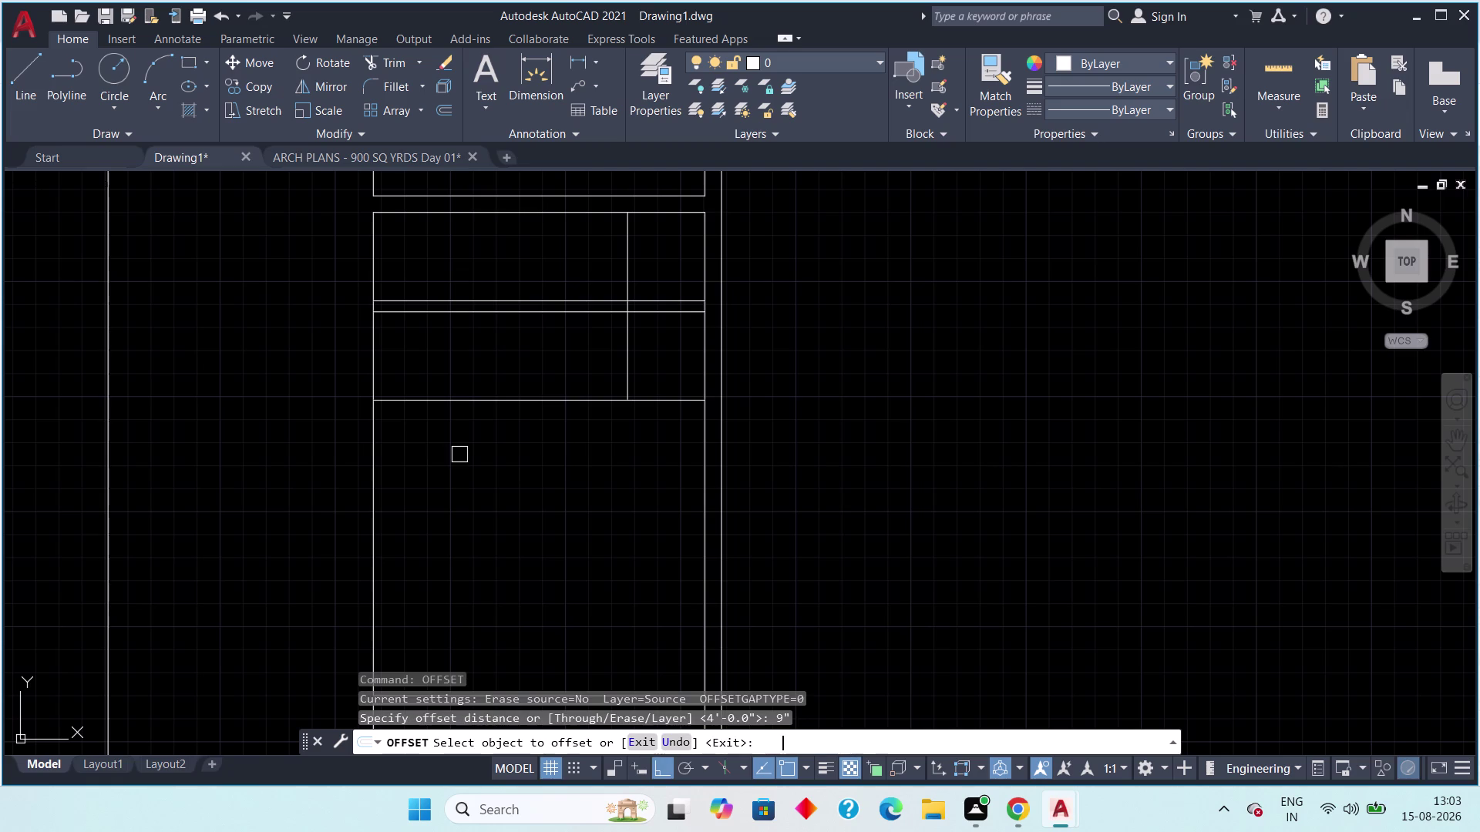
drag(469, 401, 472, 419)
click(472, 464)
key(Escape)
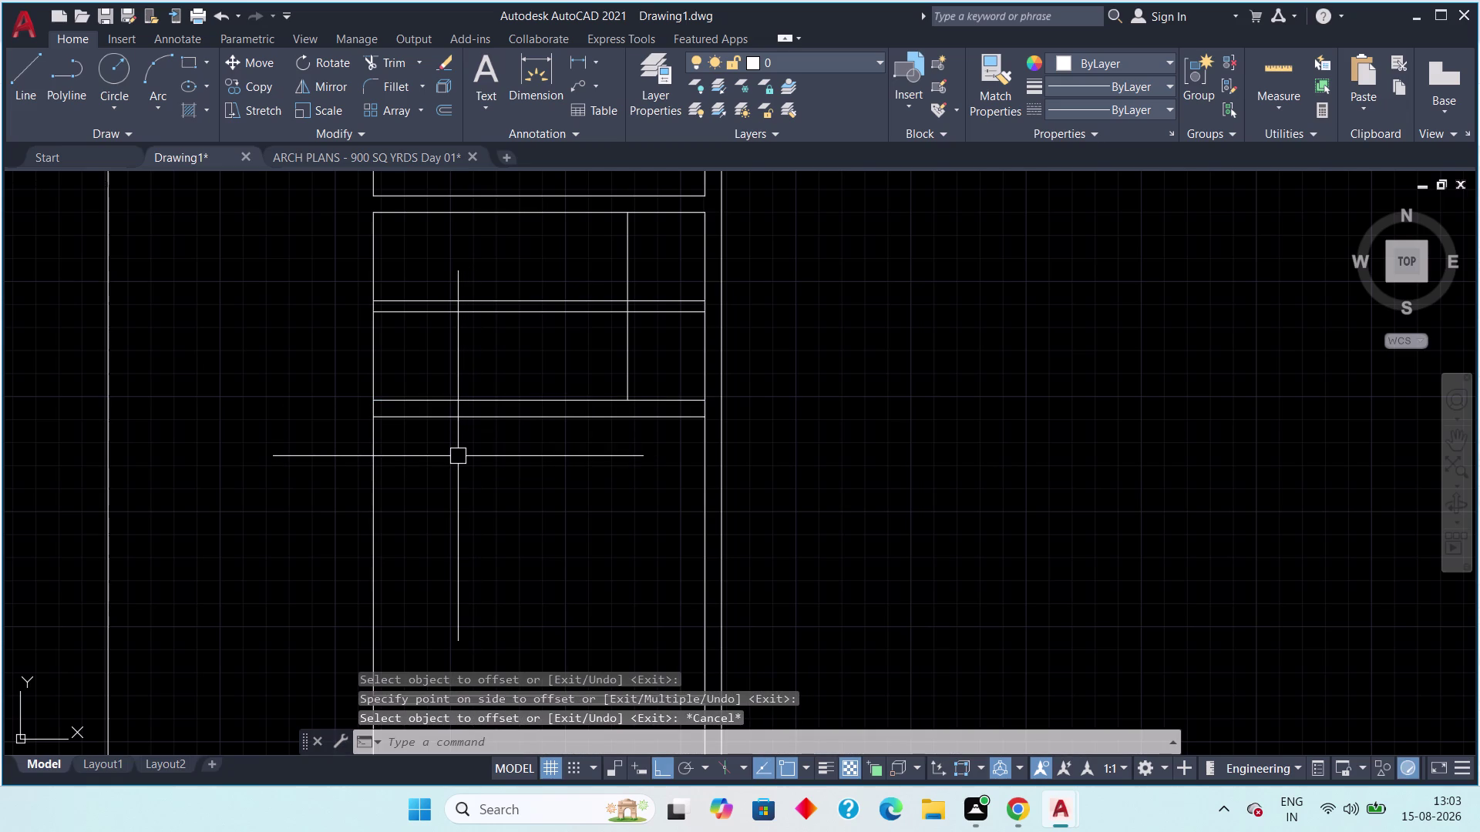
Start TRIM, cancel it, and begin a fresh OFFSET command.
text(tr)
key(space)
scroll(up, 3)
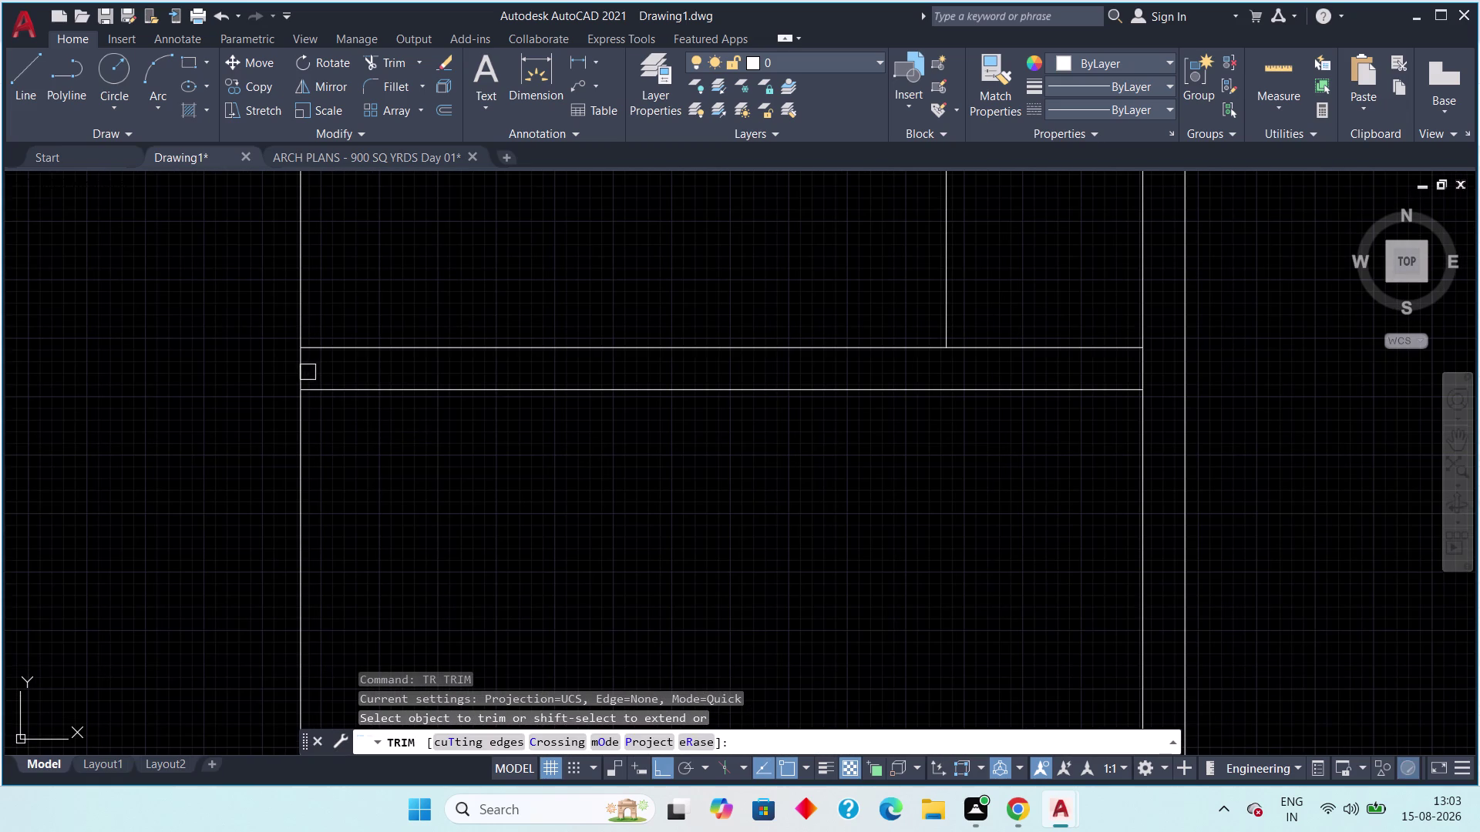
click(303, 372)
scroll(down, 3)
key(Escape)
middle_drag(436, 461, 389, 553)
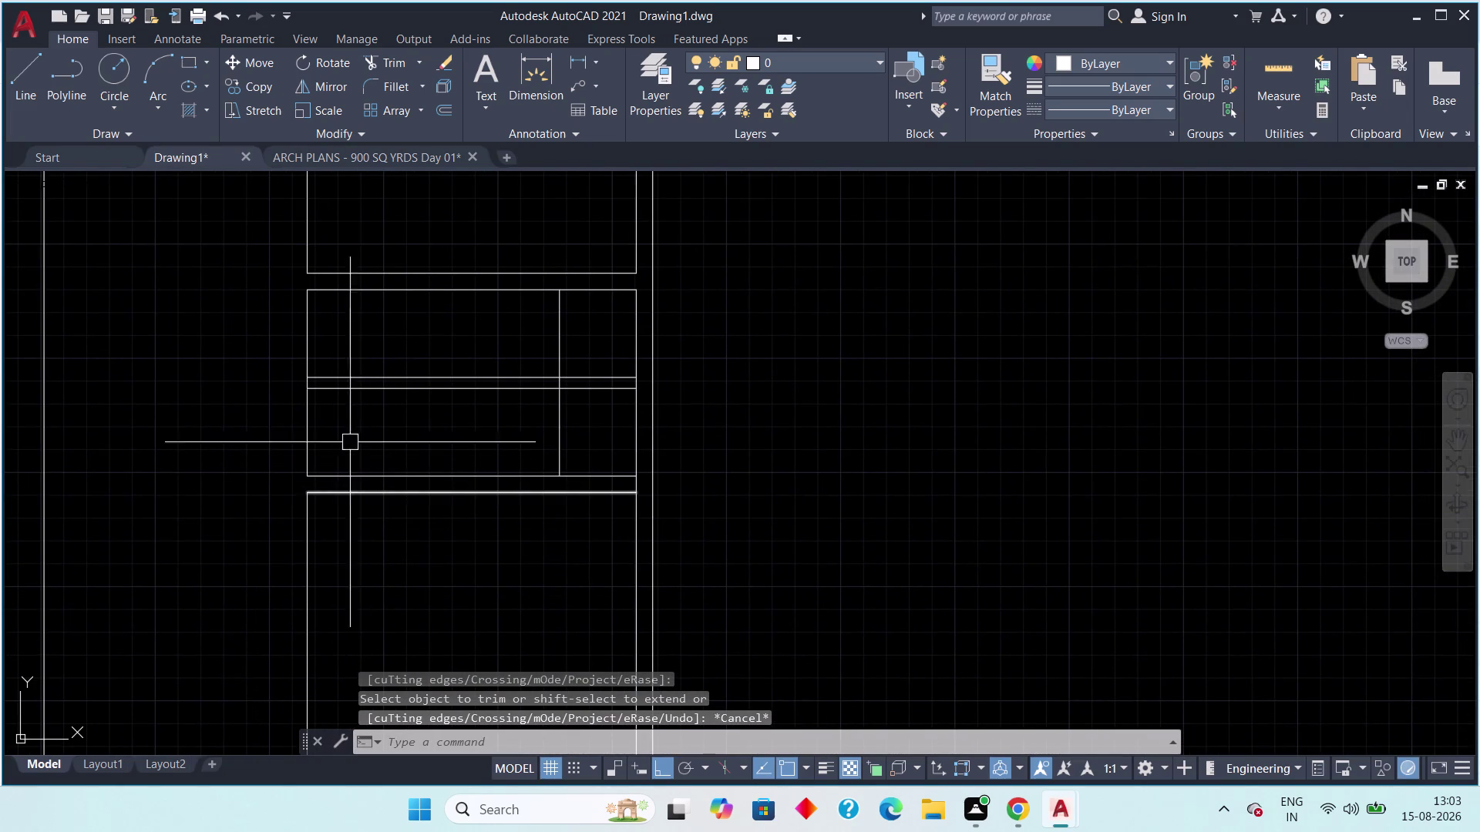
key(Escape)
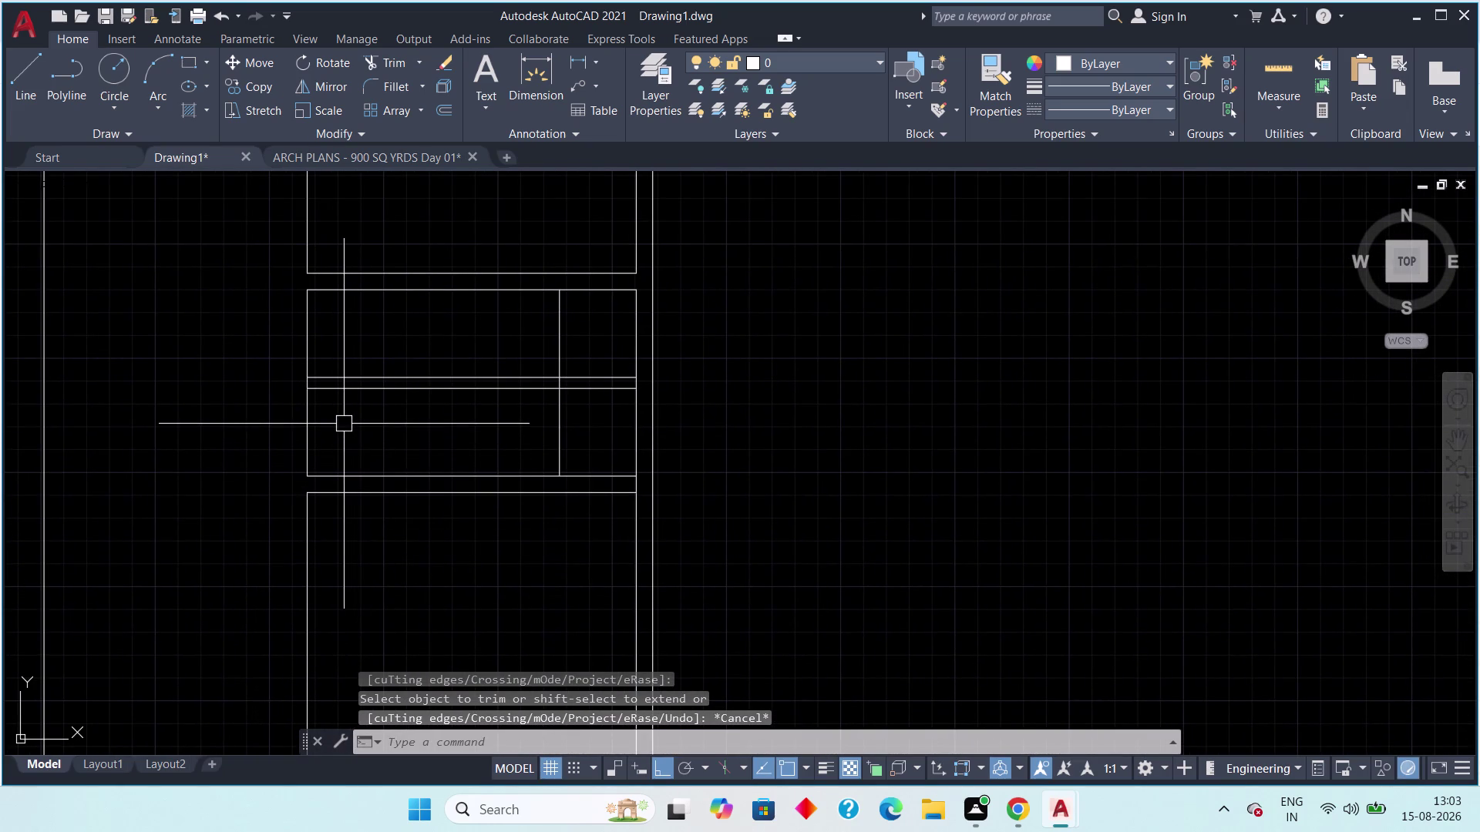
text(o)
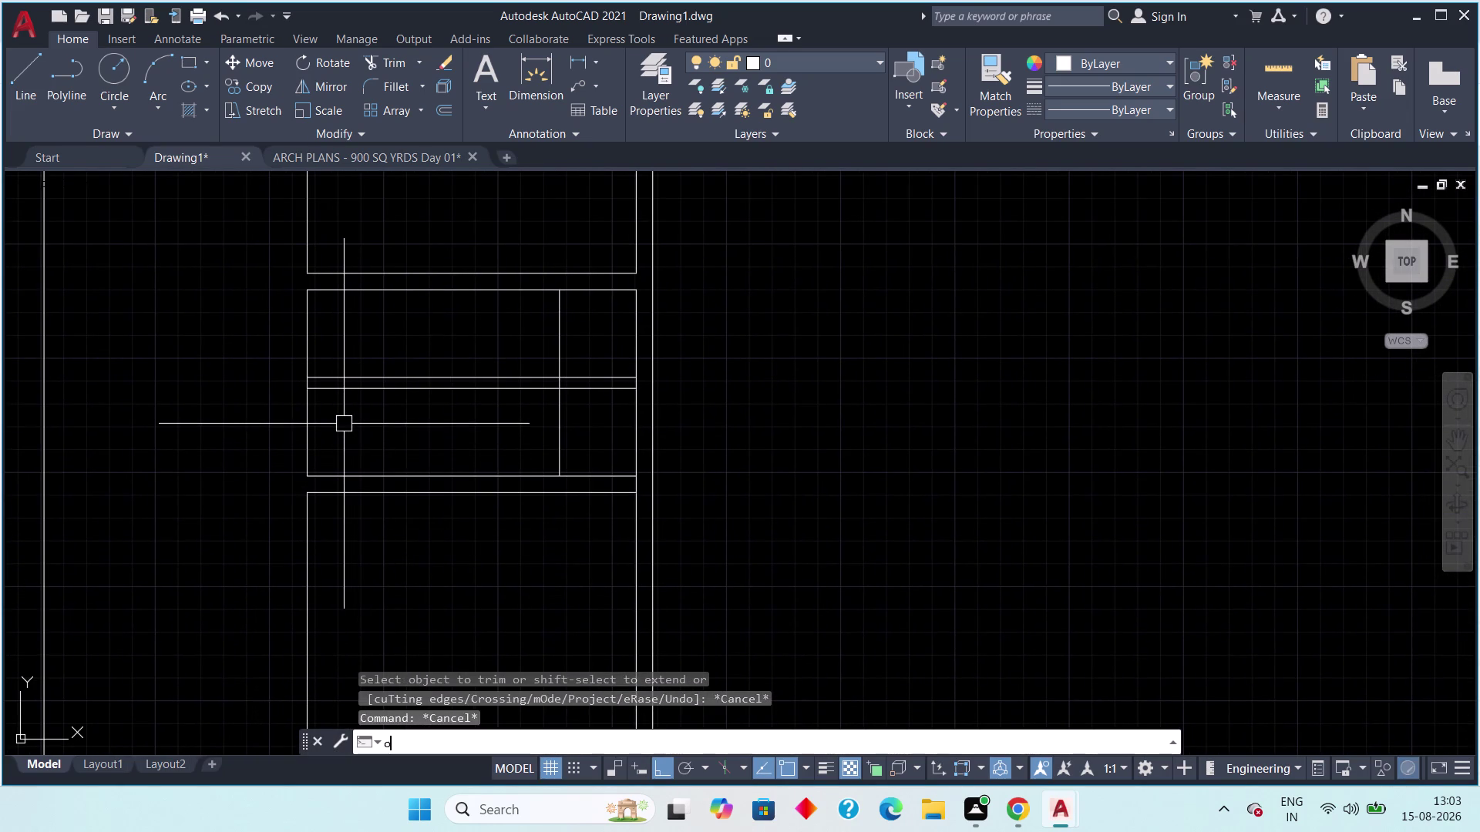
text(ff)
key(space)
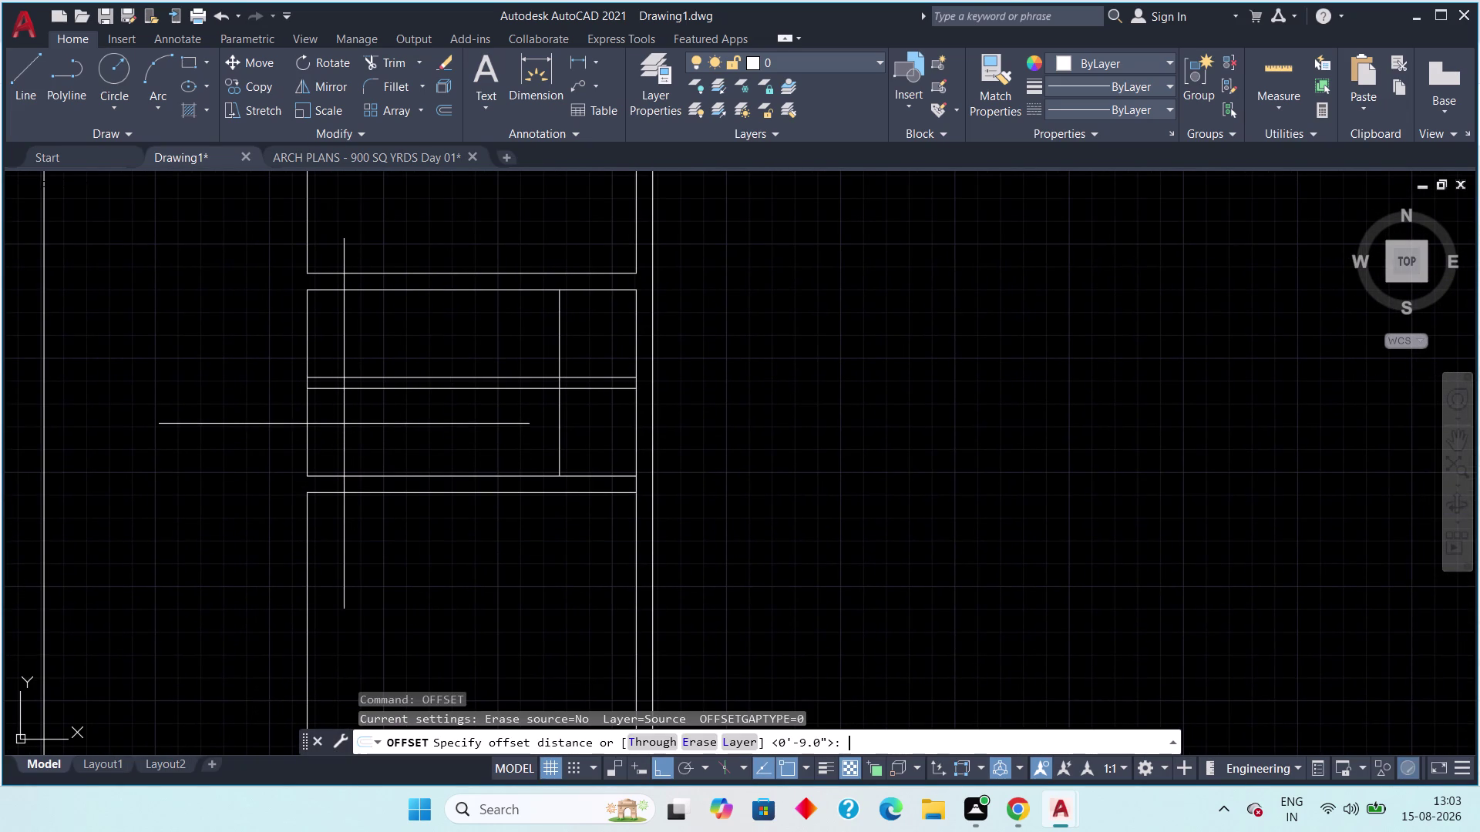
Offset the bay's vertical line repeatedly 1' to the left, making twelve lines.
text(1';)
key(BackSpace)
key(space)
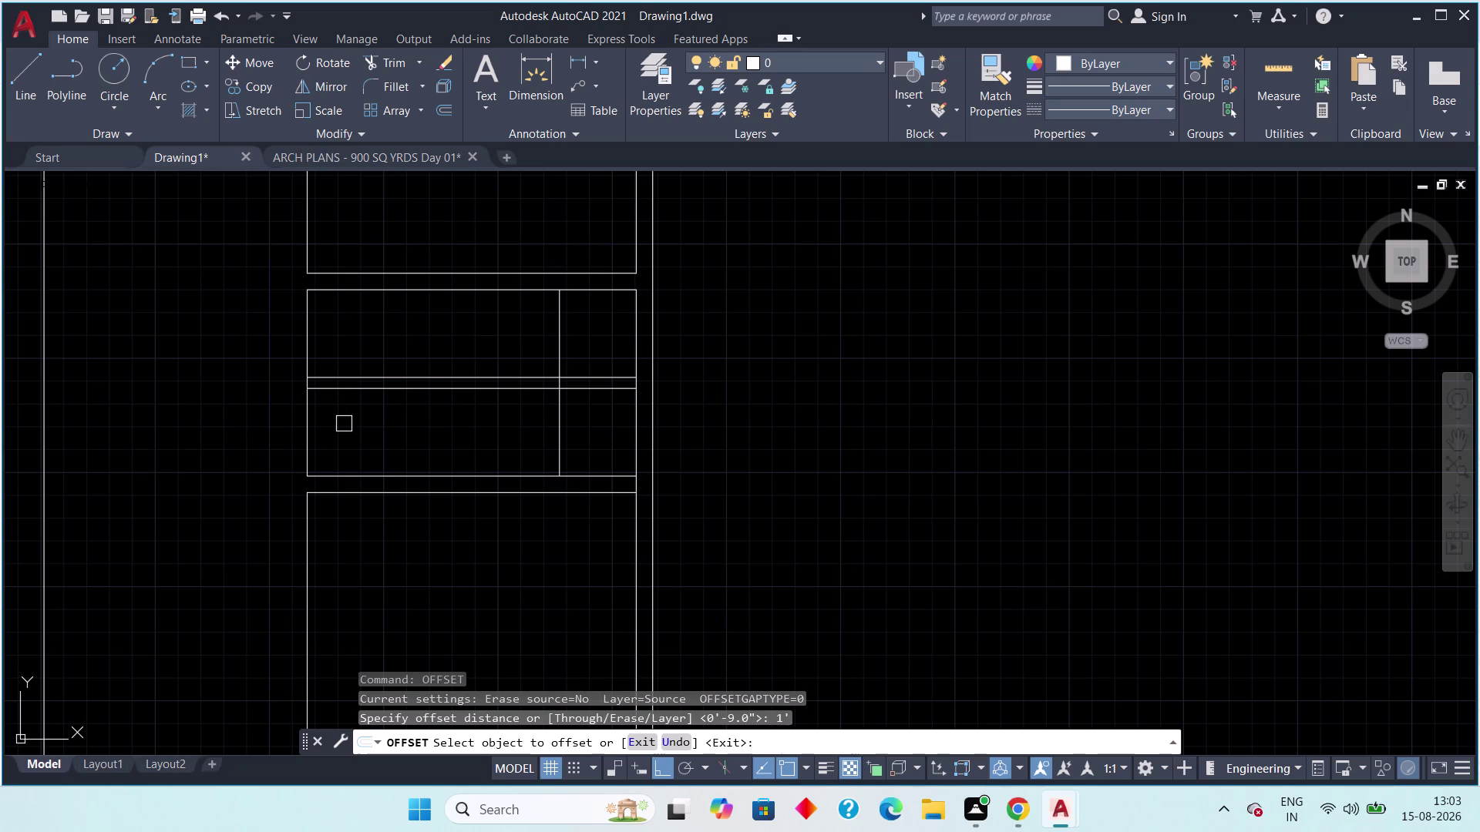
click(558, 412)
click(503, 430)
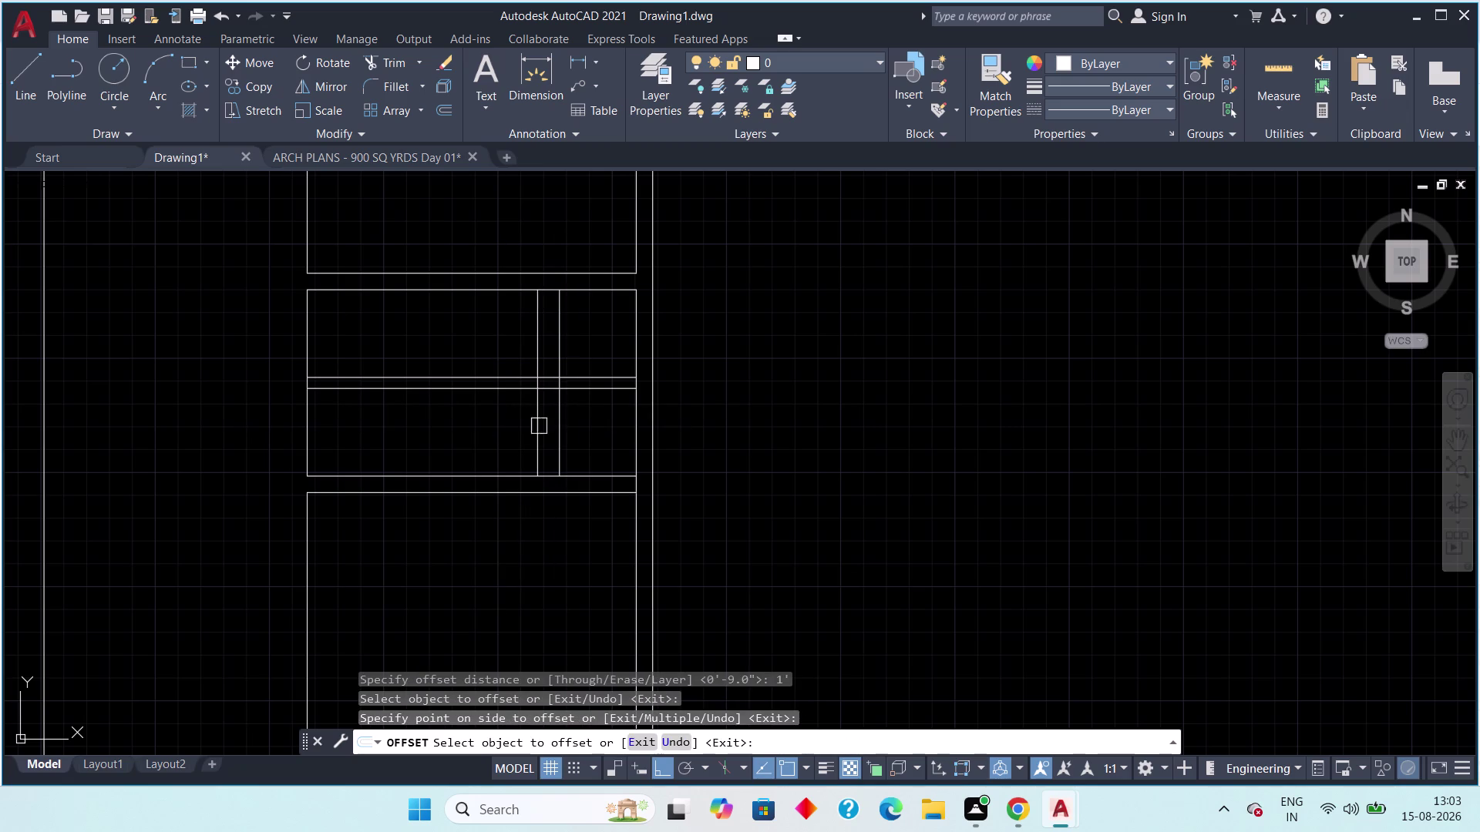
drag(537, 427, 501, 439)
click(465, 441)
drag(512, 430, 481, 435)
click(414, 444)
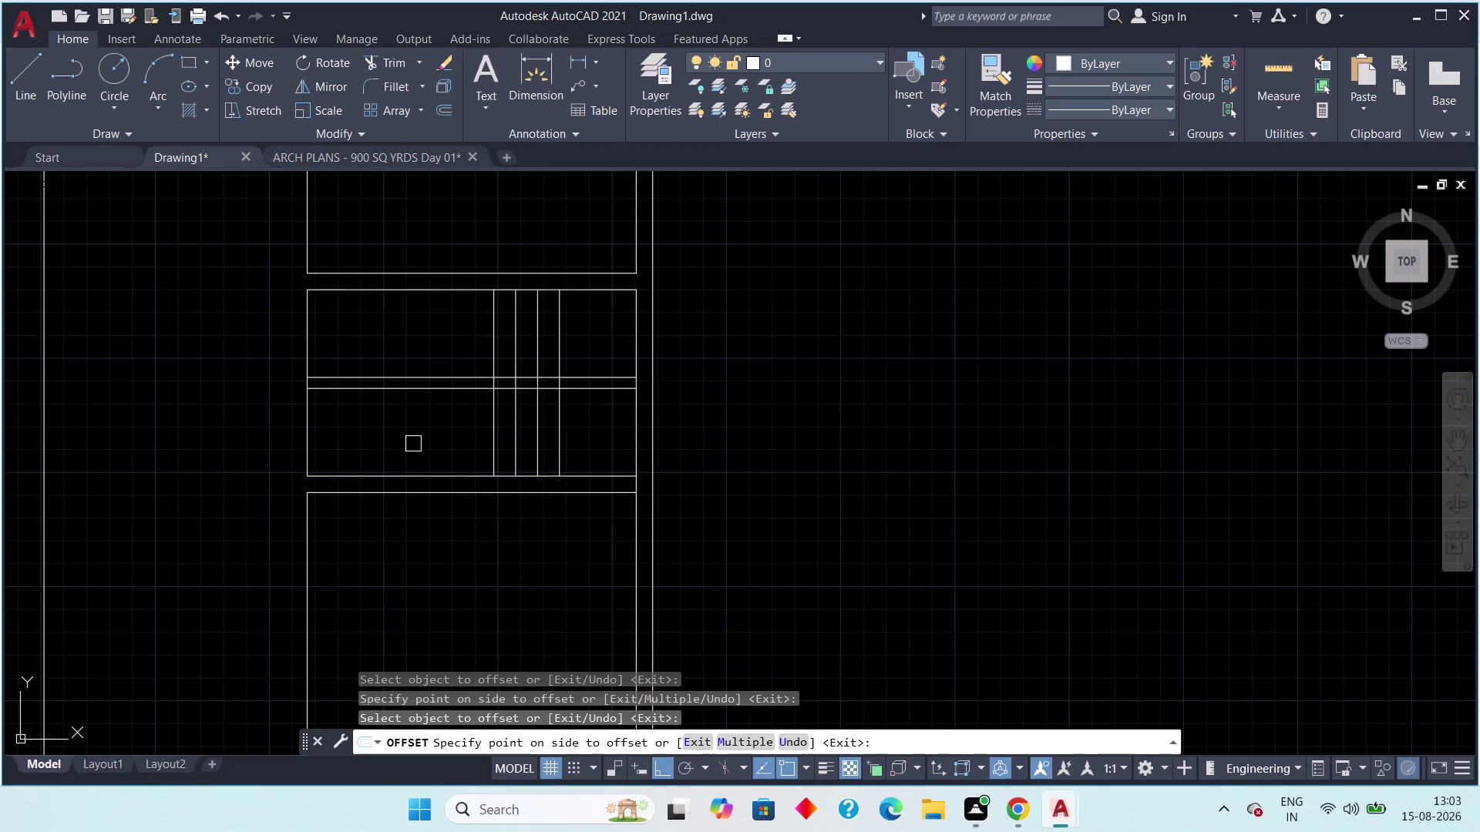
drag(488, 424, 419, 440)
click(396, 444)
drag(471, 428, 448, 431)
click(382, 436)
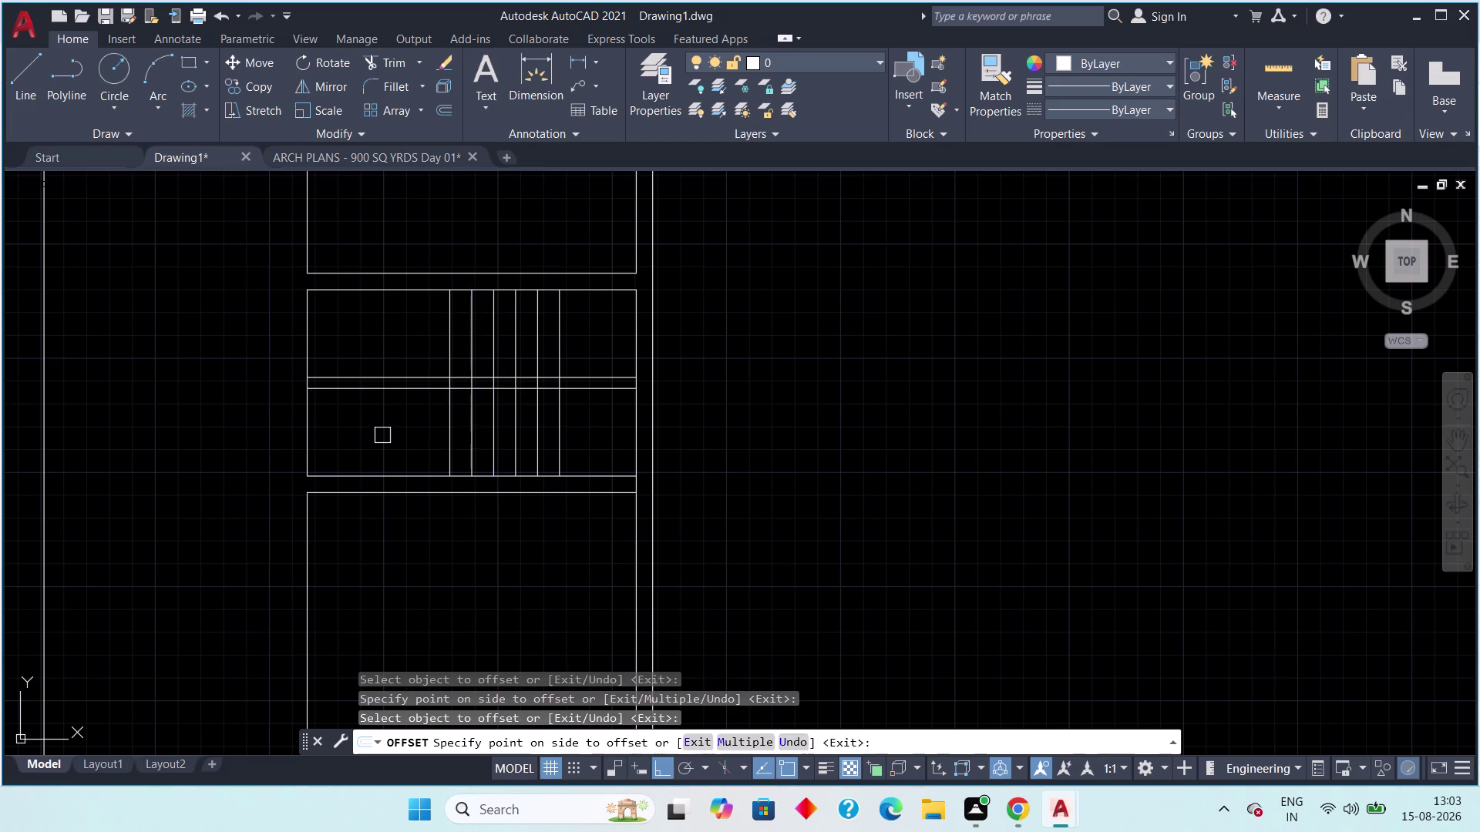
drag(448, 433, 401, 436)
click(381, 437)
drag(427, 434, 408, 441)
click(341, 443)
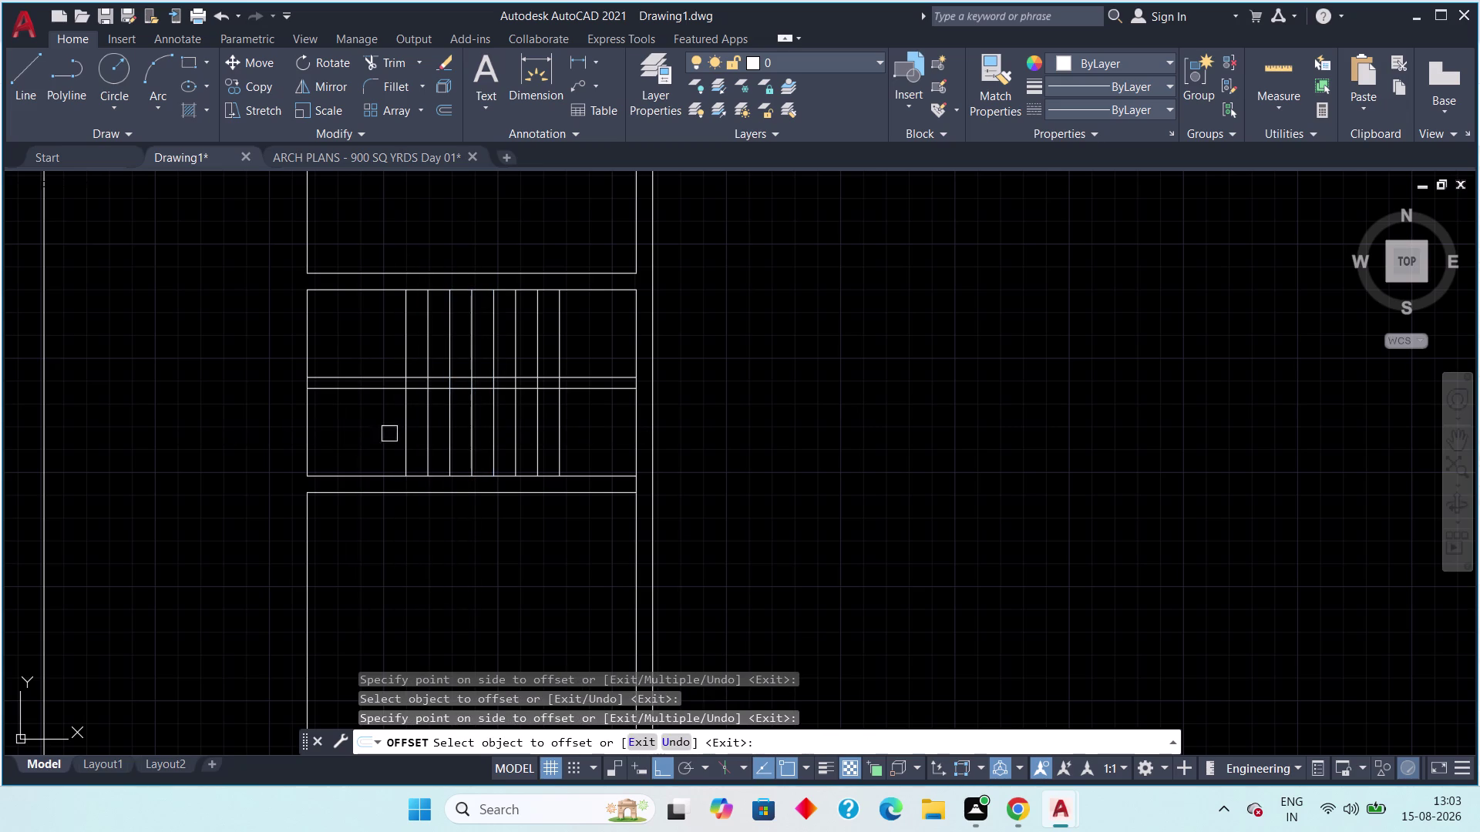
drag(404, 428, 394, 431)
drag(347, 440, 355, 440)
click(388, 432)
click(371, 438)
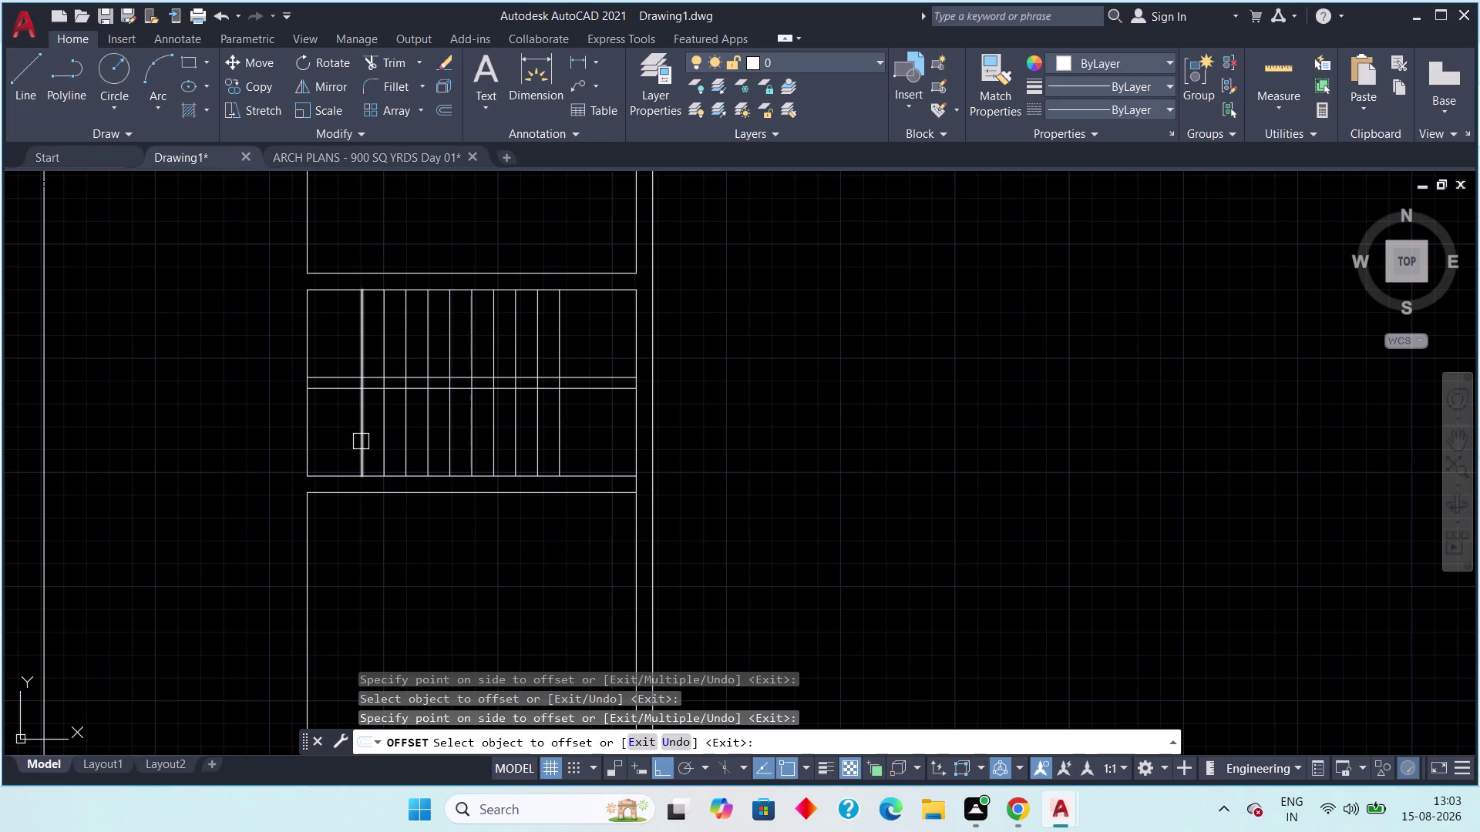
click(360, 441)
click(353, 447)
click(340, 448)
click(328, 451)
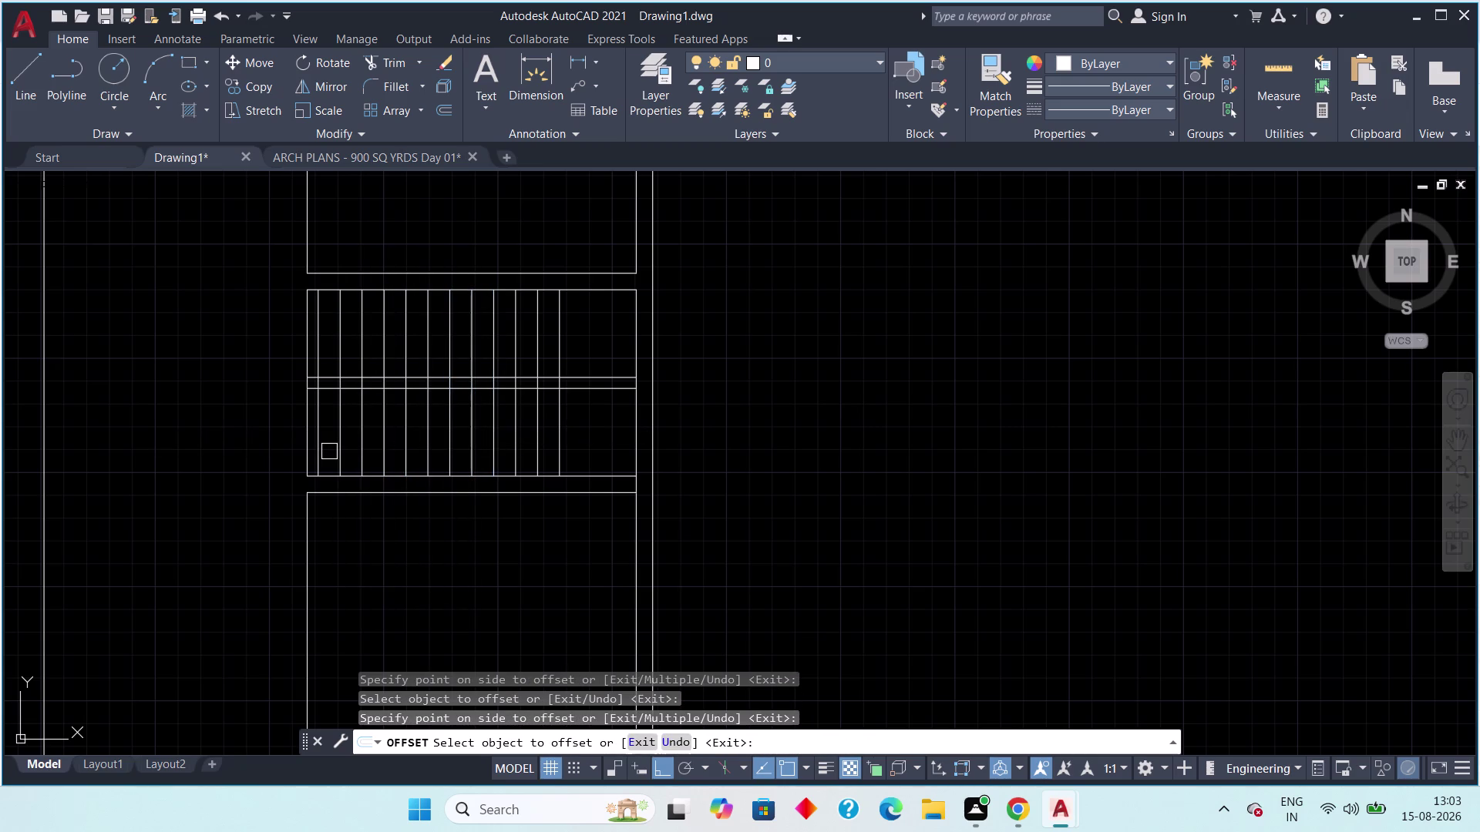
middle_drag(320, 452, 417, 433)
key(Escape)
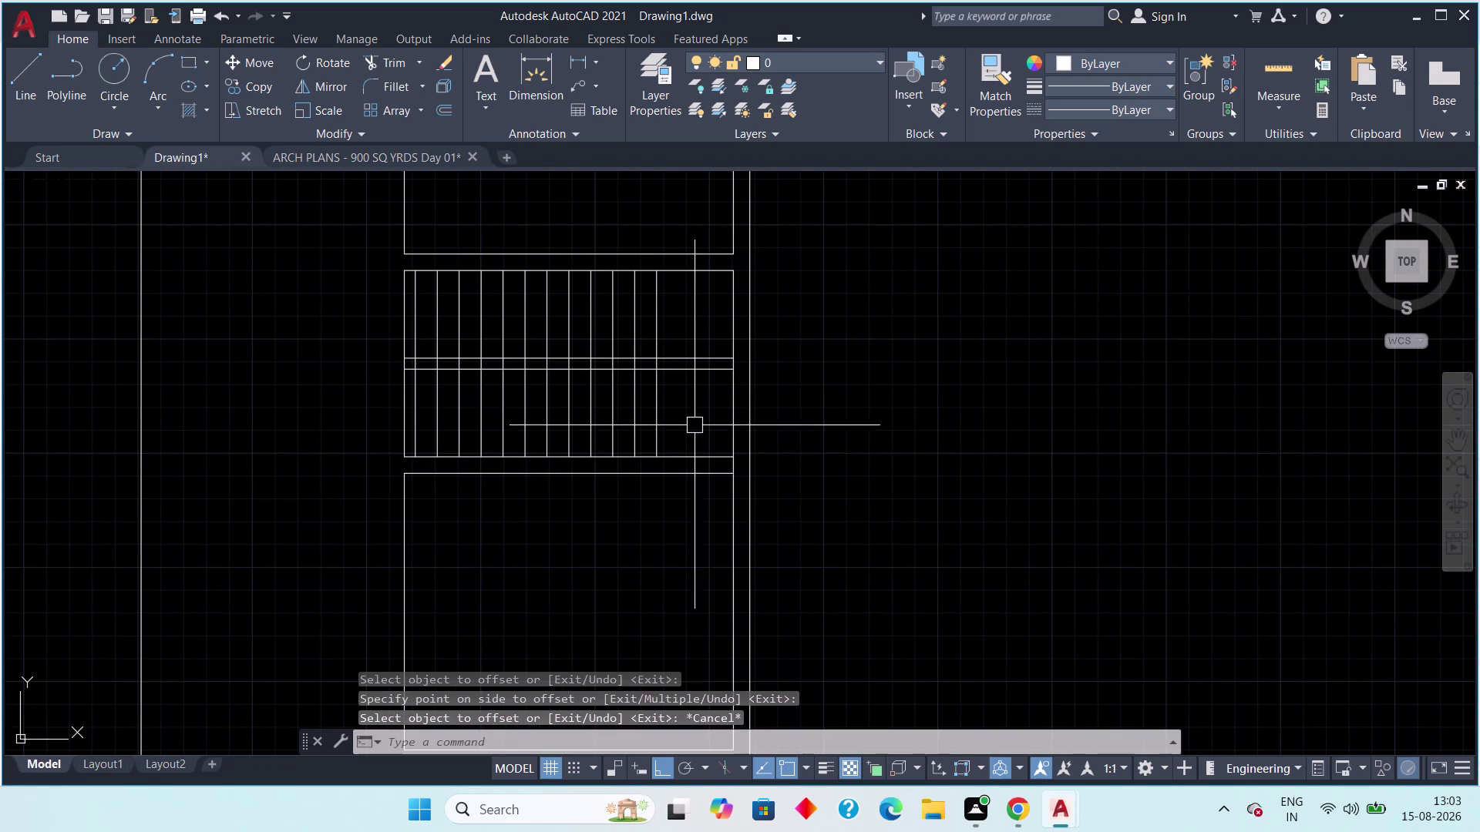
Window-select the twelve vertical bay lines and erase them.
key(Escape)
drag(691, 408, 673, 412)
click(415, 423)
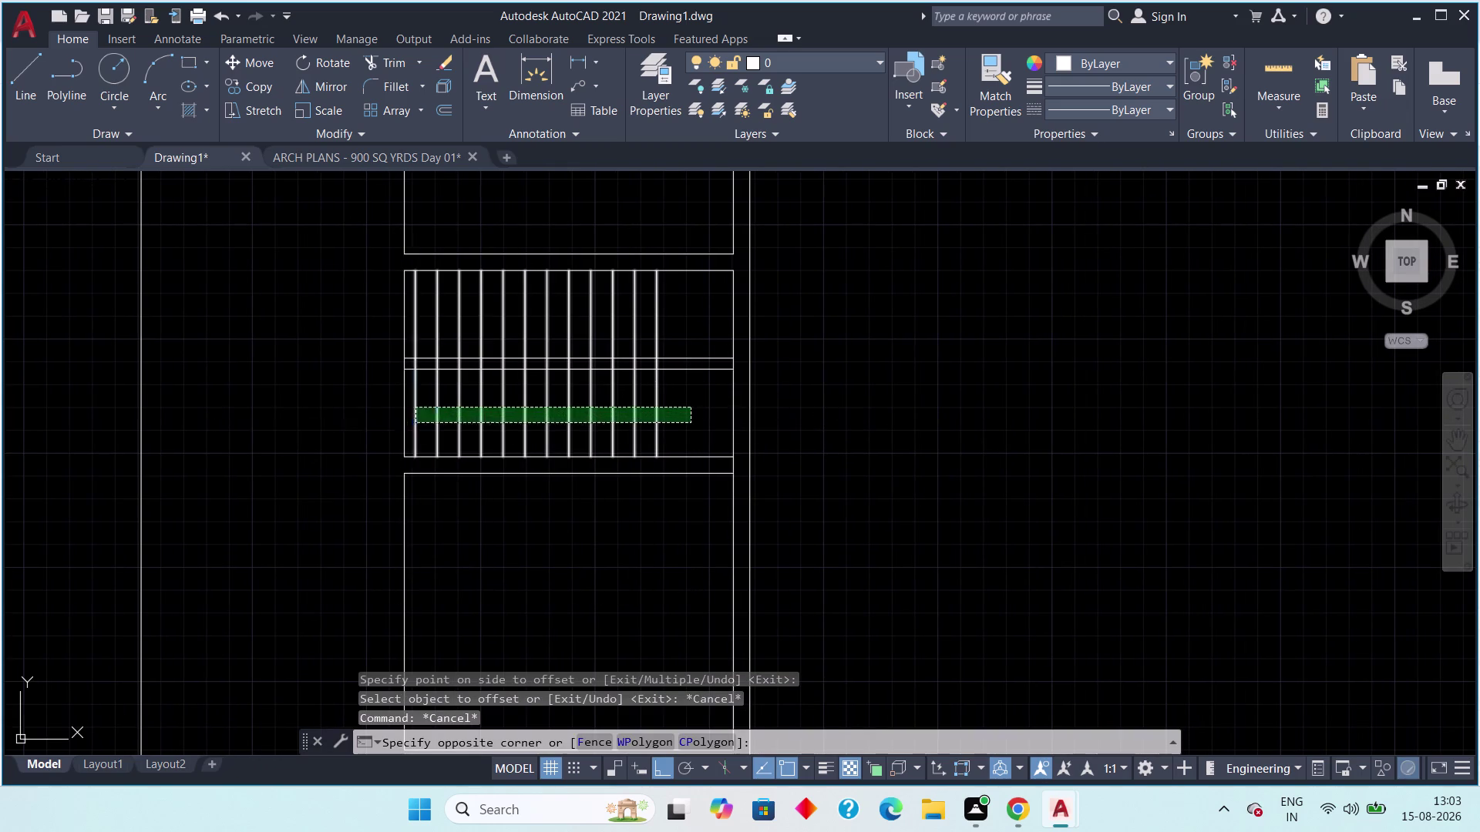
key(Delete)
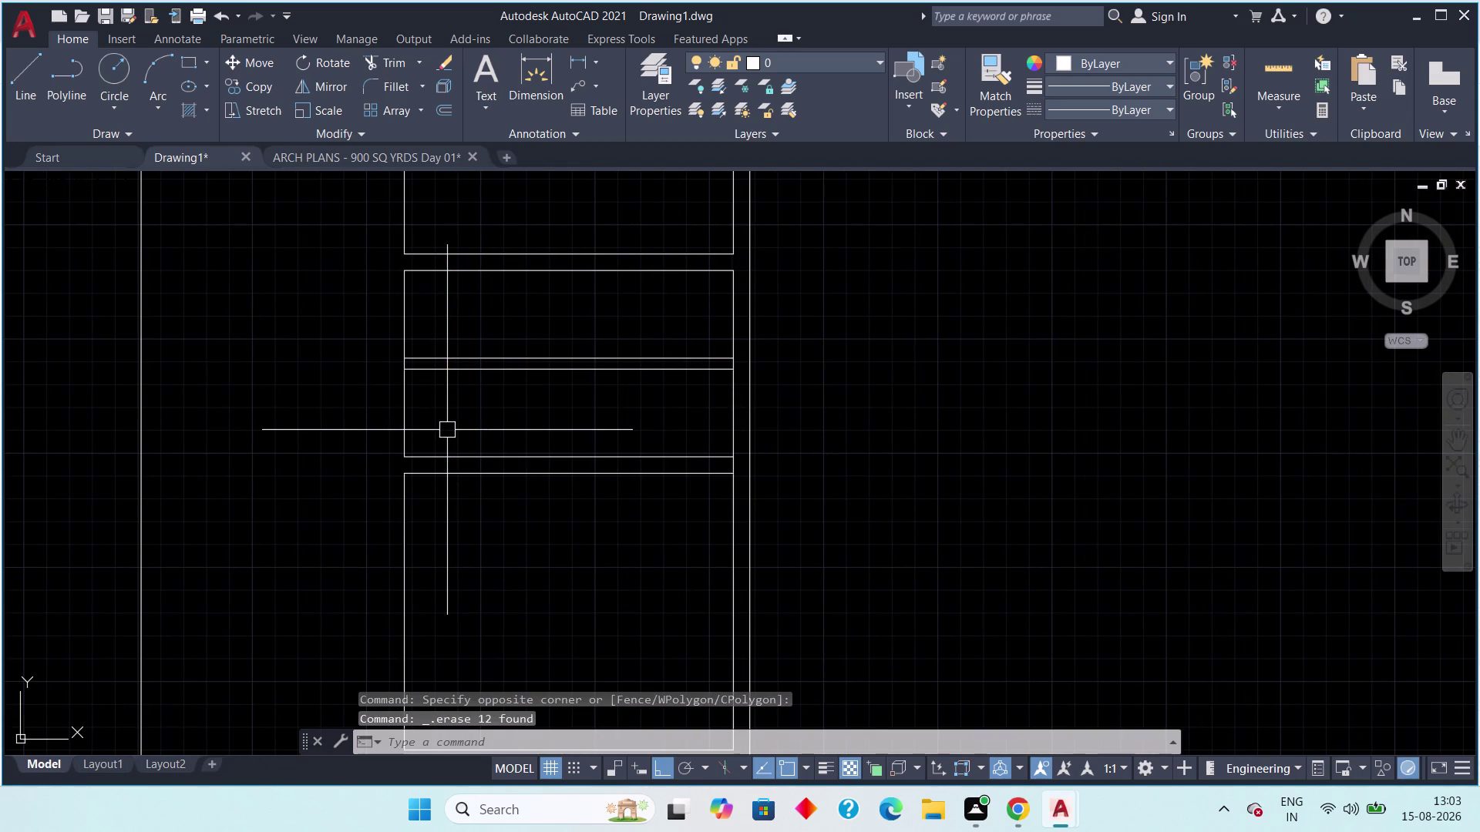
Offset a row of vertical lines rightward from the bay's left edge at 1' spacing.
text(off)
key(space)
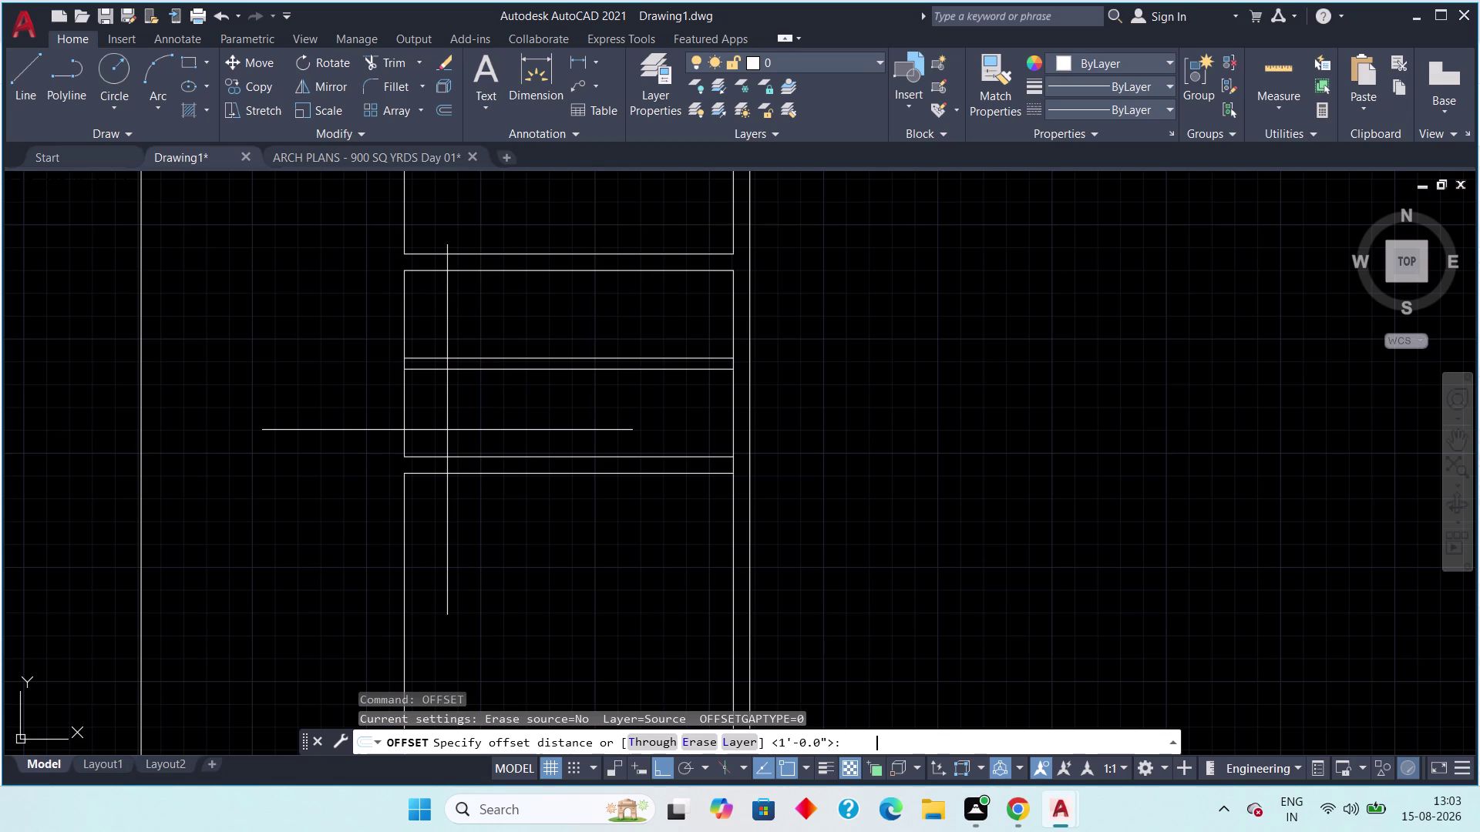
text(1')
key(space)
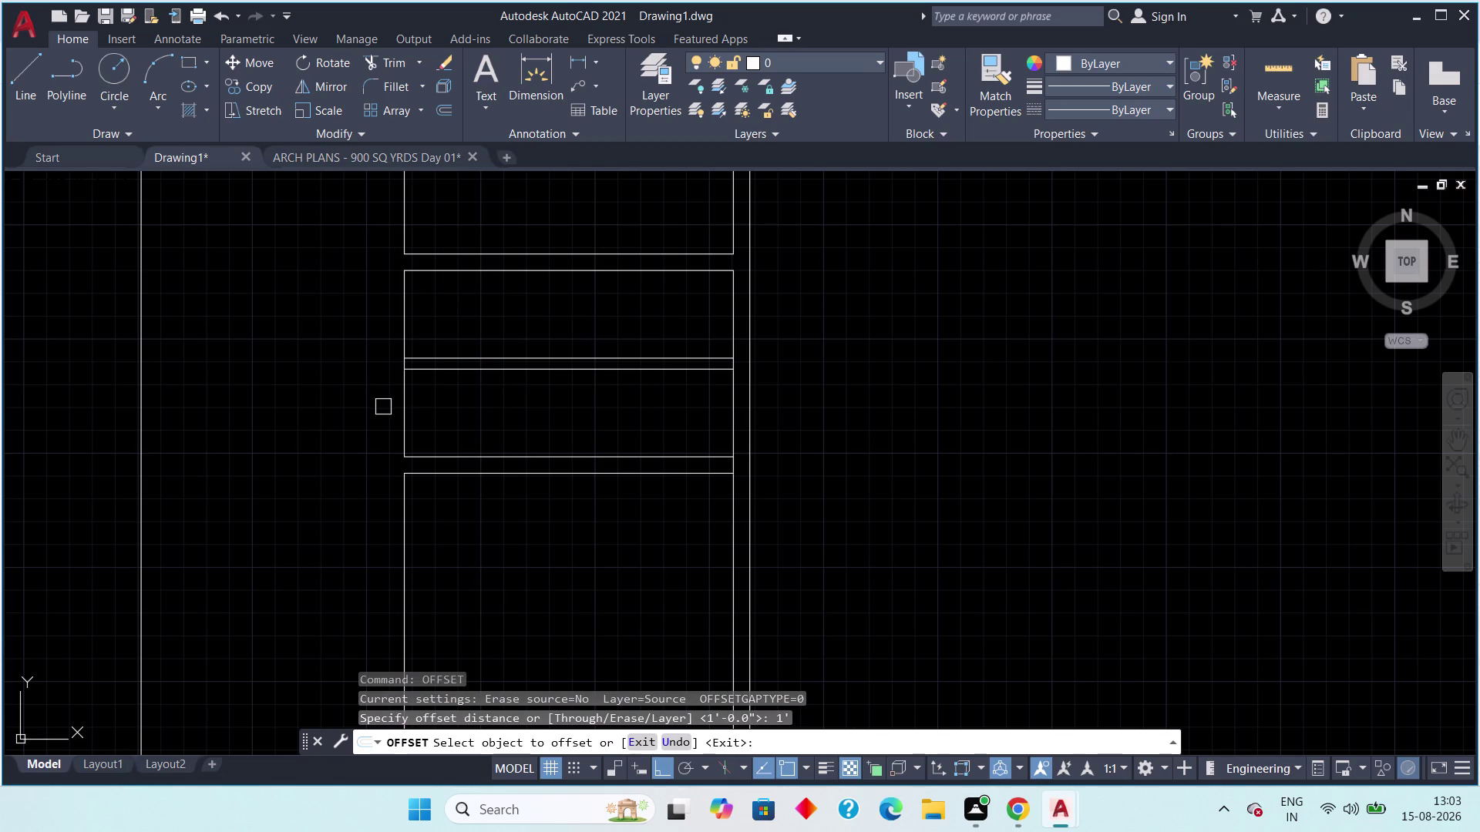
click(410, 409)
click(464, 411)
click(433, 421)
click(462, 416)
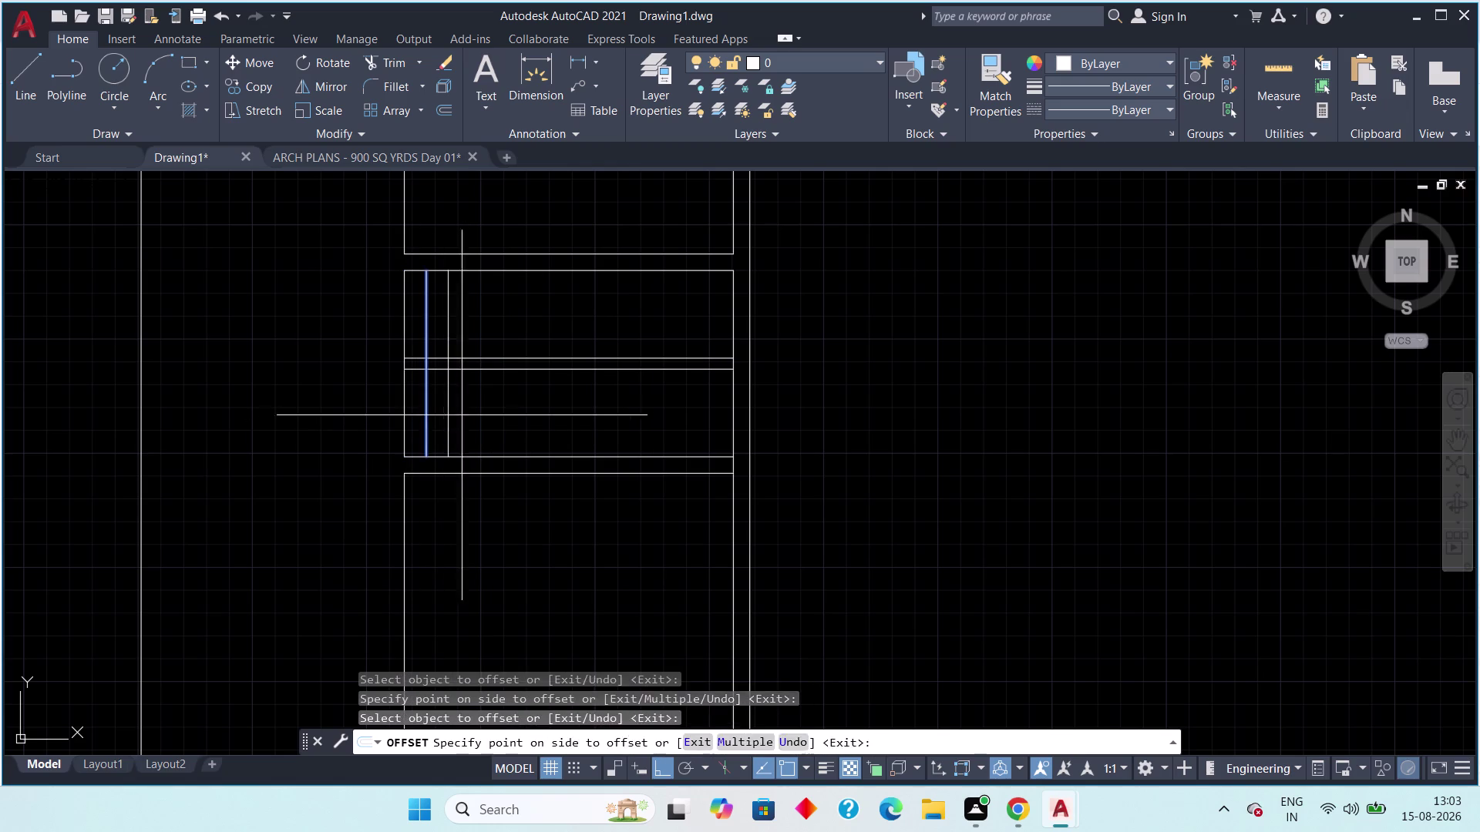
drag(453, 419, 460, 419)
click(481, 416)
click(474, 421)
click(510, 415)
drag(494, 421, 502, 420)
click(532, 408)
click(517, 417)
click(546, 406)
click(535, 410)
click(548, 406)
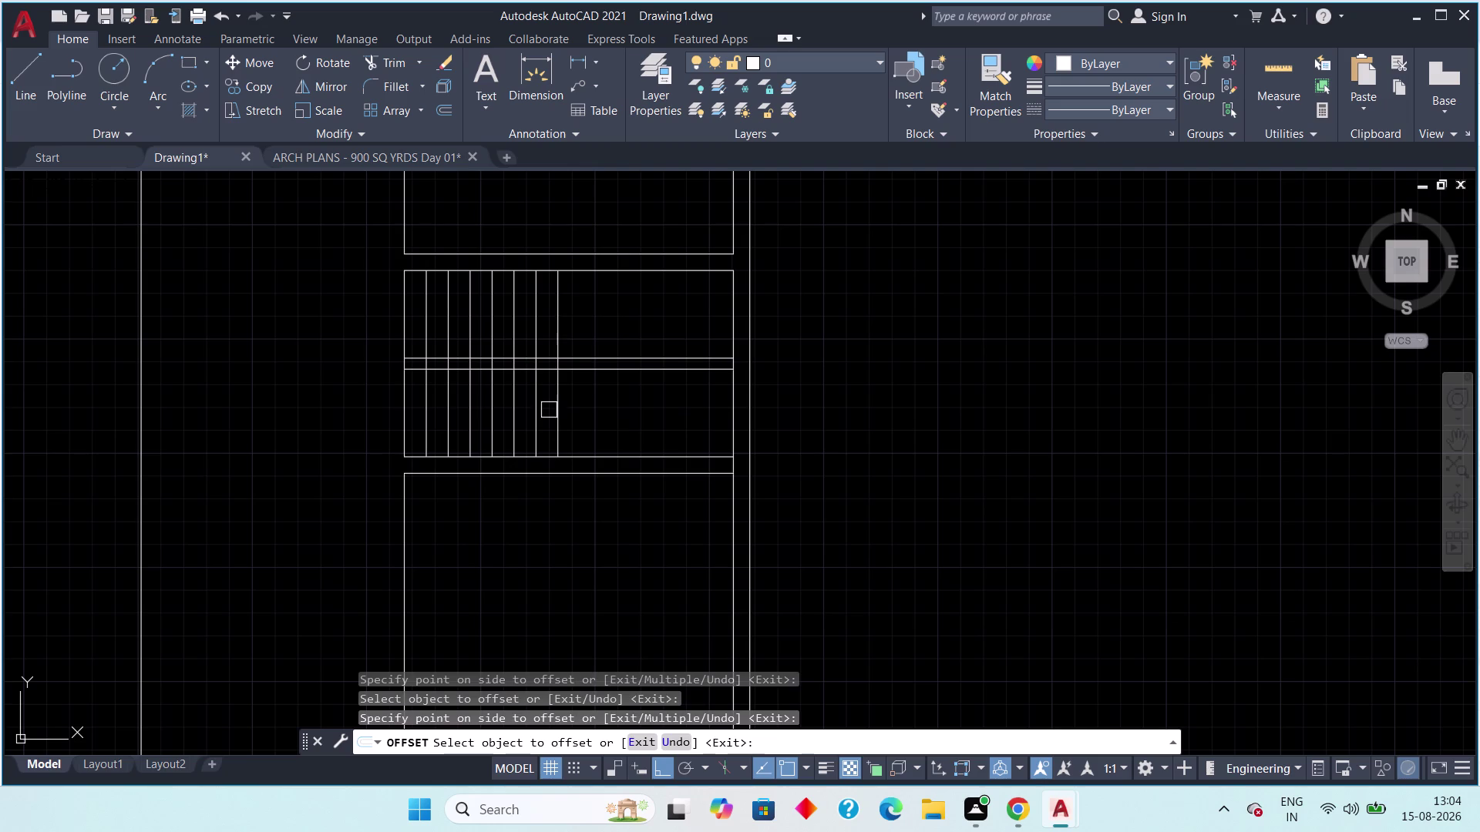
drag(560, 411, 577, 410)
Offset a few more bay lines to the right at the row's end.
click(619, 404)
drag(584, 416, 641, 404)
click(640, 405)
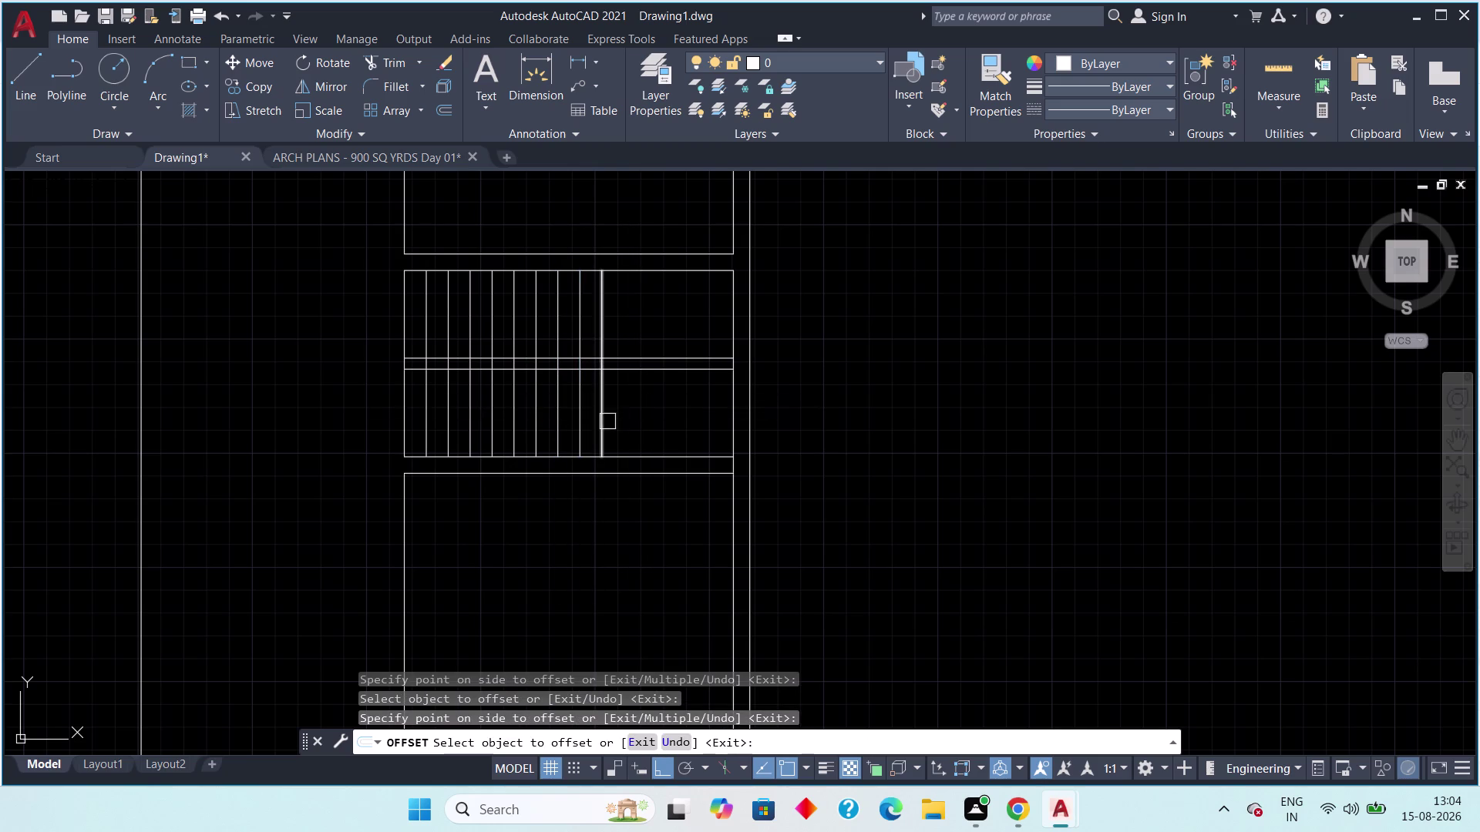
drag(608, 422, 622, 418)
click(641, 409)
click(631, 416)
click(642, 410)
key(Escape)
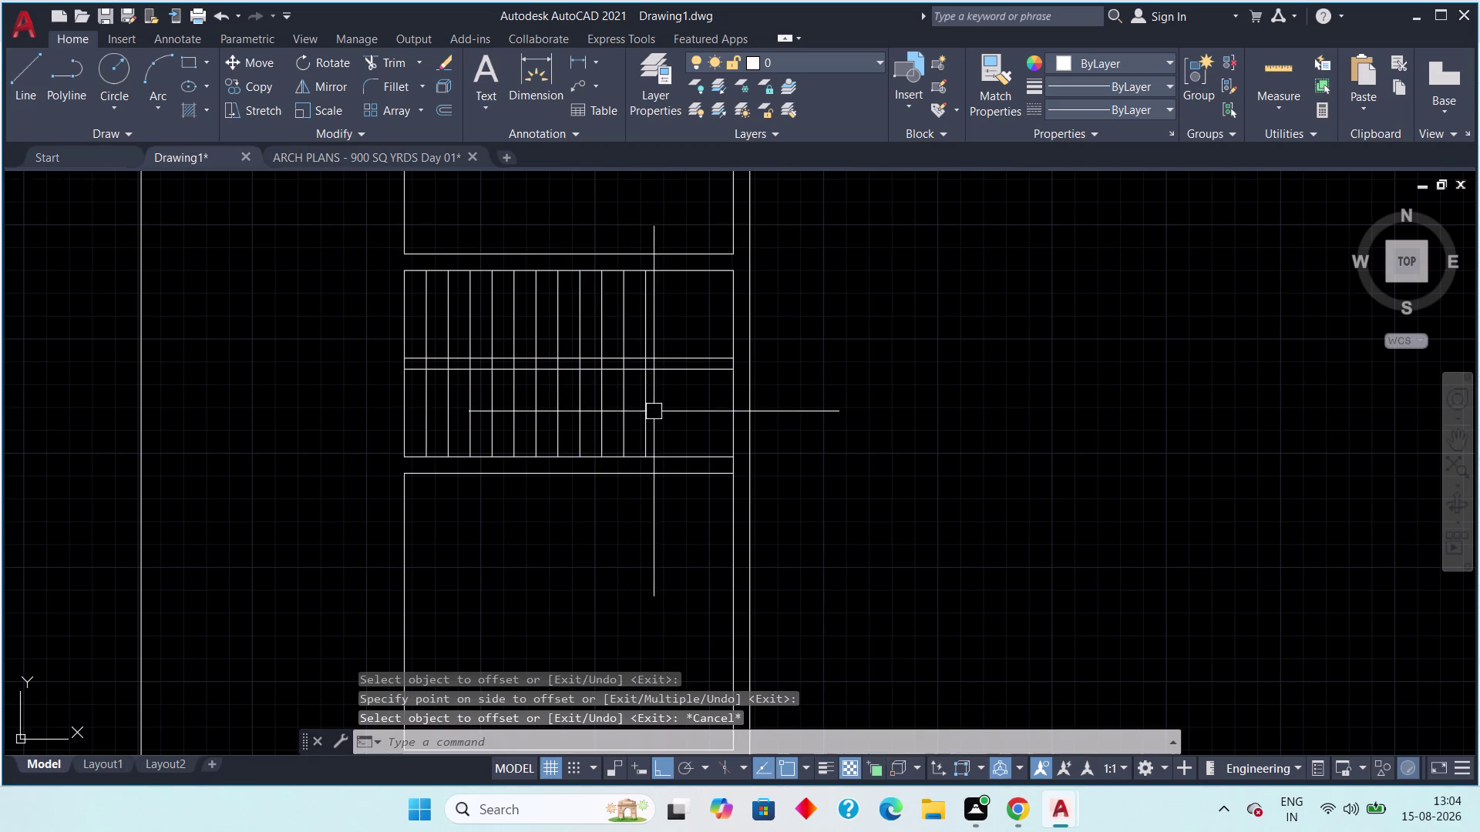
Start the TRIM command with the TR alias.
key(Escape)
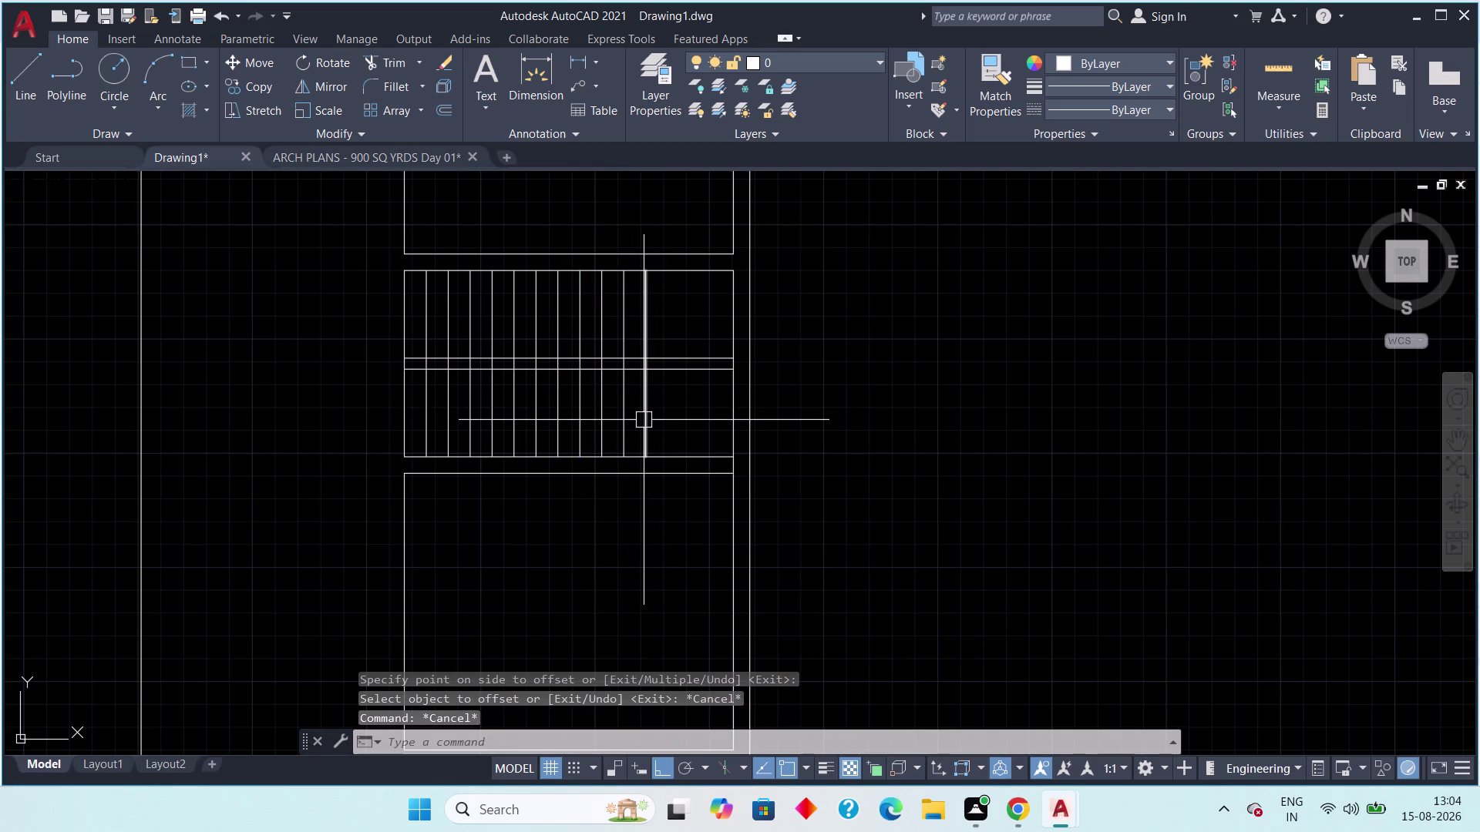
key(t)
key(r)
key(space)
scroll(up, 3)
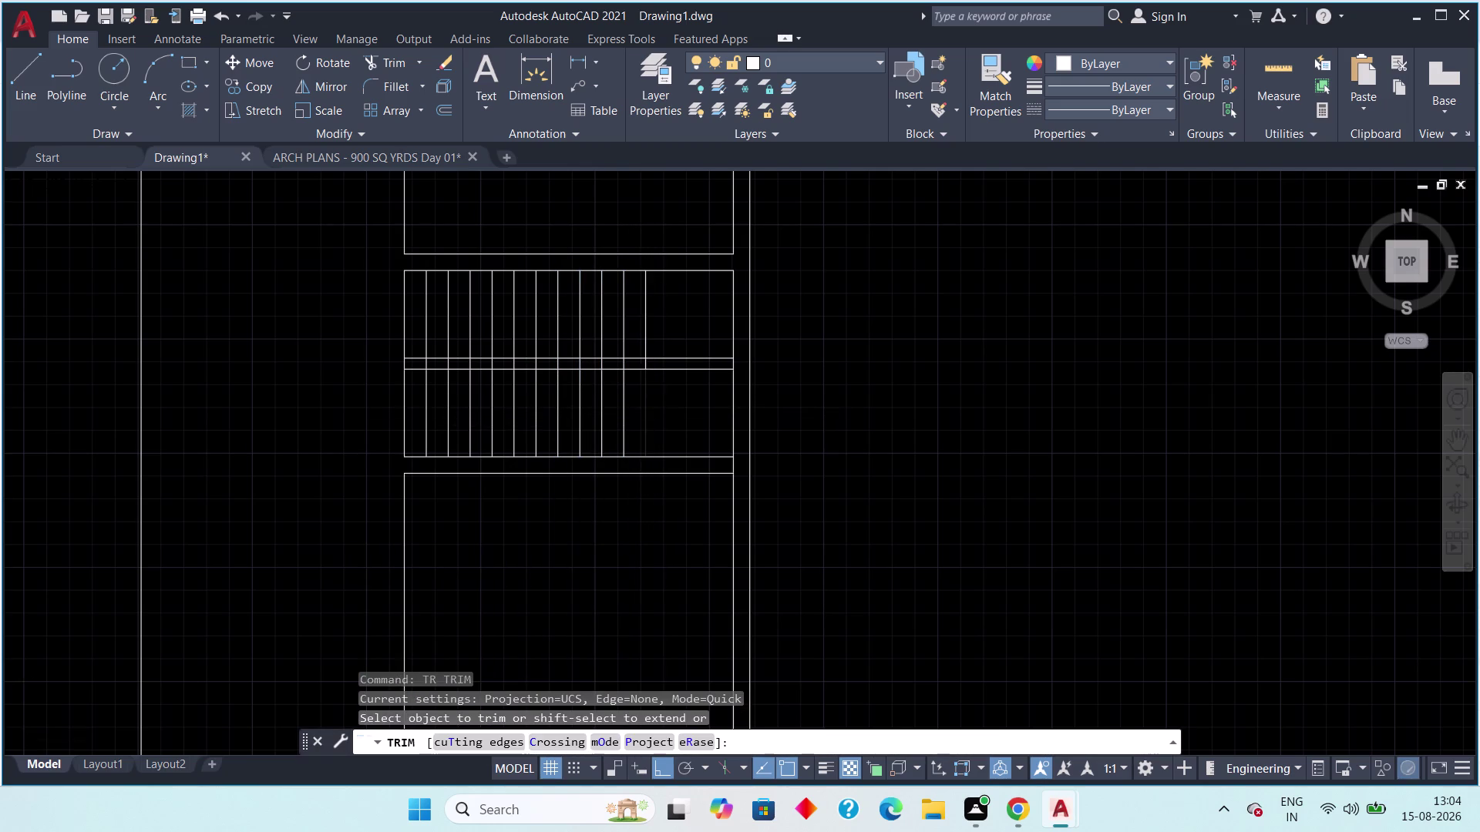
Fence-trim the 1' bay lines across the aisle strip, splitting them into two rows.
scroll(up, 3)
click(666, 305)
middle_drag(610, 311, 1023, 362)
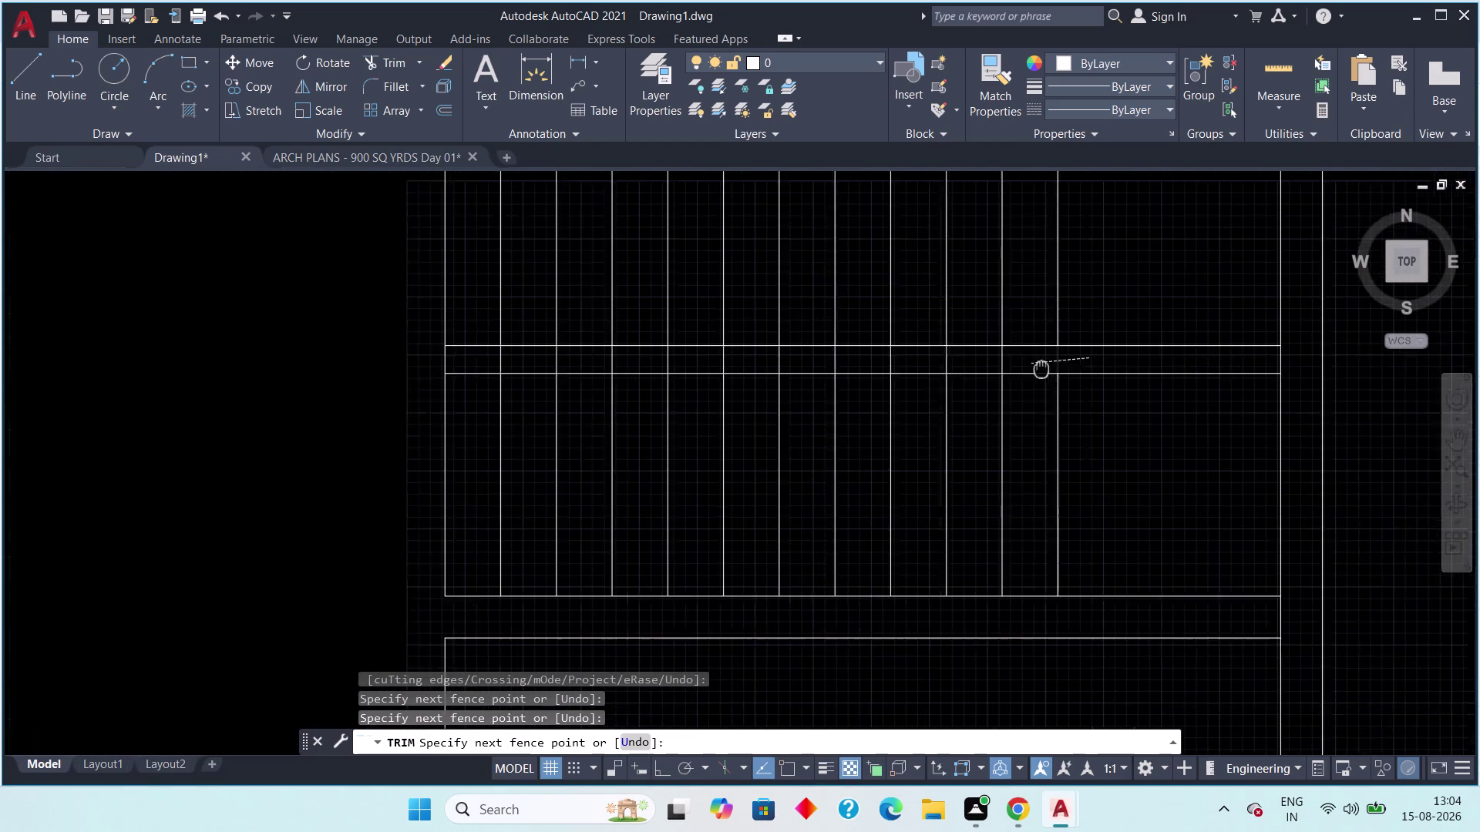
middle_drag(1023, 362, 1072, 380)
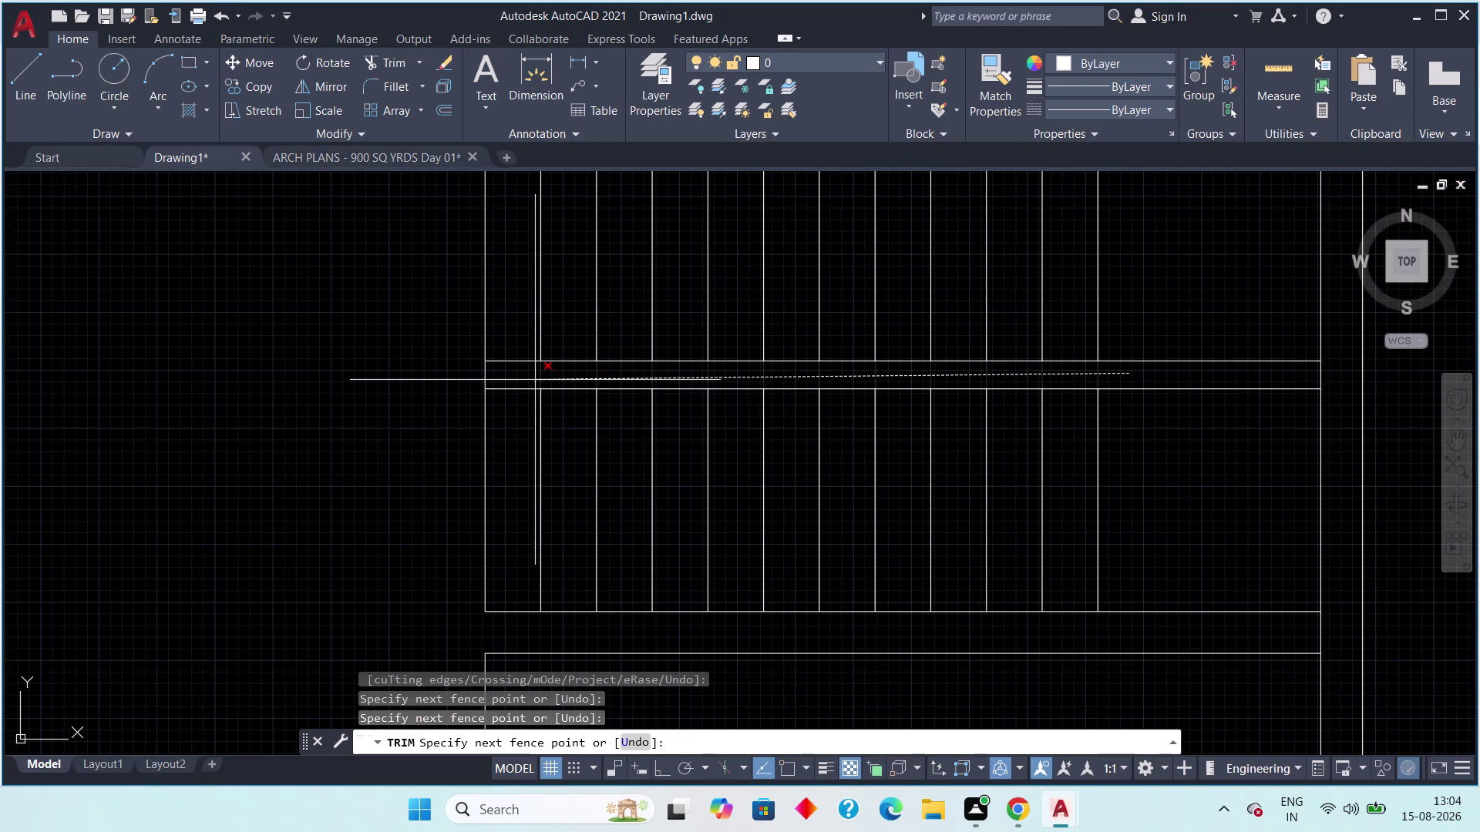
click(534, 379)
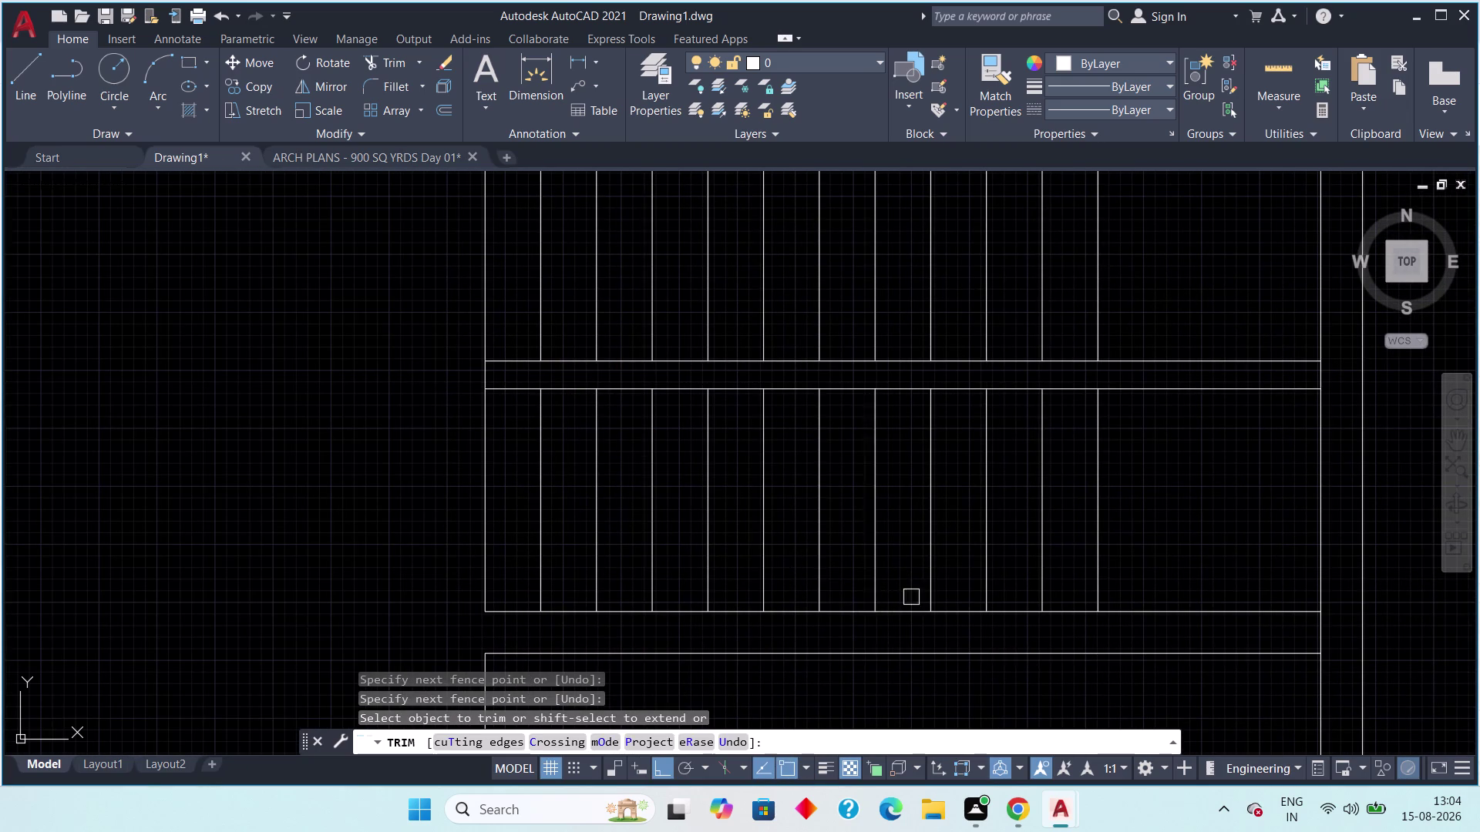
scroll(down, 3)
middle_drag(1076, 527, 938, 524)
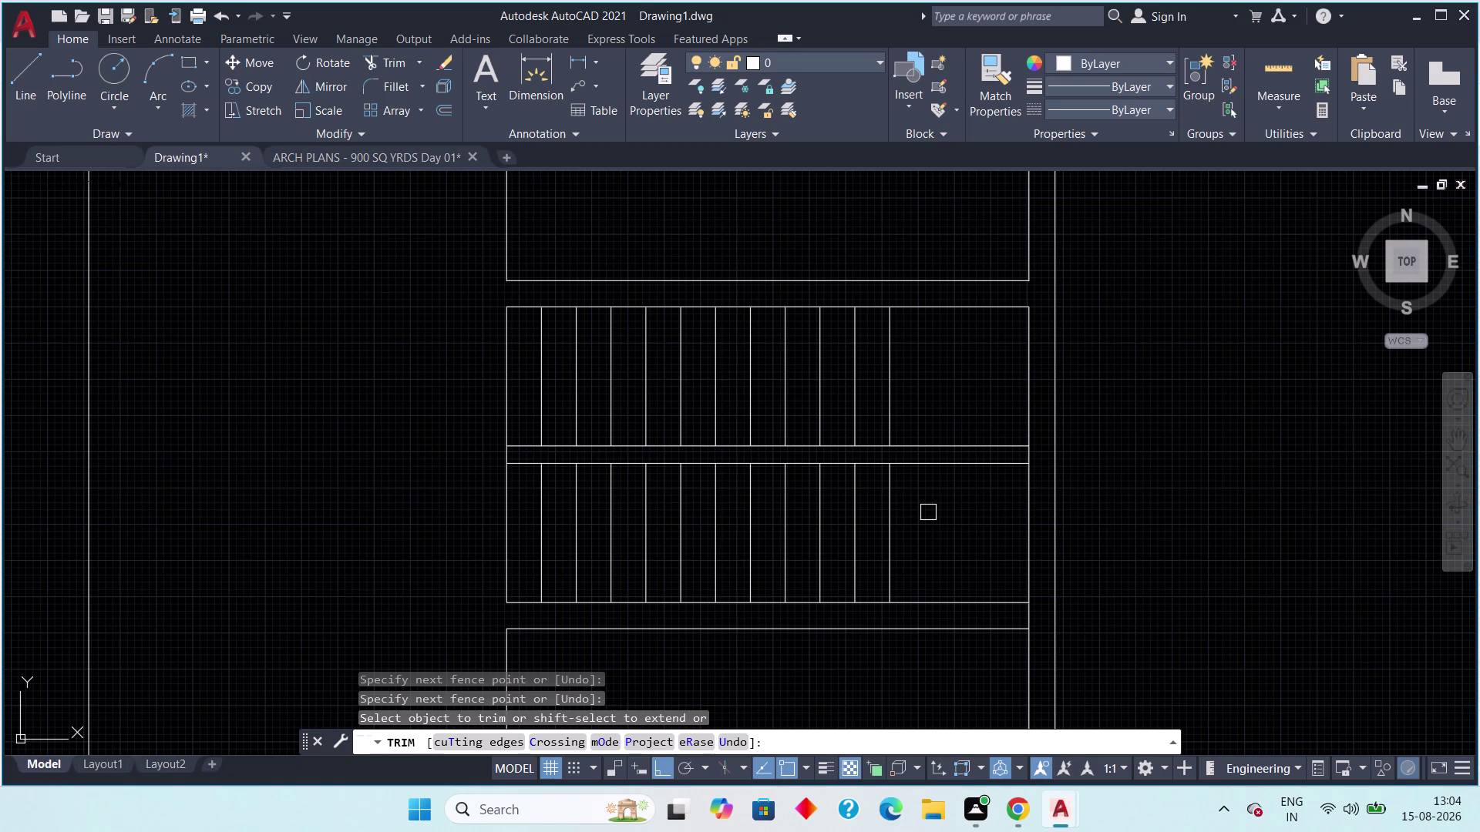
key(Escape)
key(Escape)
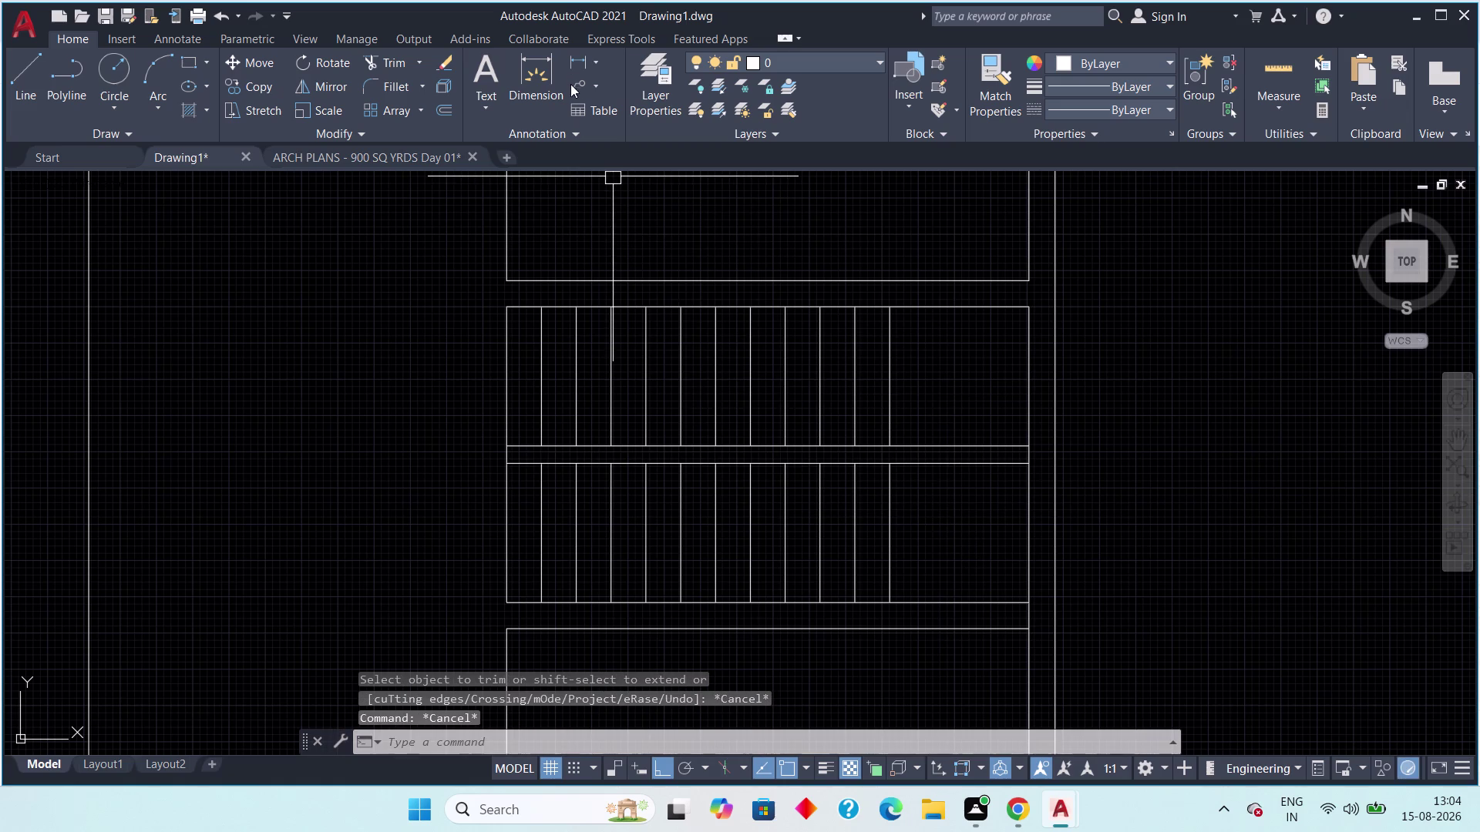
click(570, 74)
click(571, 65)
scroll(up, 3)
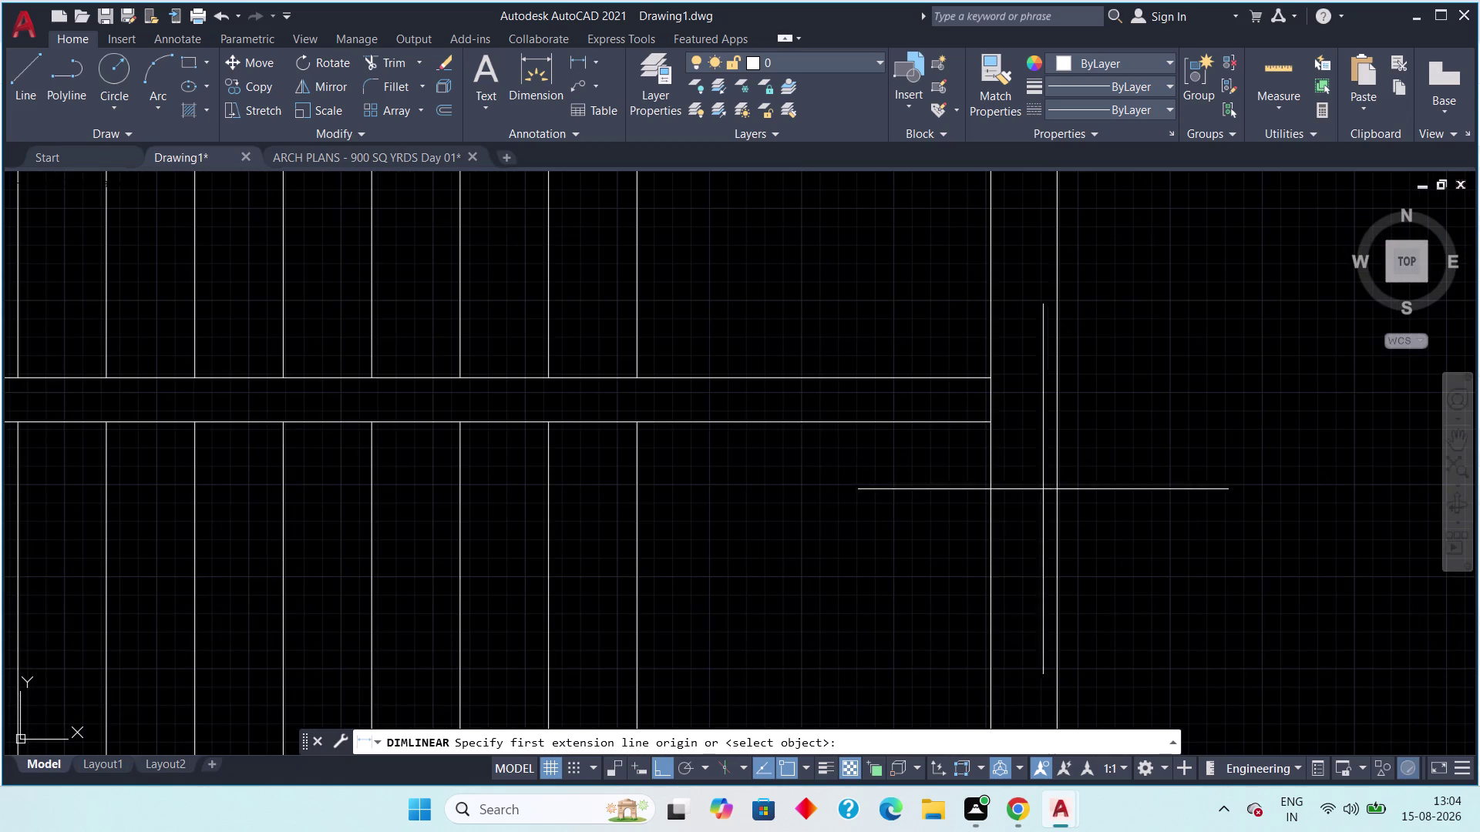
click(987, 427)
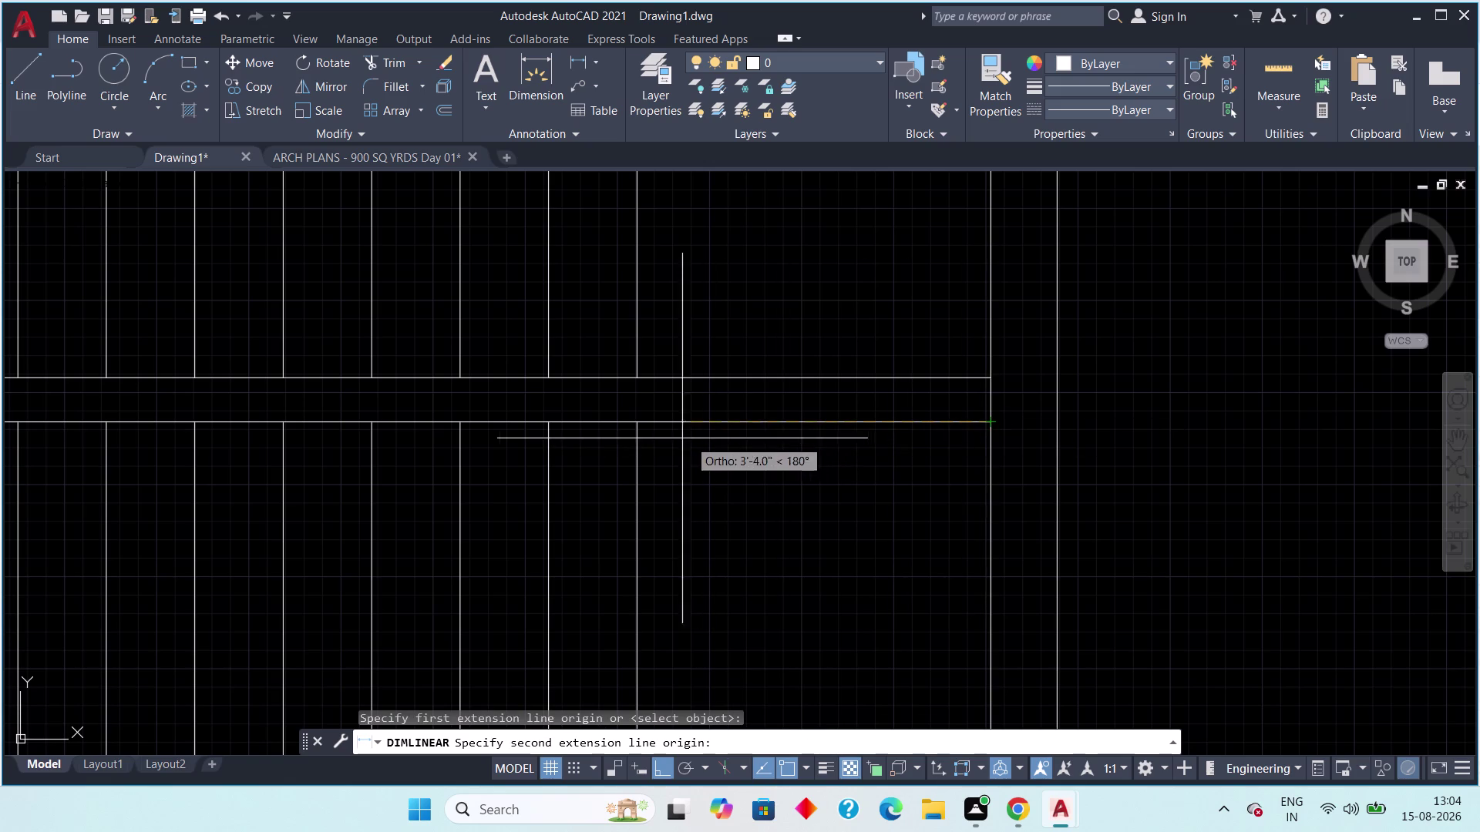
click(642, 427)
key(Escape)
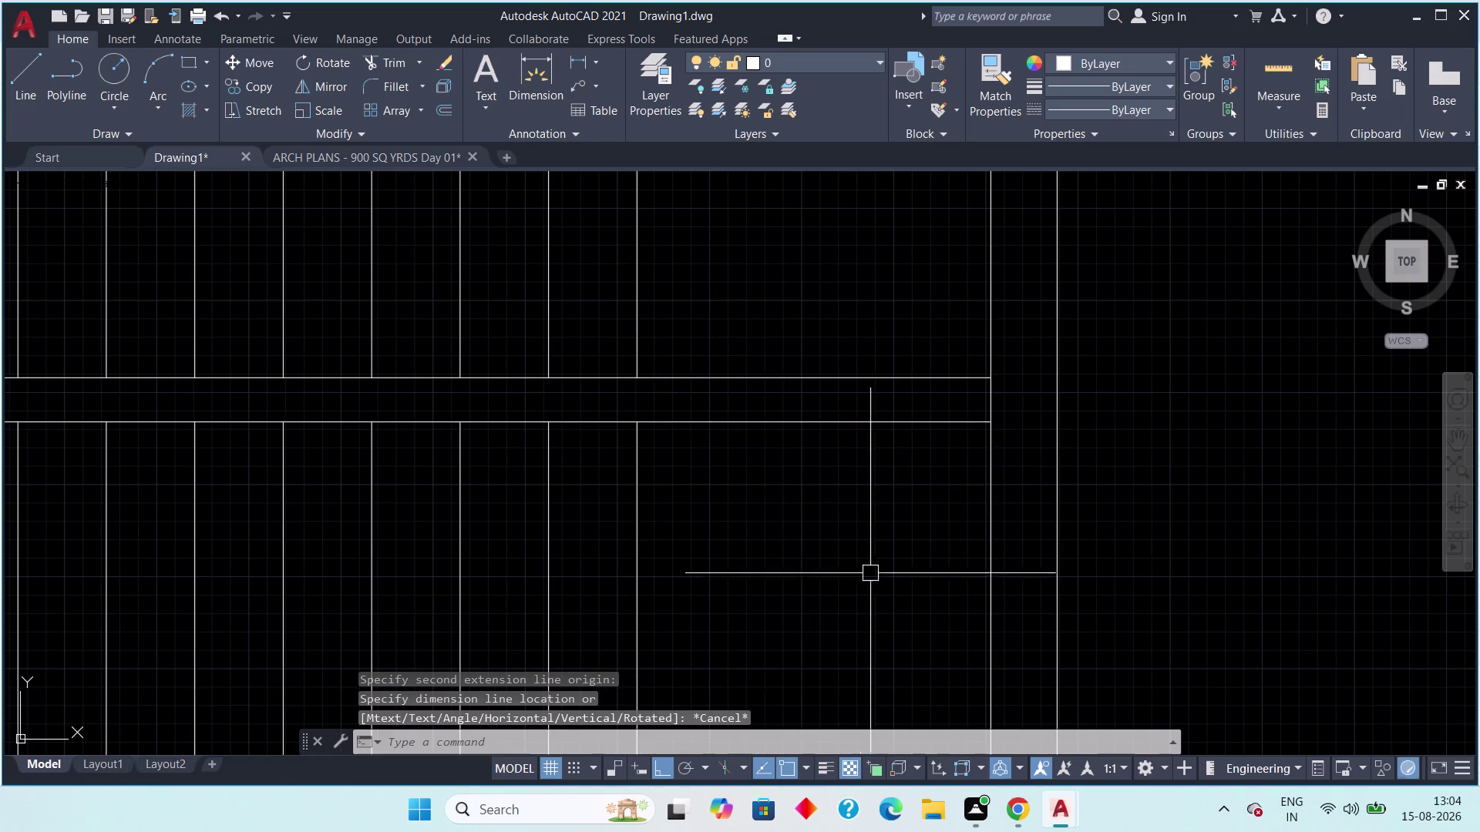
scroll(down, 3)
middle_drag(877, 574, 886, 553)
key(Escape)
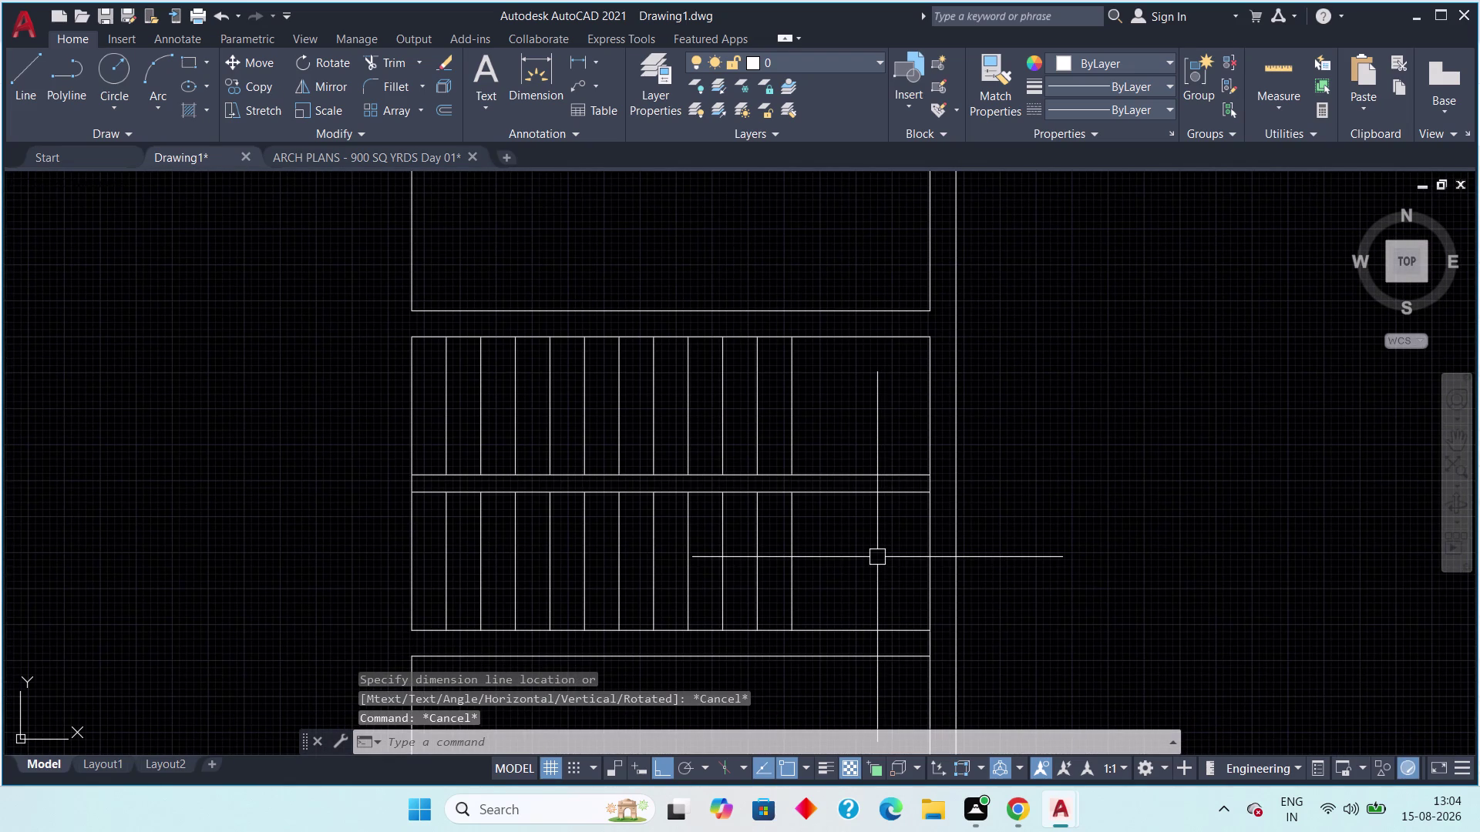
scroll(down, 3)
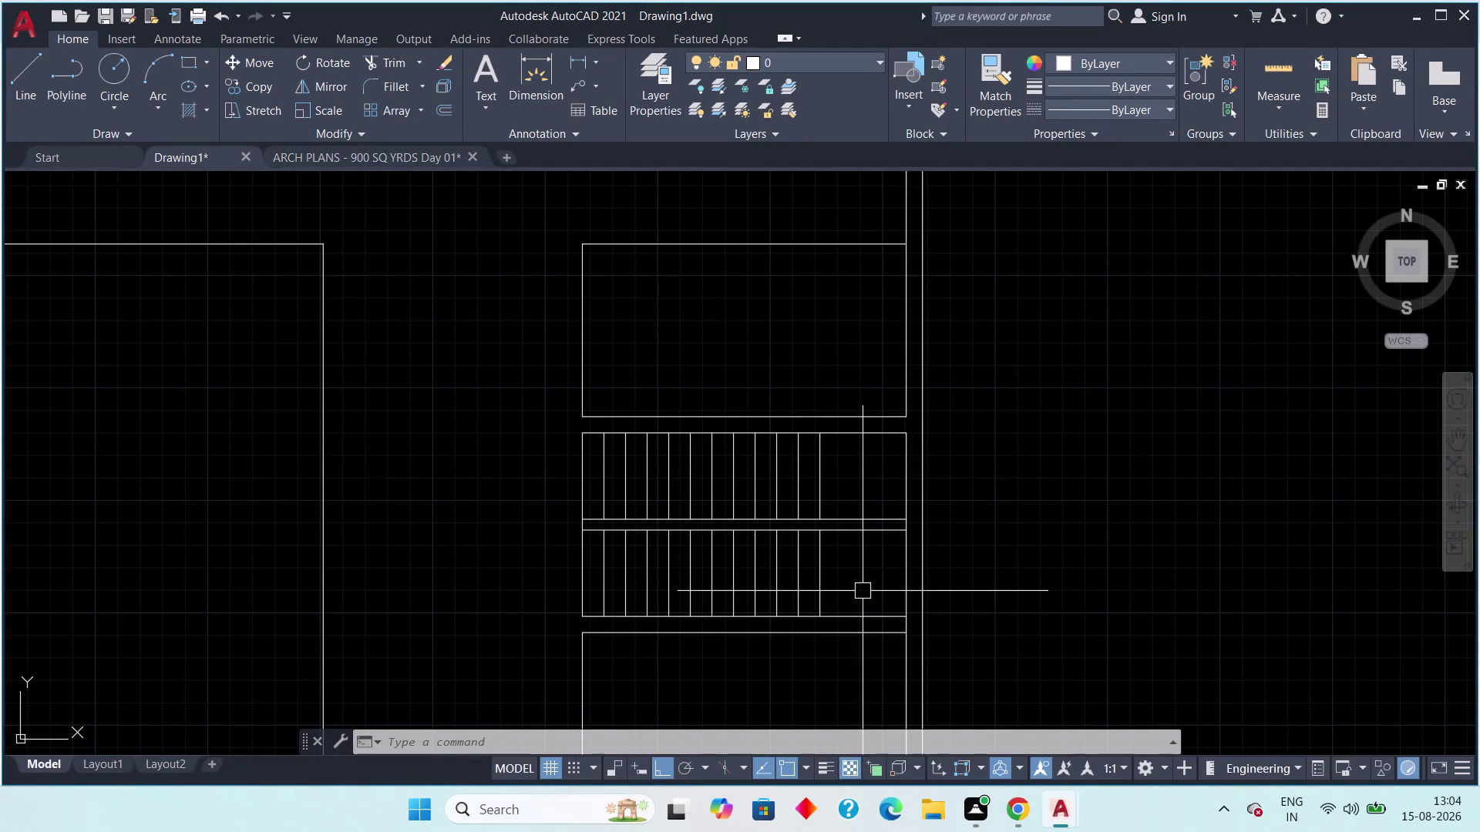
Offset the right vertical line 2' inward to the left.
text(off)
key(space)
key(2)
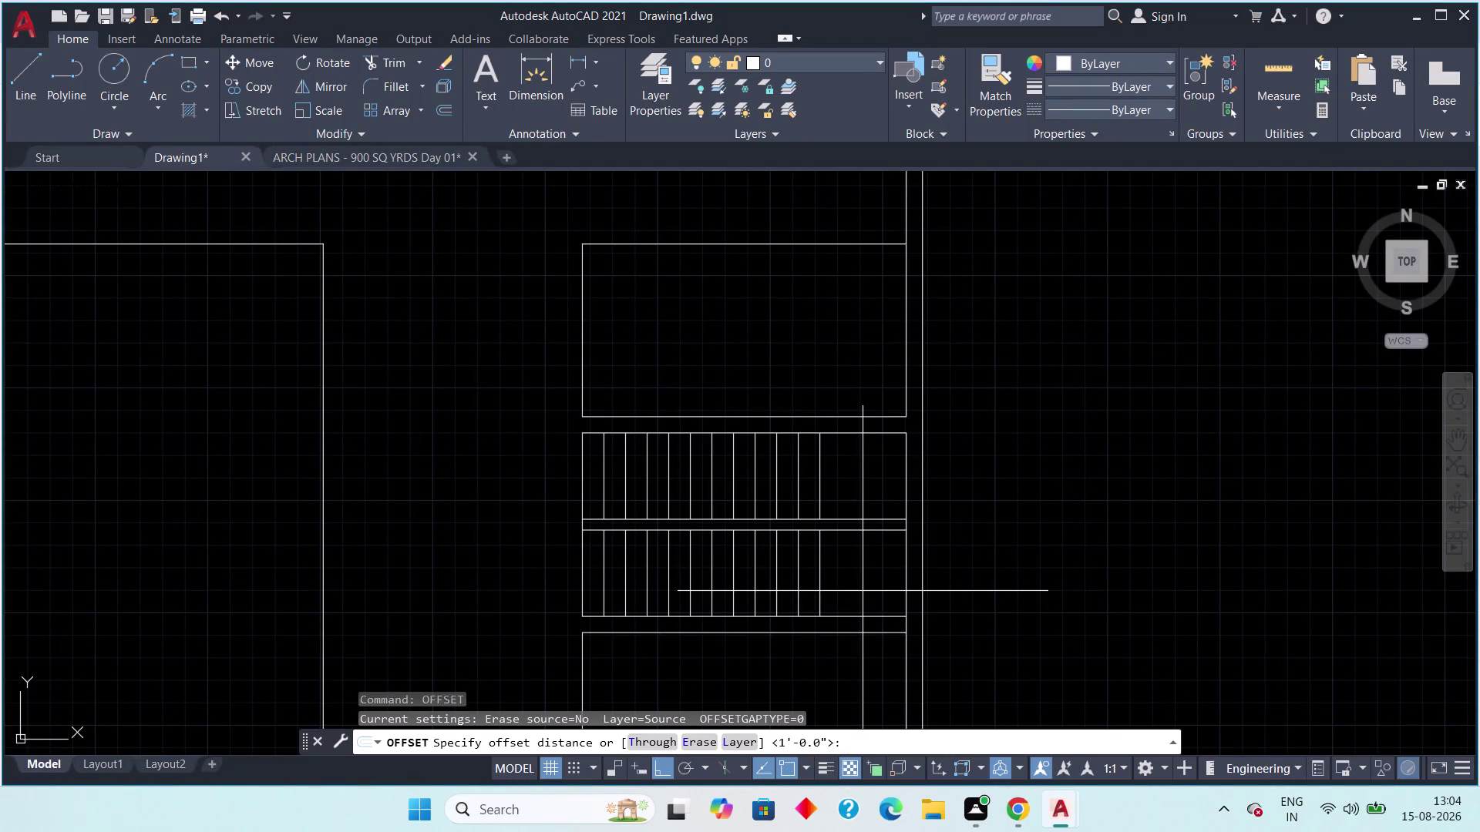
text(')
key(space)
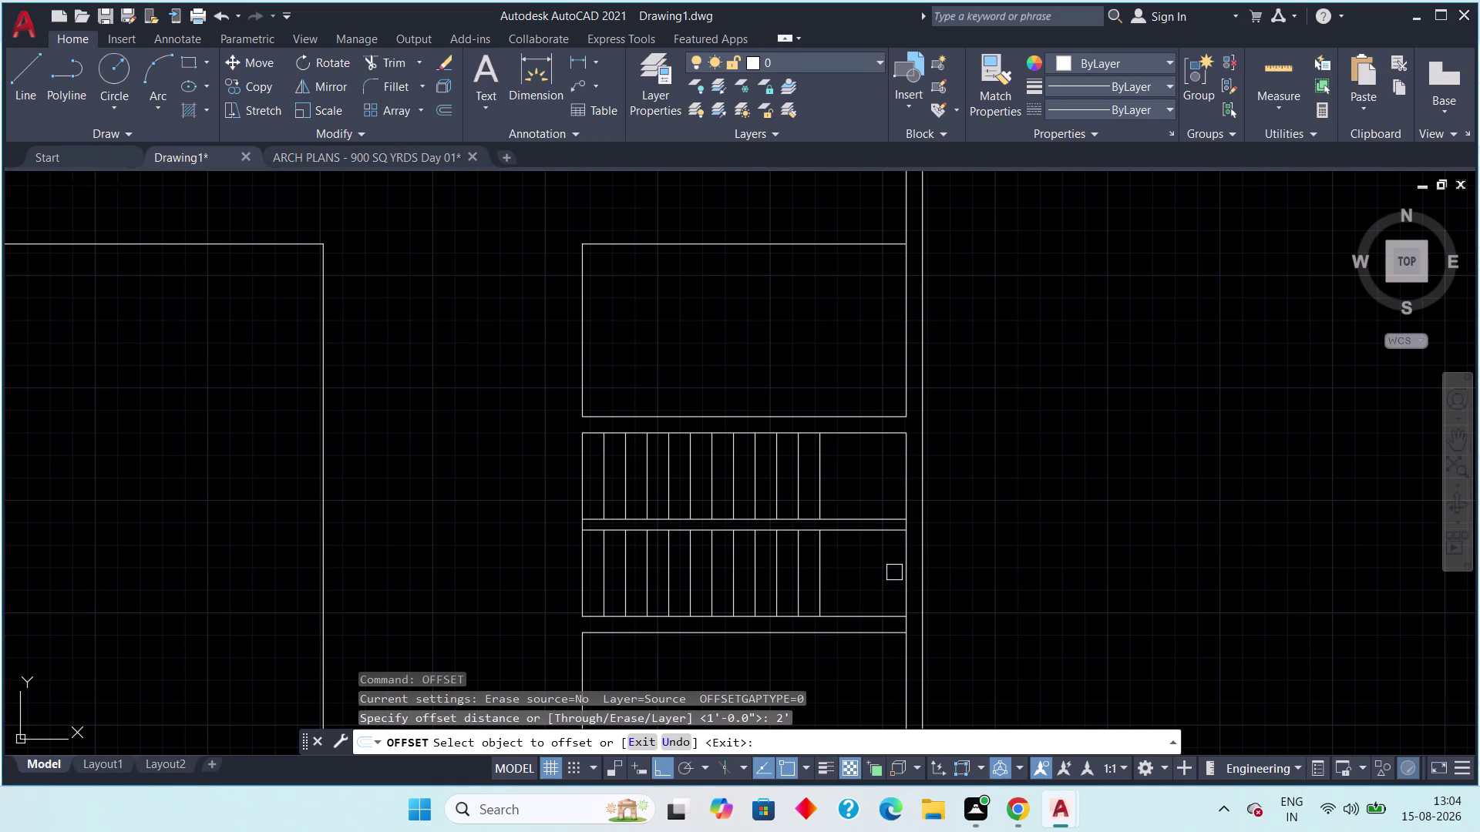
middle_drag(903, 562, 872, 378)
scroll(down, 3)
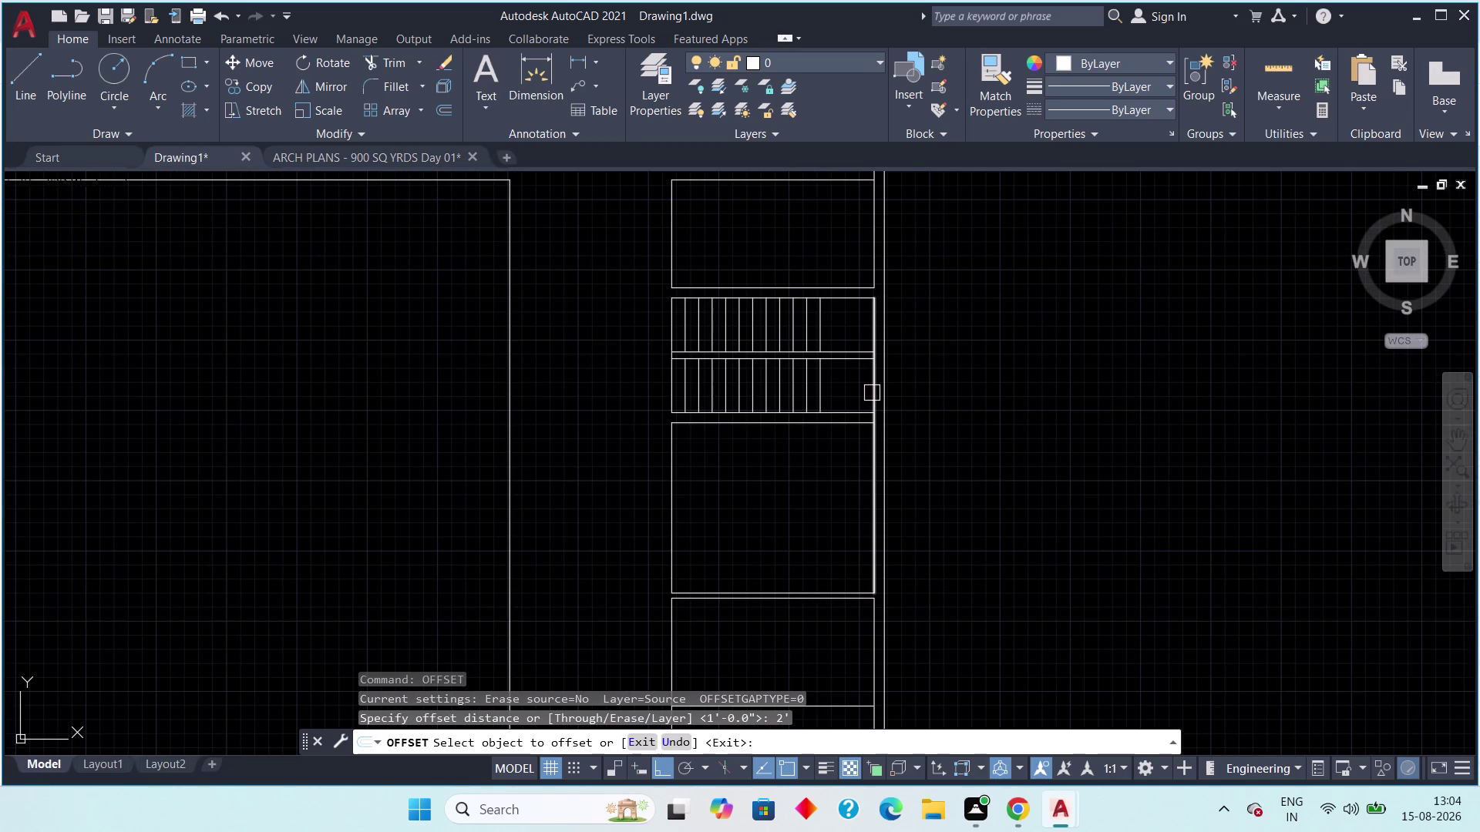
click(872, 393)
click(861, 392)
key(Escape)
key(Escape)
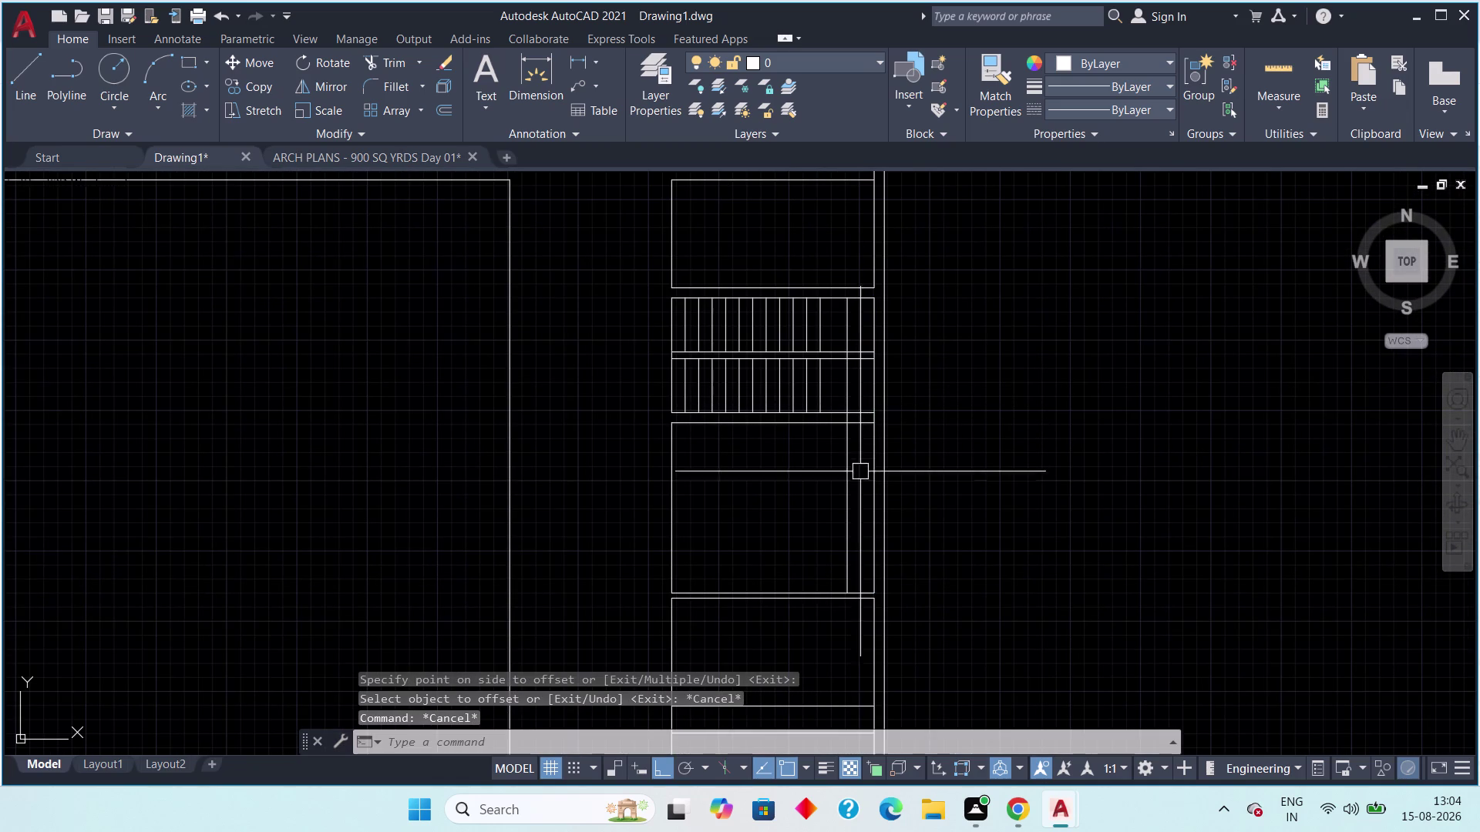
Grip-stretch the new vertical line's end point up to the bay row.
click(854, 490)
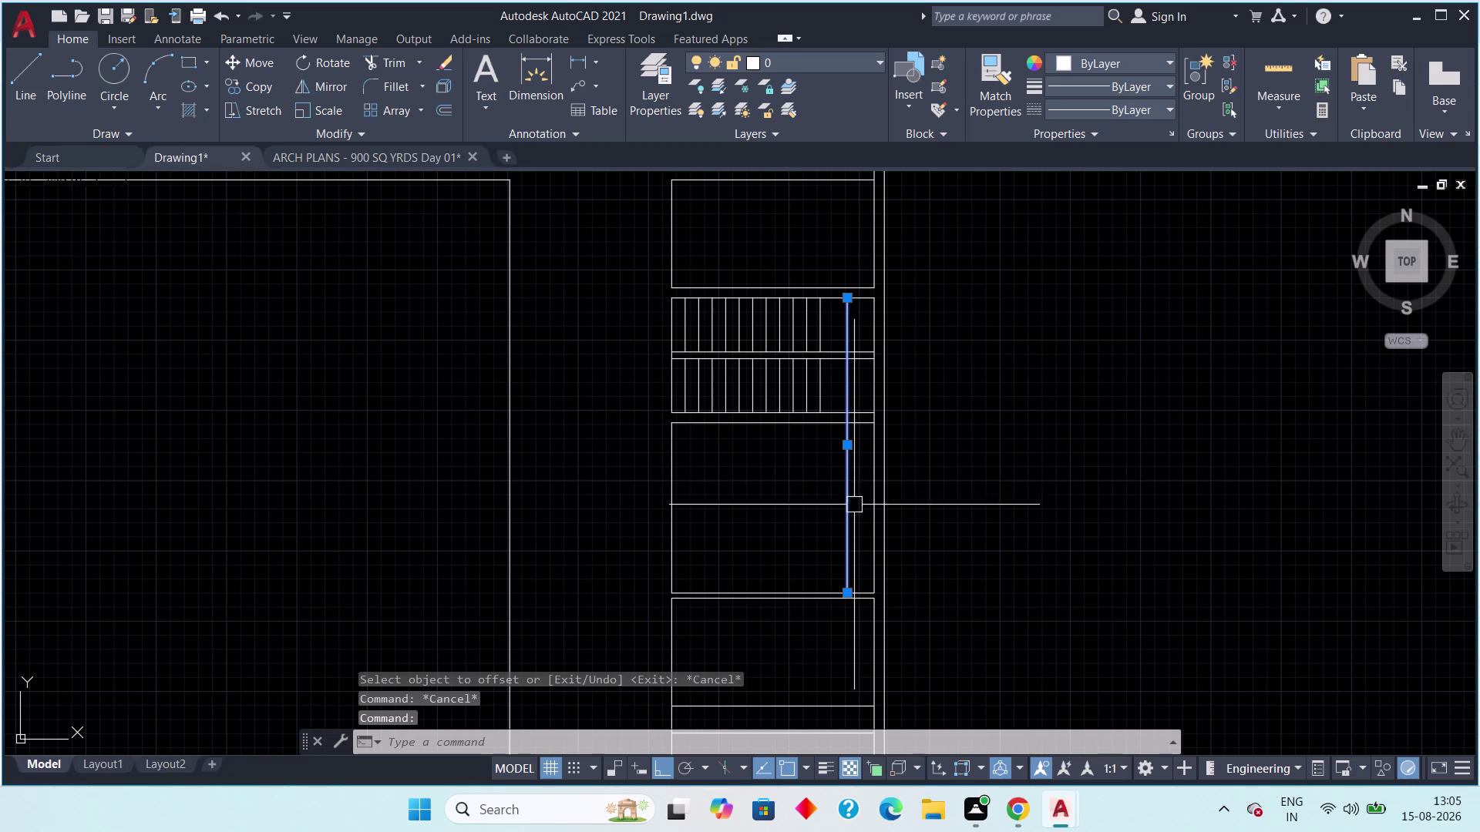
scroll(up, 3)
click(818, 684)
middle_drag(867, 455, 868, 464)
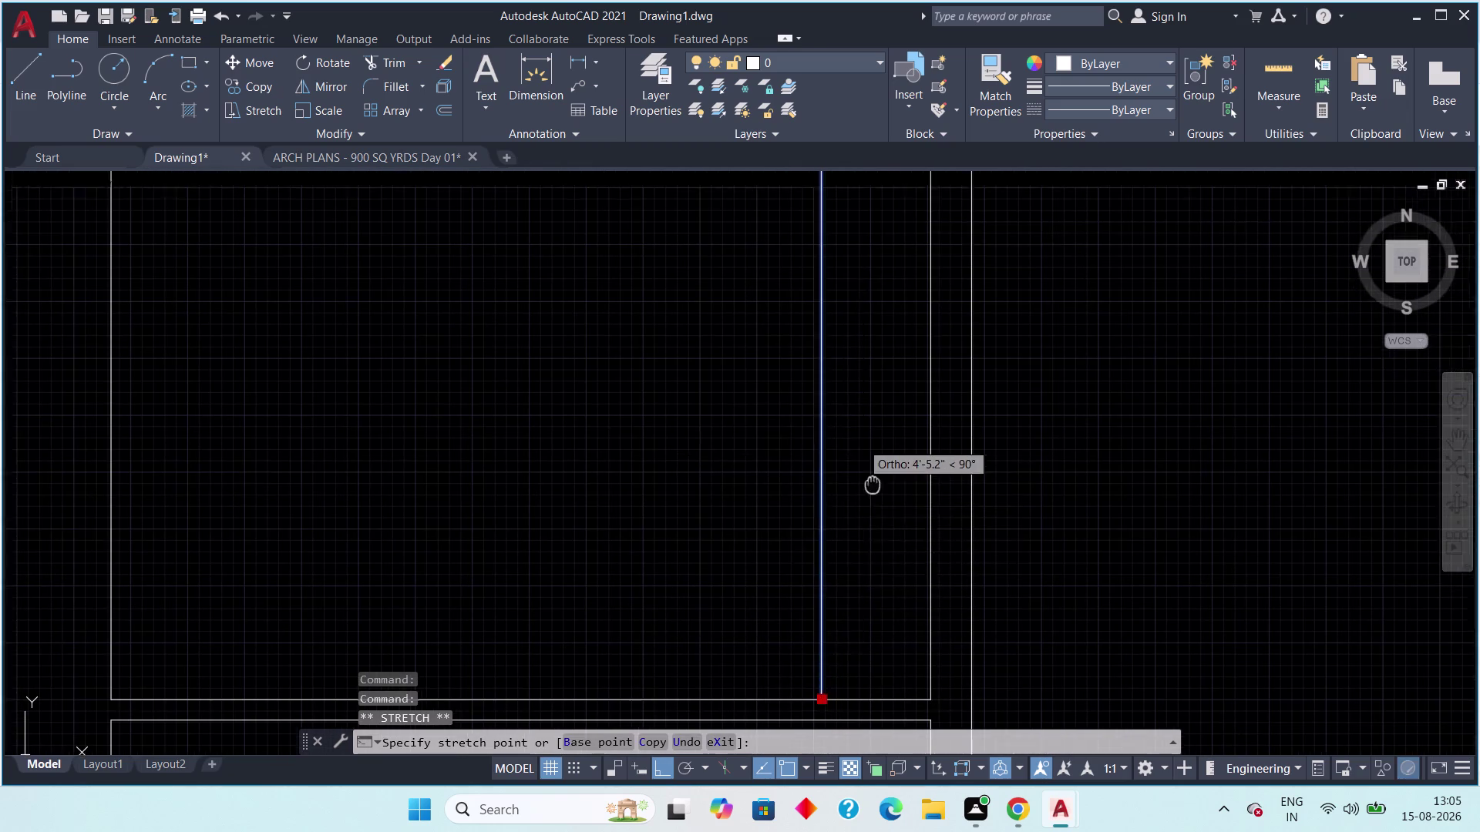
middle_drag(868, 464, 840, 804)
scroll(down, 3)
click(792, 298)
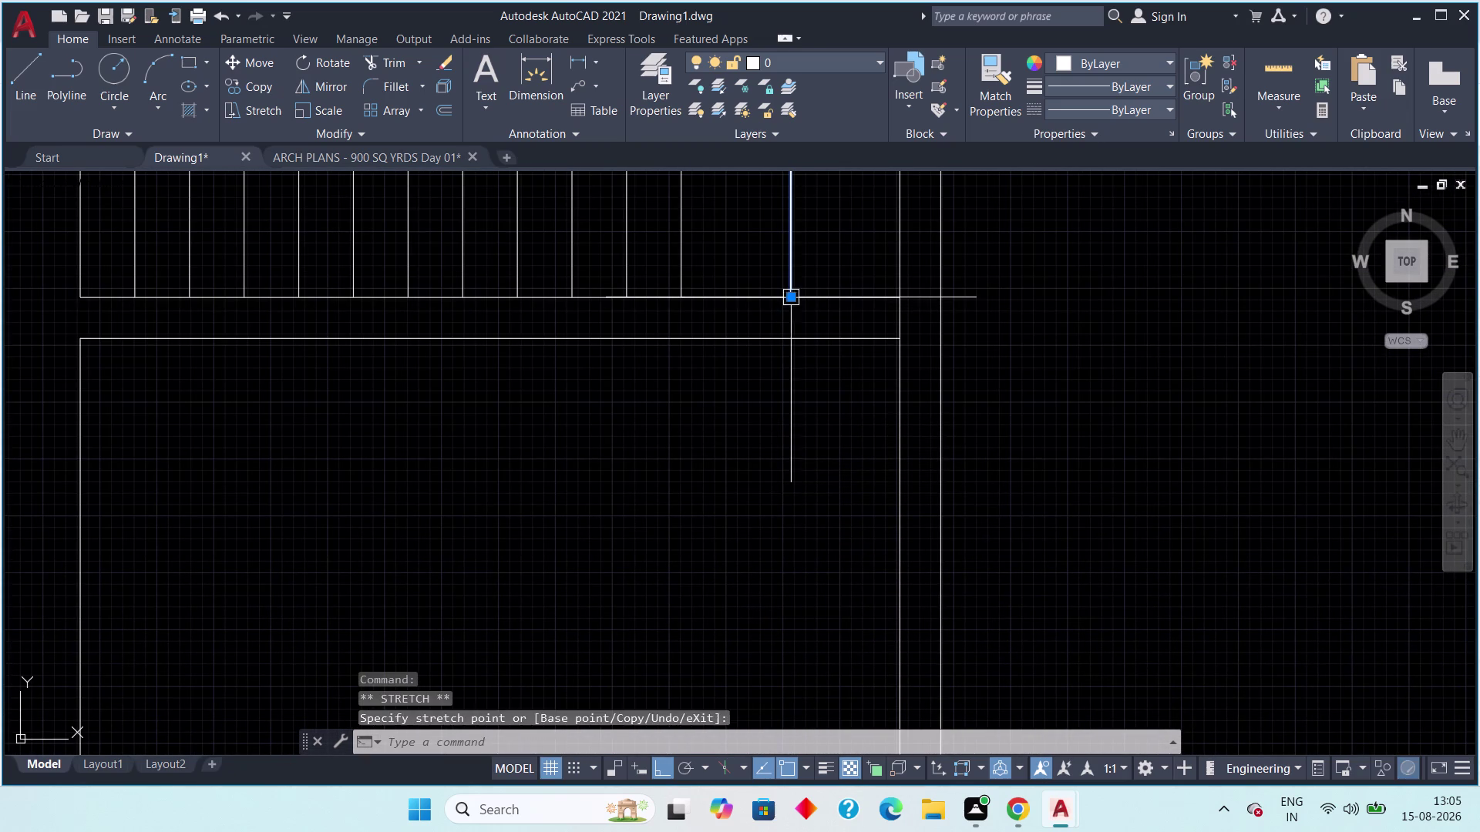
scroll(down, 3)
key(Escape)
middle_drag(783, 483, 780, 646)
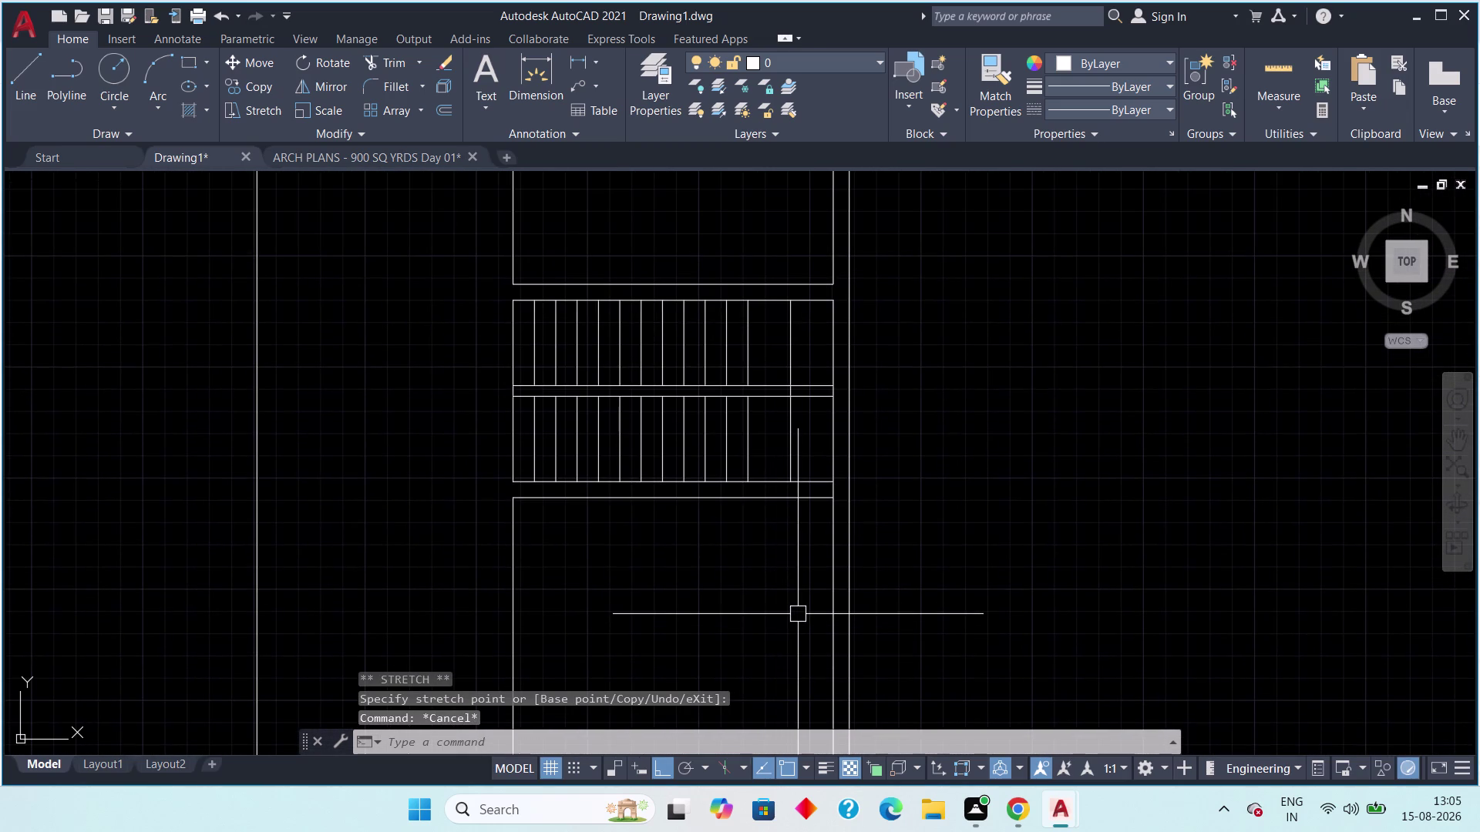
middle_drag(766, 579, 797, 600)
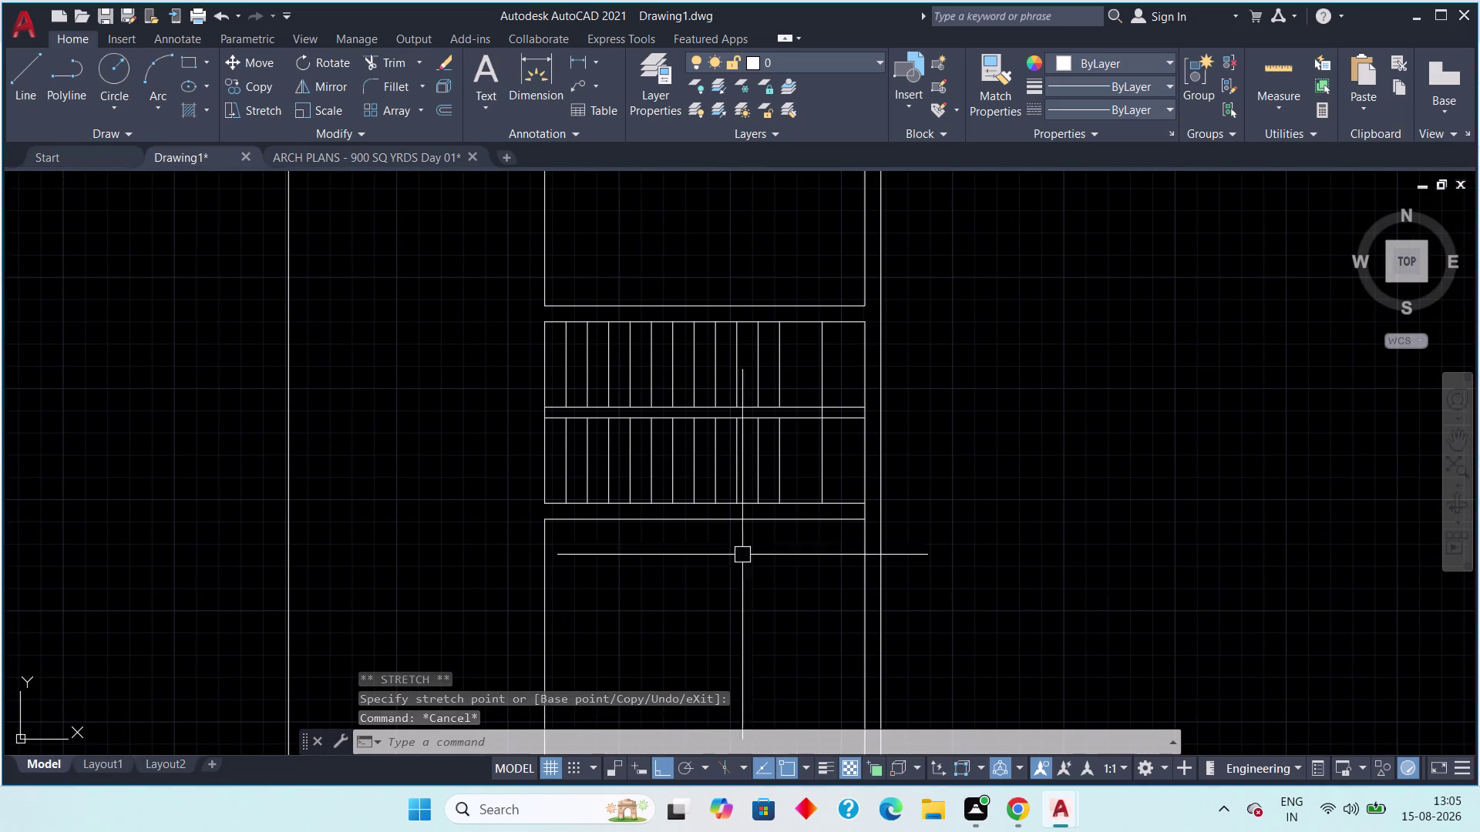
click(22, 68)
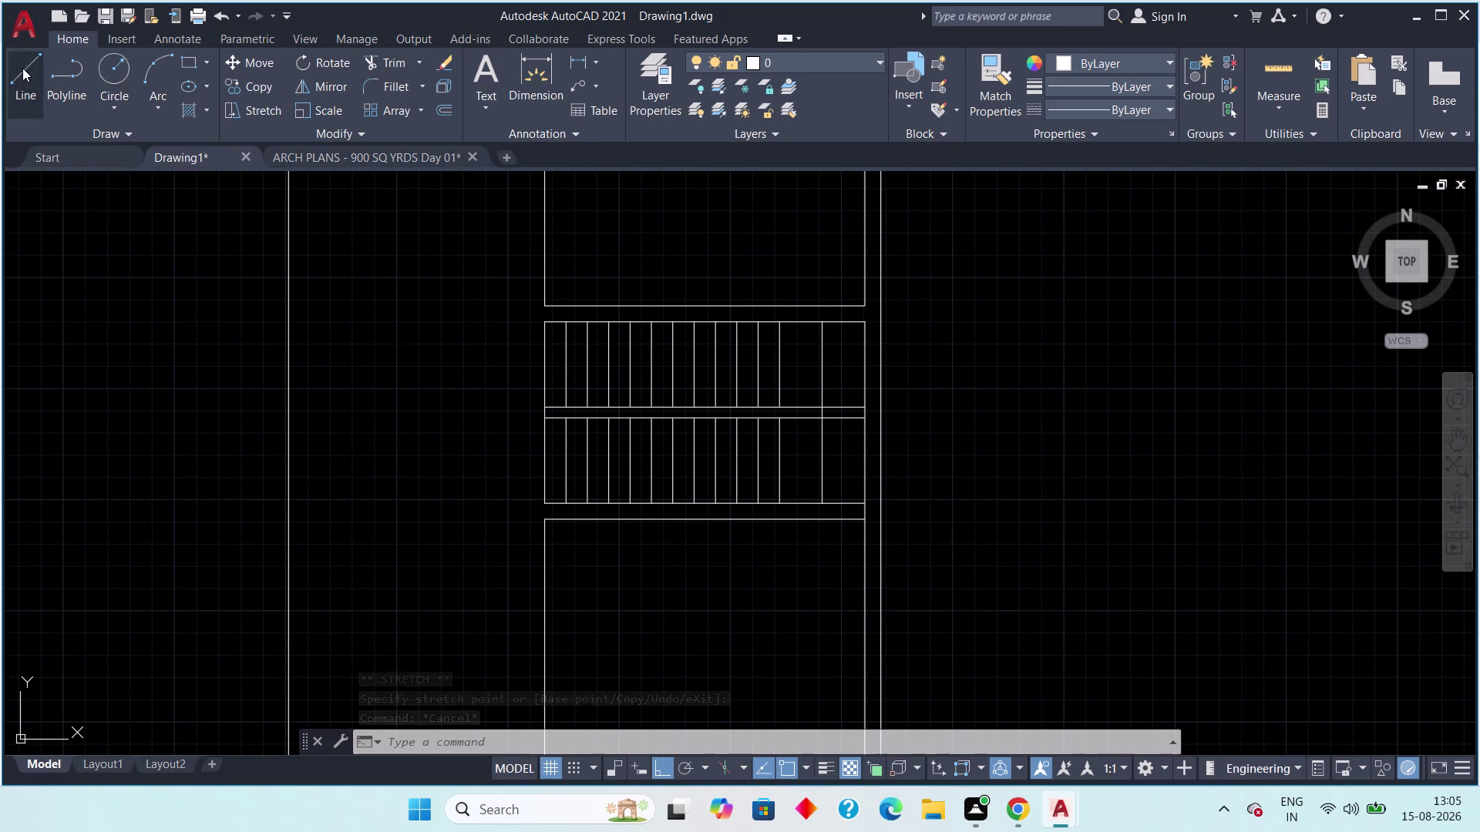
scroll(up, 3)
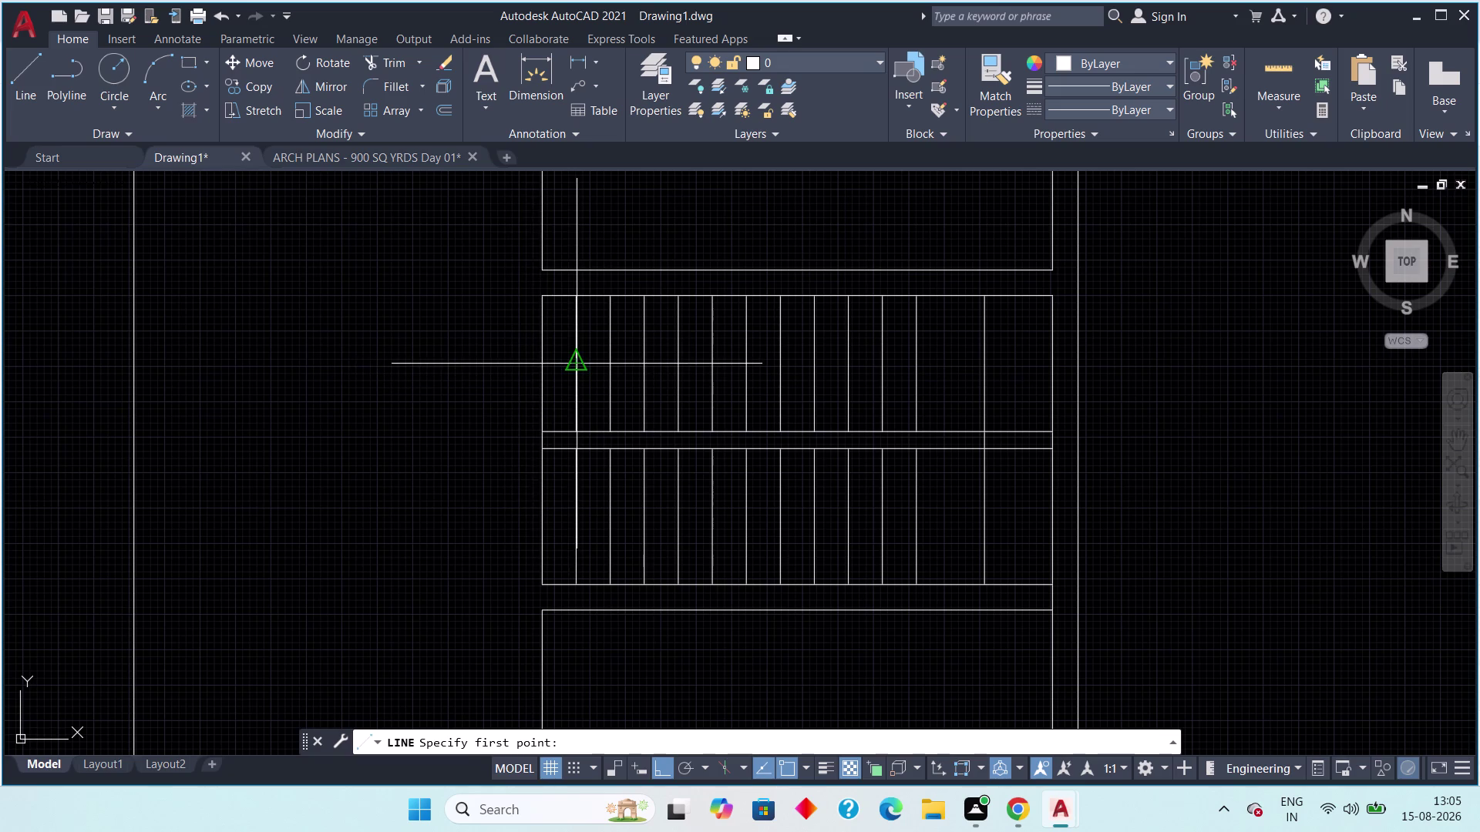
Draw a horizontal line across the upper row of bay lines.
click(575, 363)
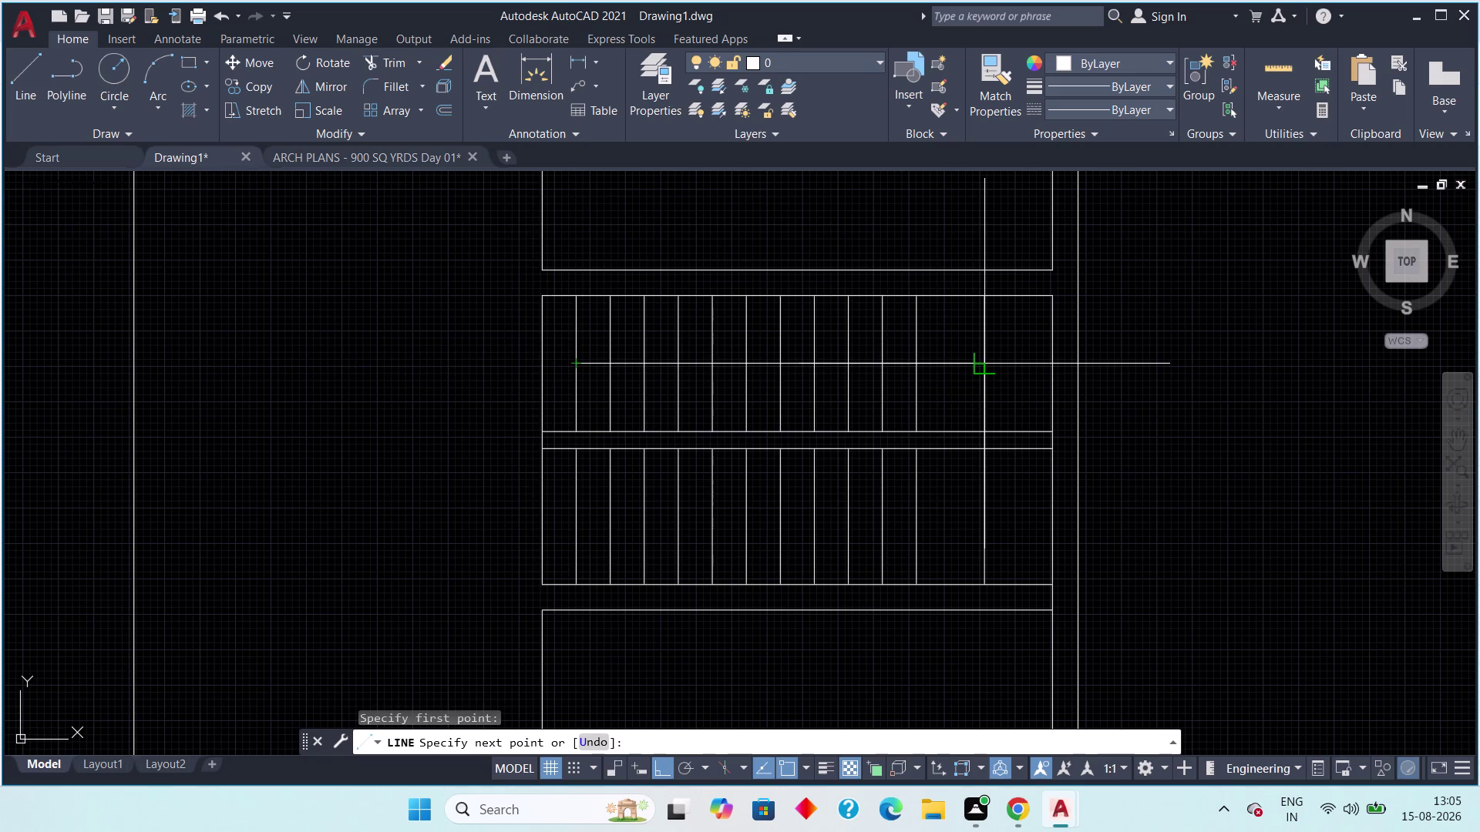
click(982, 364)
key(Escape)
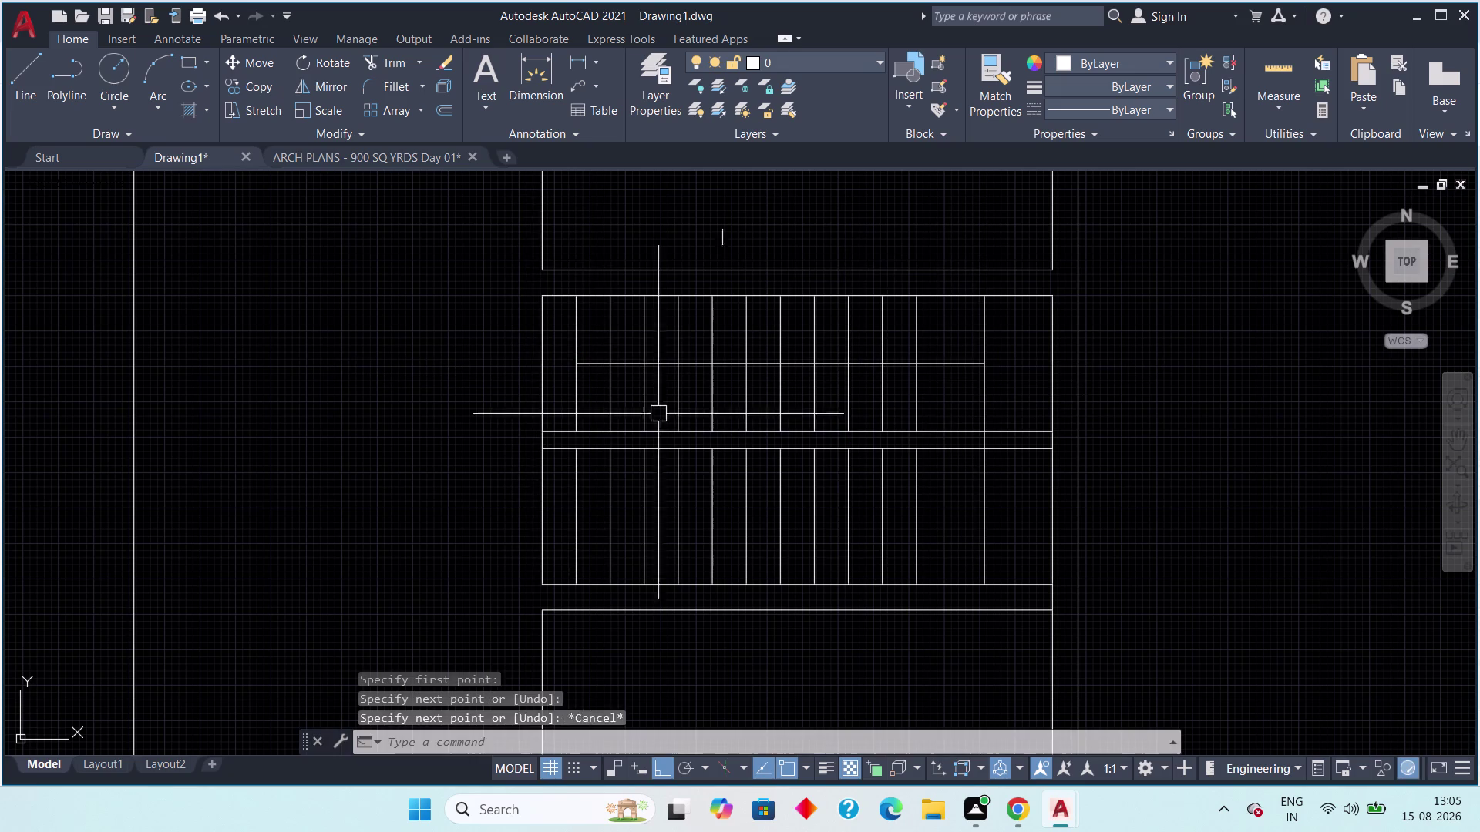
key(Escape)
Select the new horizontal line, then cancel the accidental stretch.
scroll(up, 3)
click(589, 354)
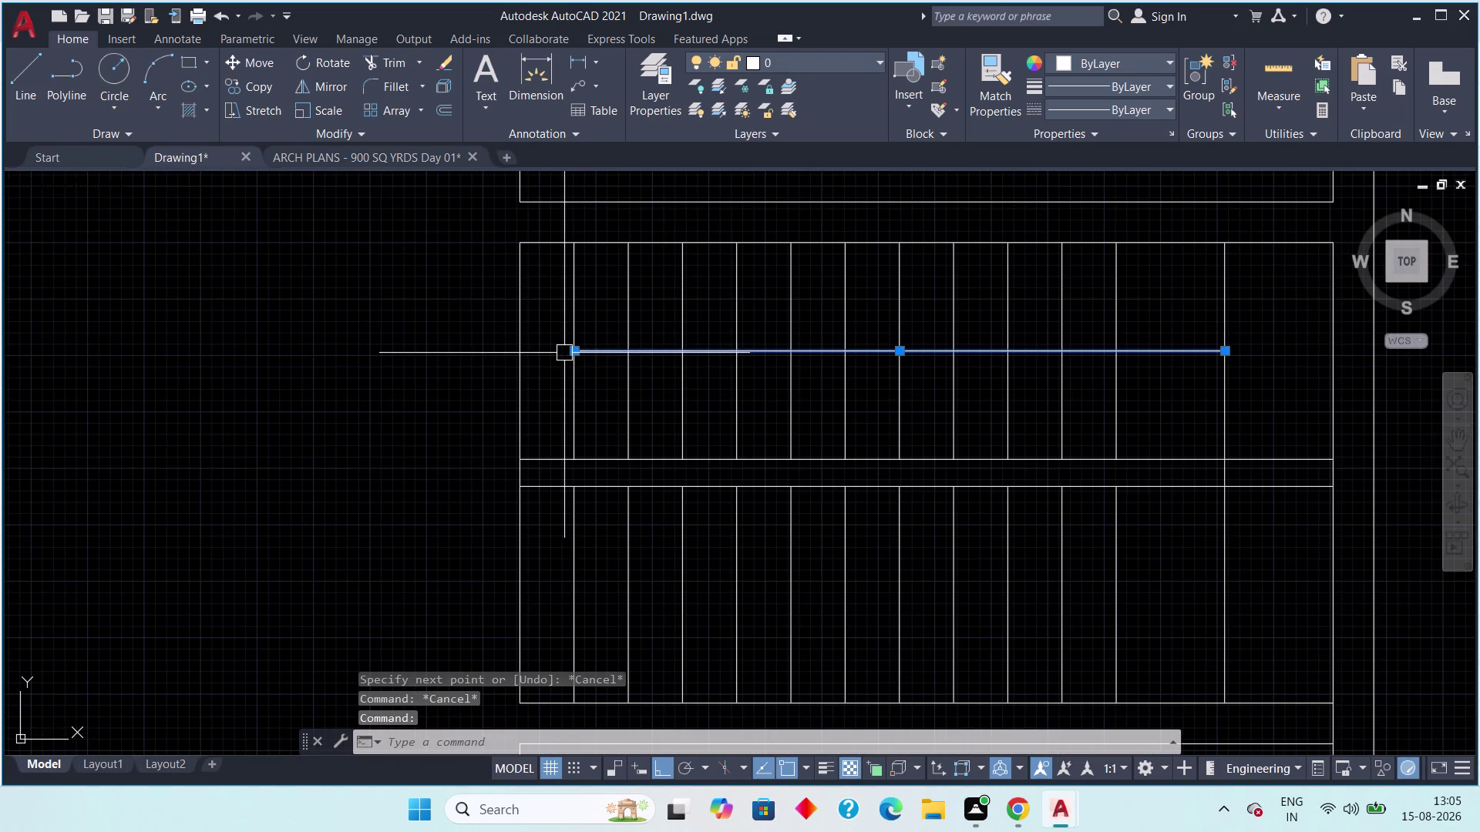
click(573, 353)
click(520, 346)
key(Escape)
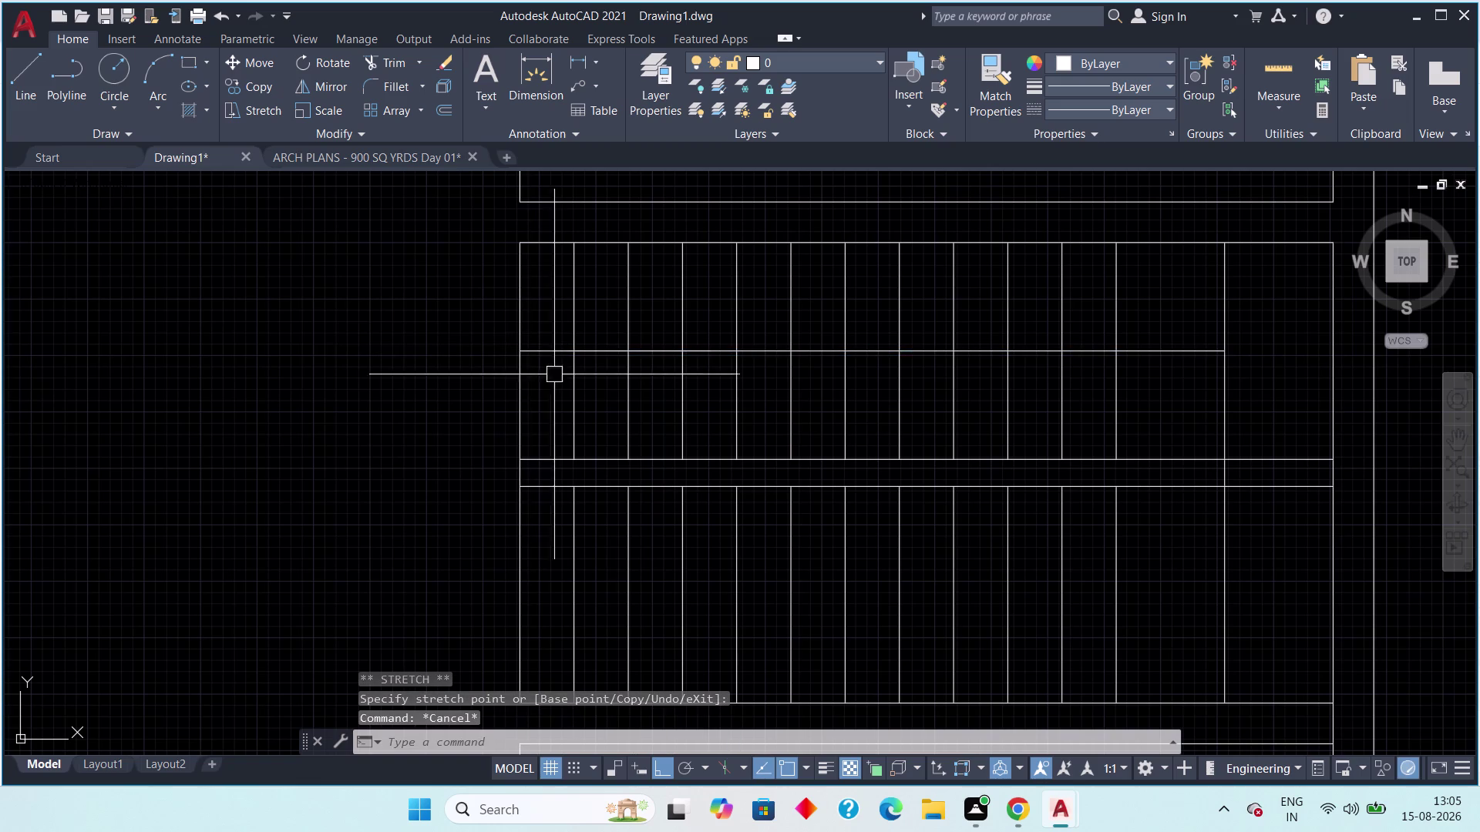
click(33, 73)
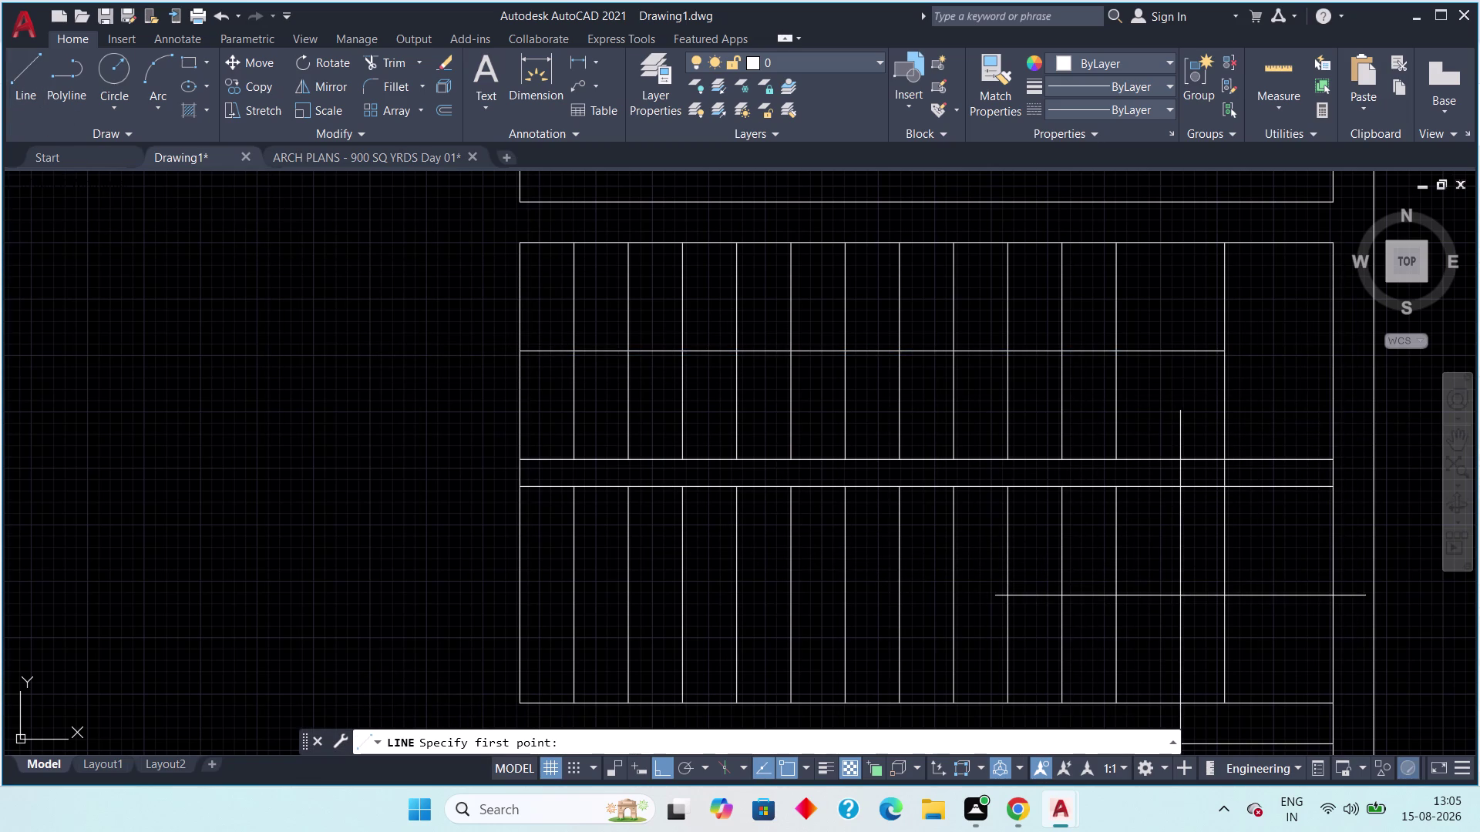
Draw the arrow's horizontal shaft and one angled arrowhead stroke, with ortho off.
click(1112, 600)
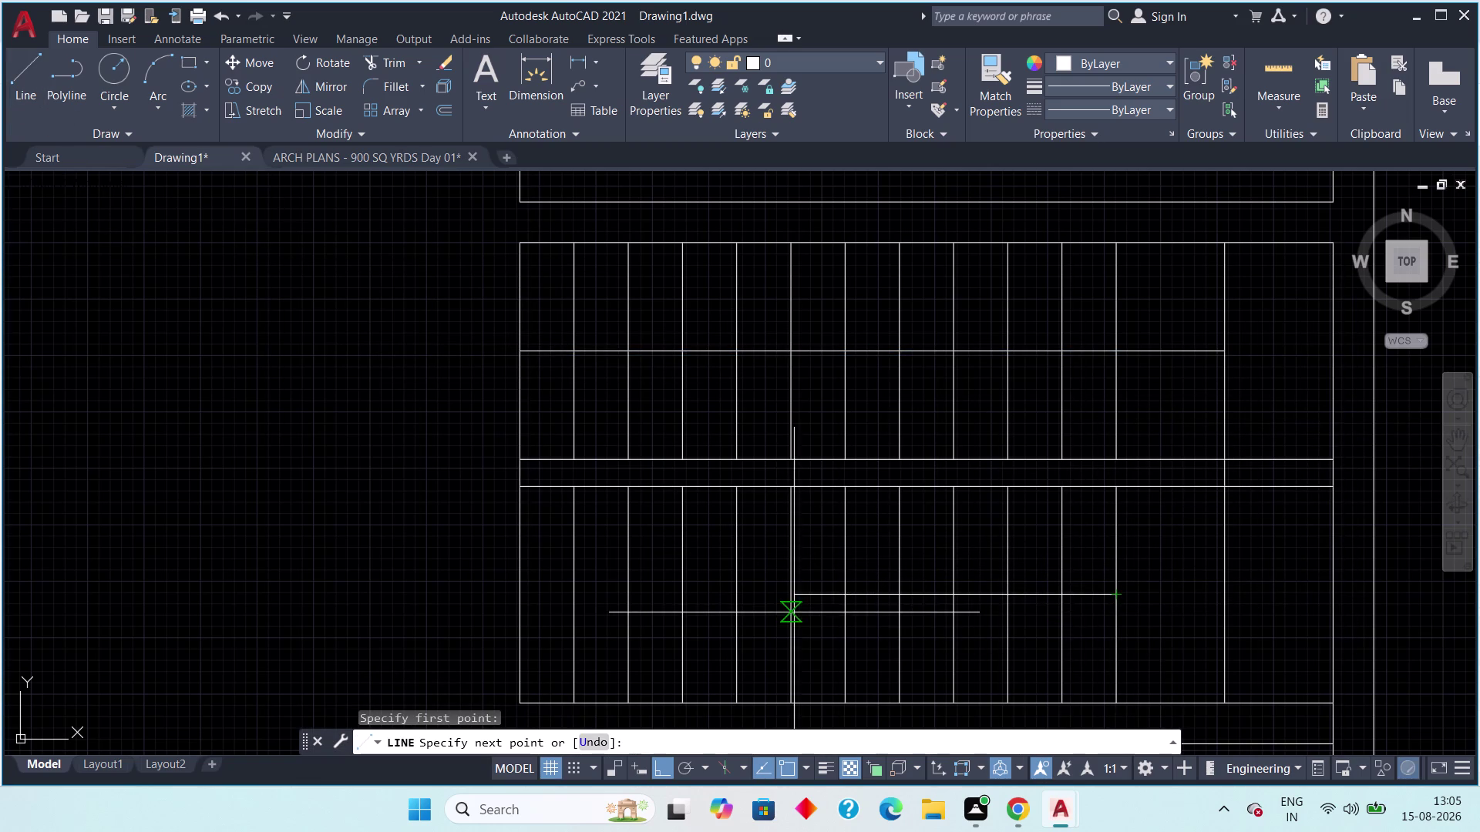
click(844, 598)
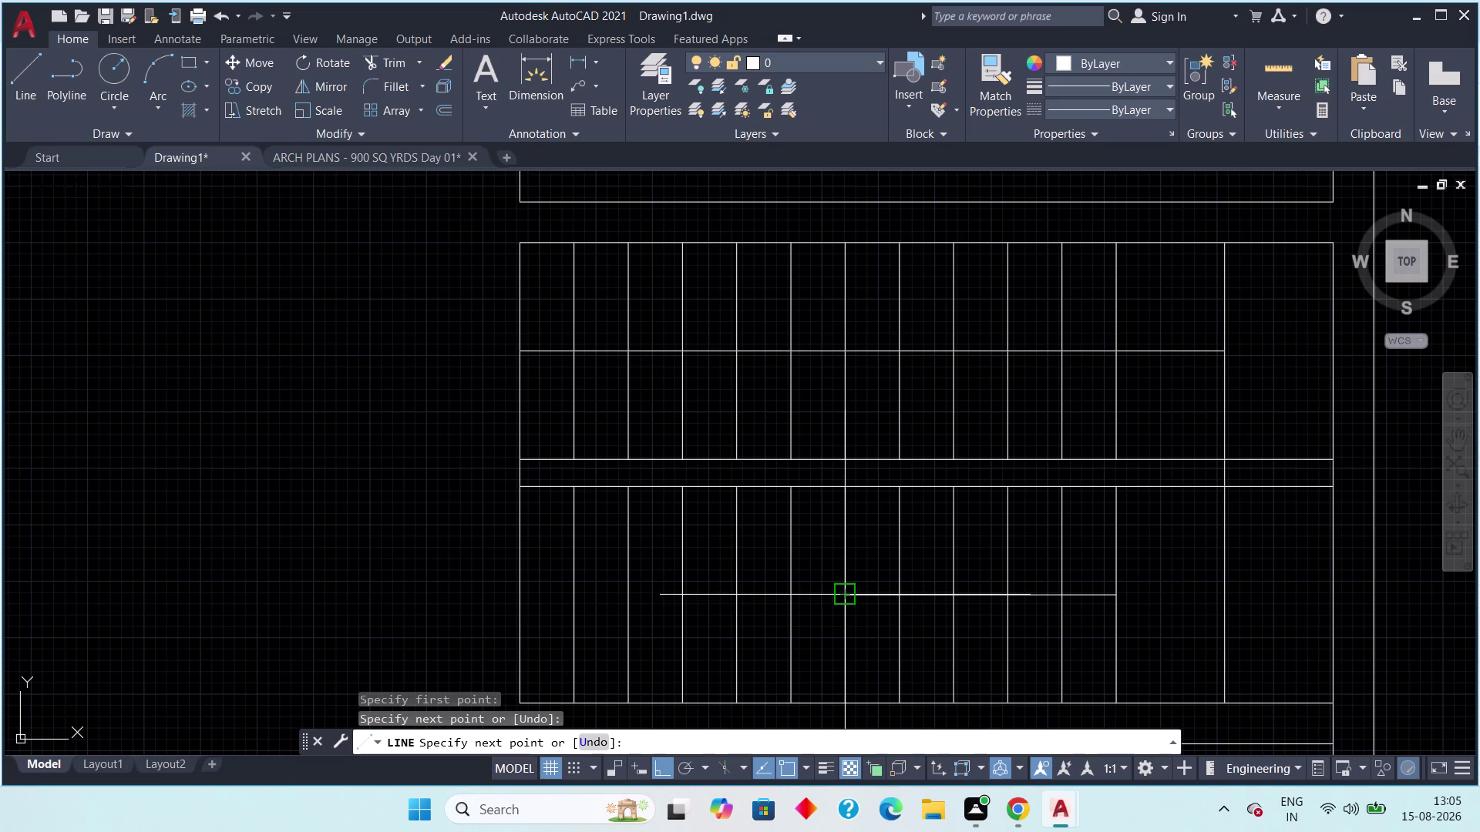
key(F8)
click(883, 564)
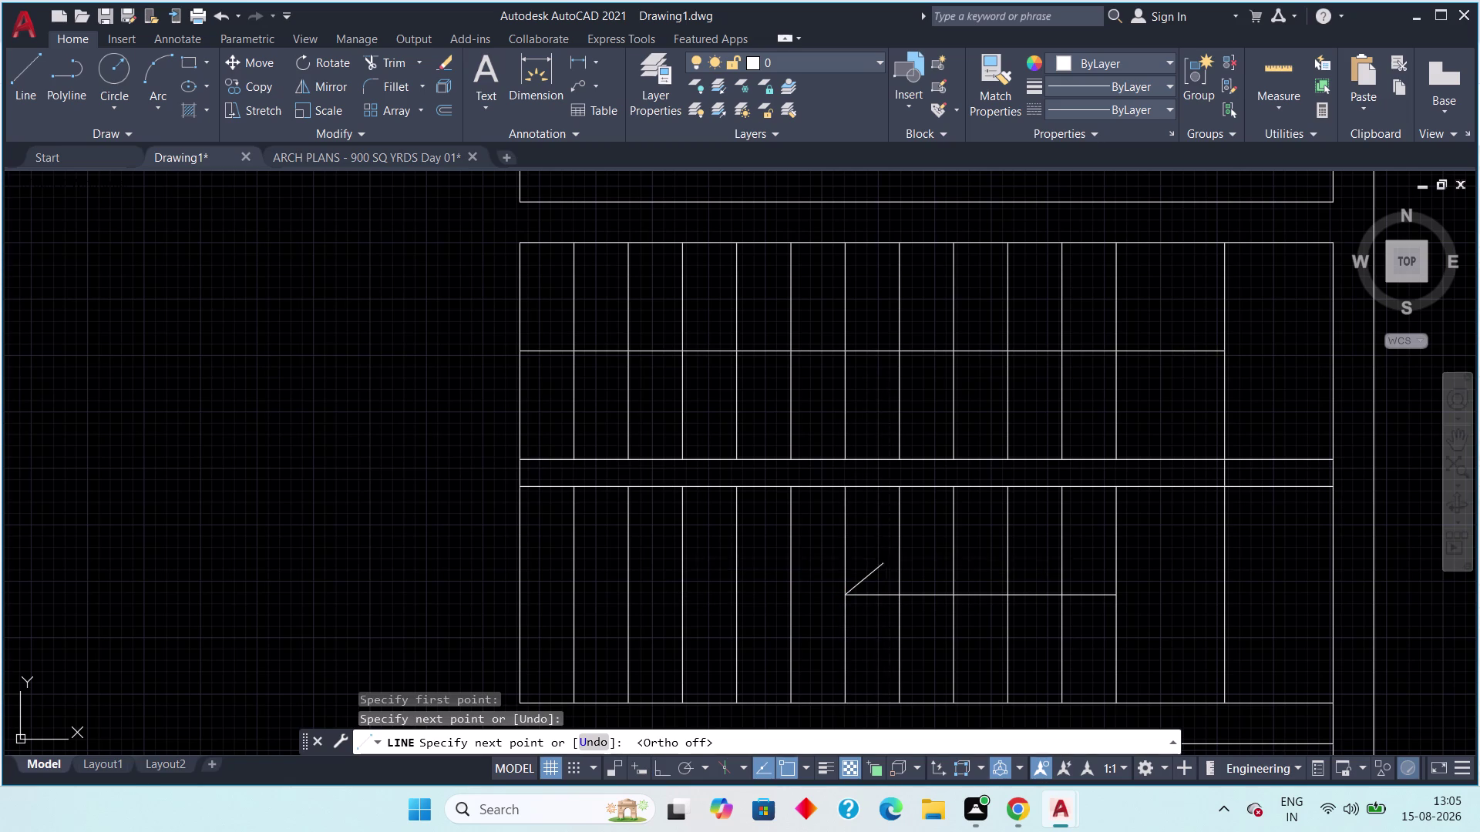
key(Escape)
key(Escape)
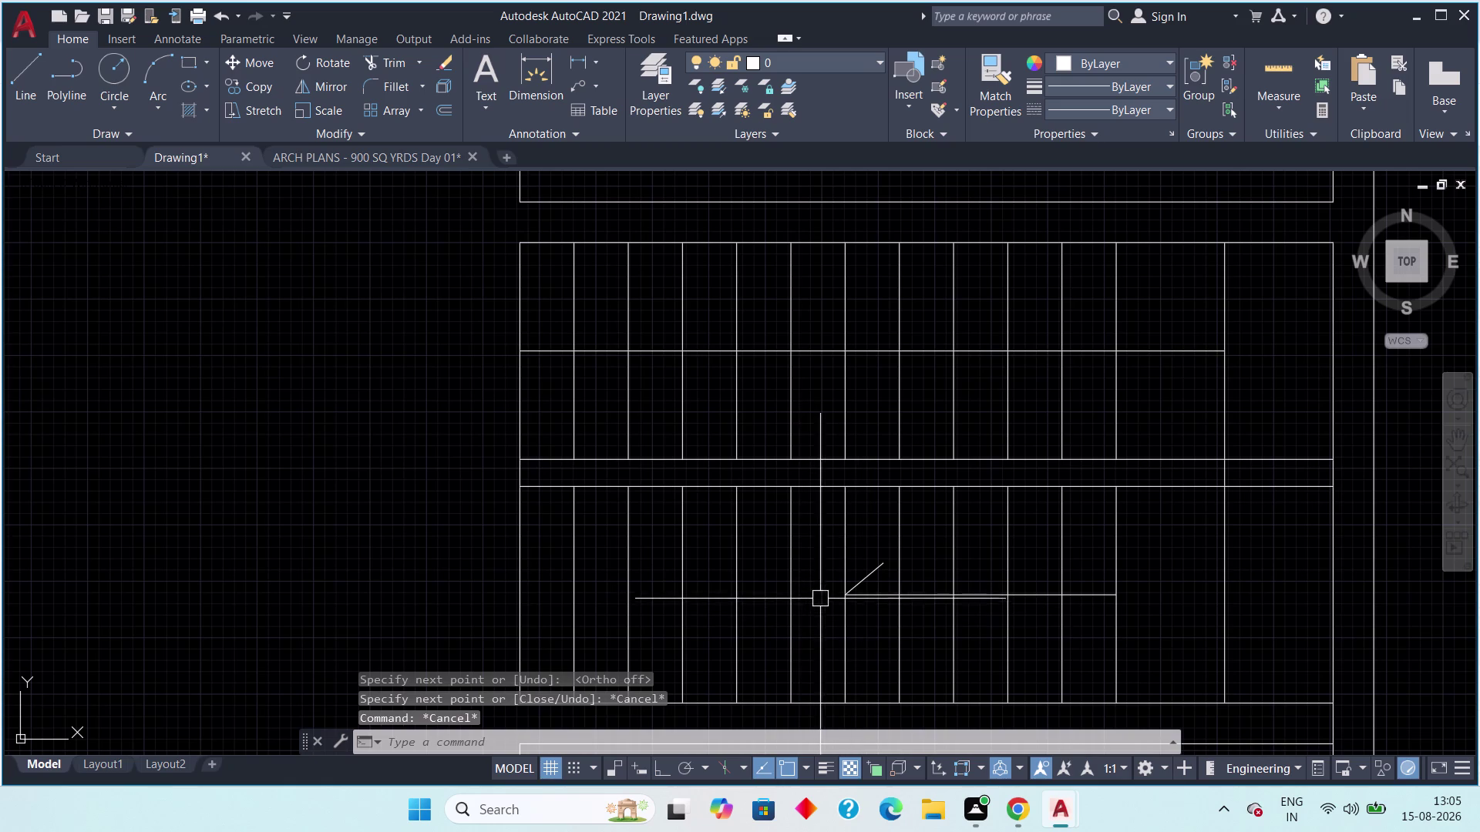
Select the arrowhead stroke and begin a mirror, then cancel it.
click(859, 573)
key(m)
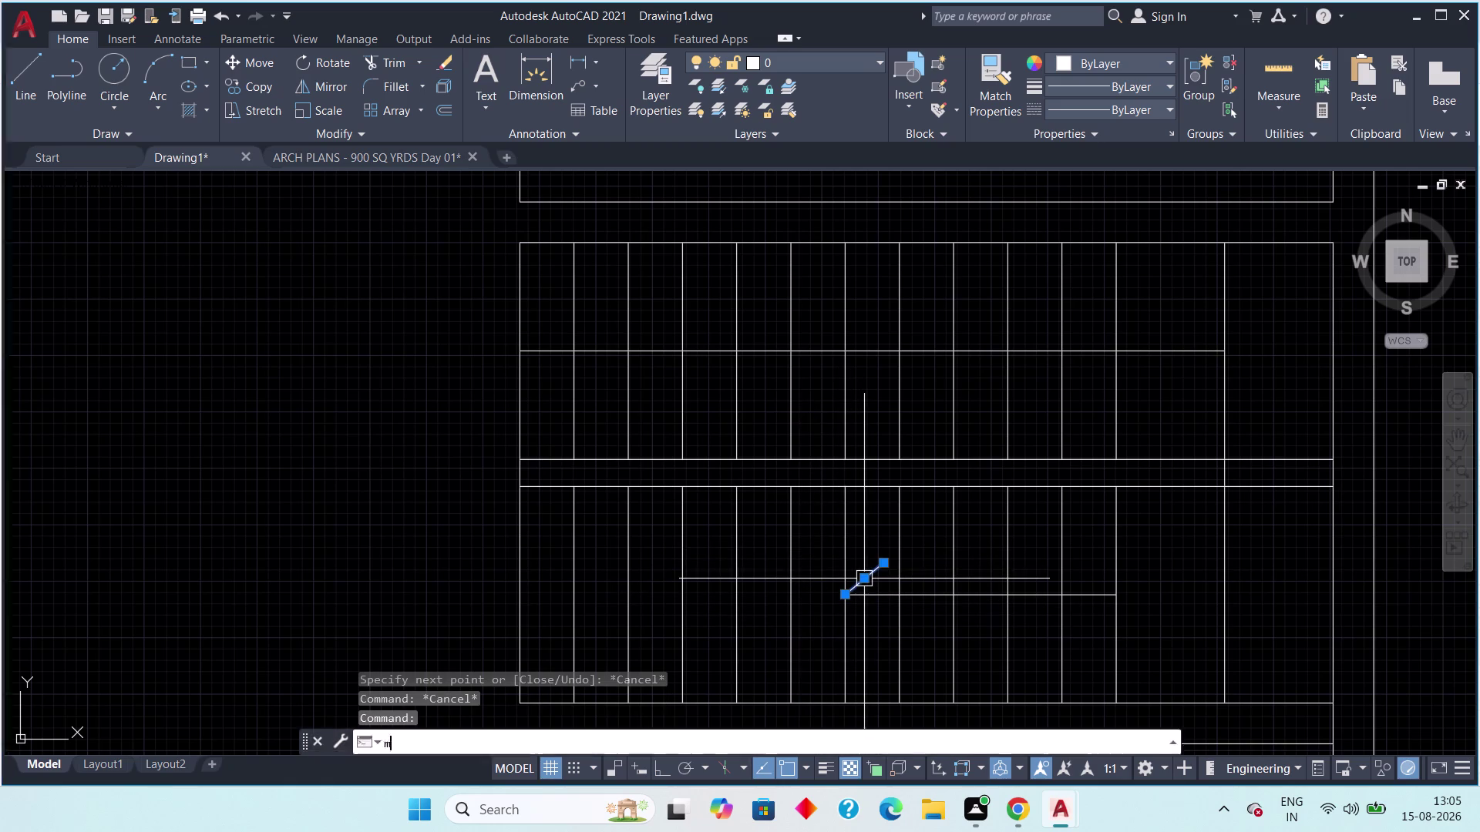
key(i)
key(space)
scroll(up, 3)
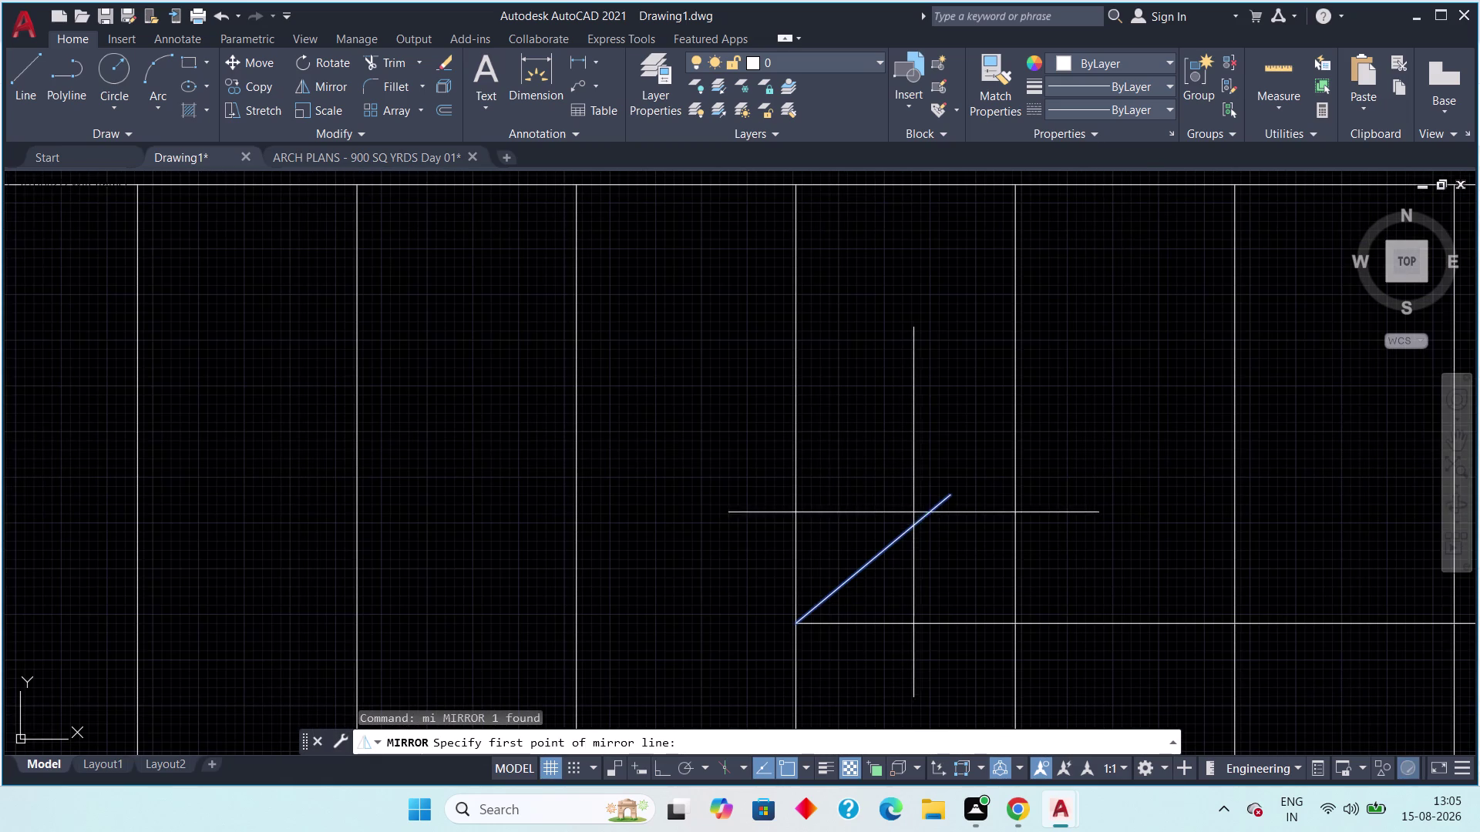
click(947, 492)
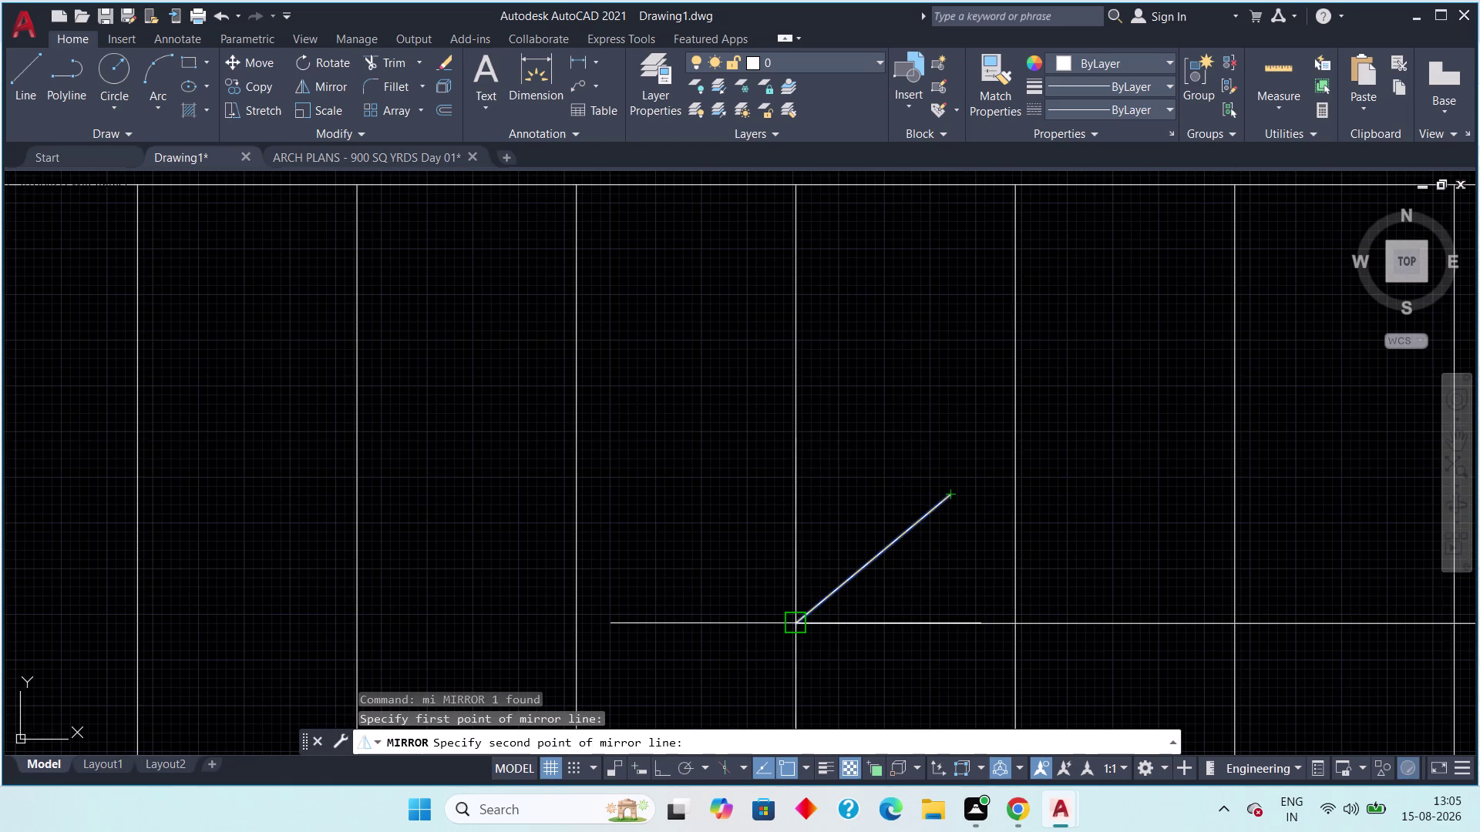
key(Escape)
Mirror the arrowhead stroke about the shaft, keeping the original.
click(833, 596)
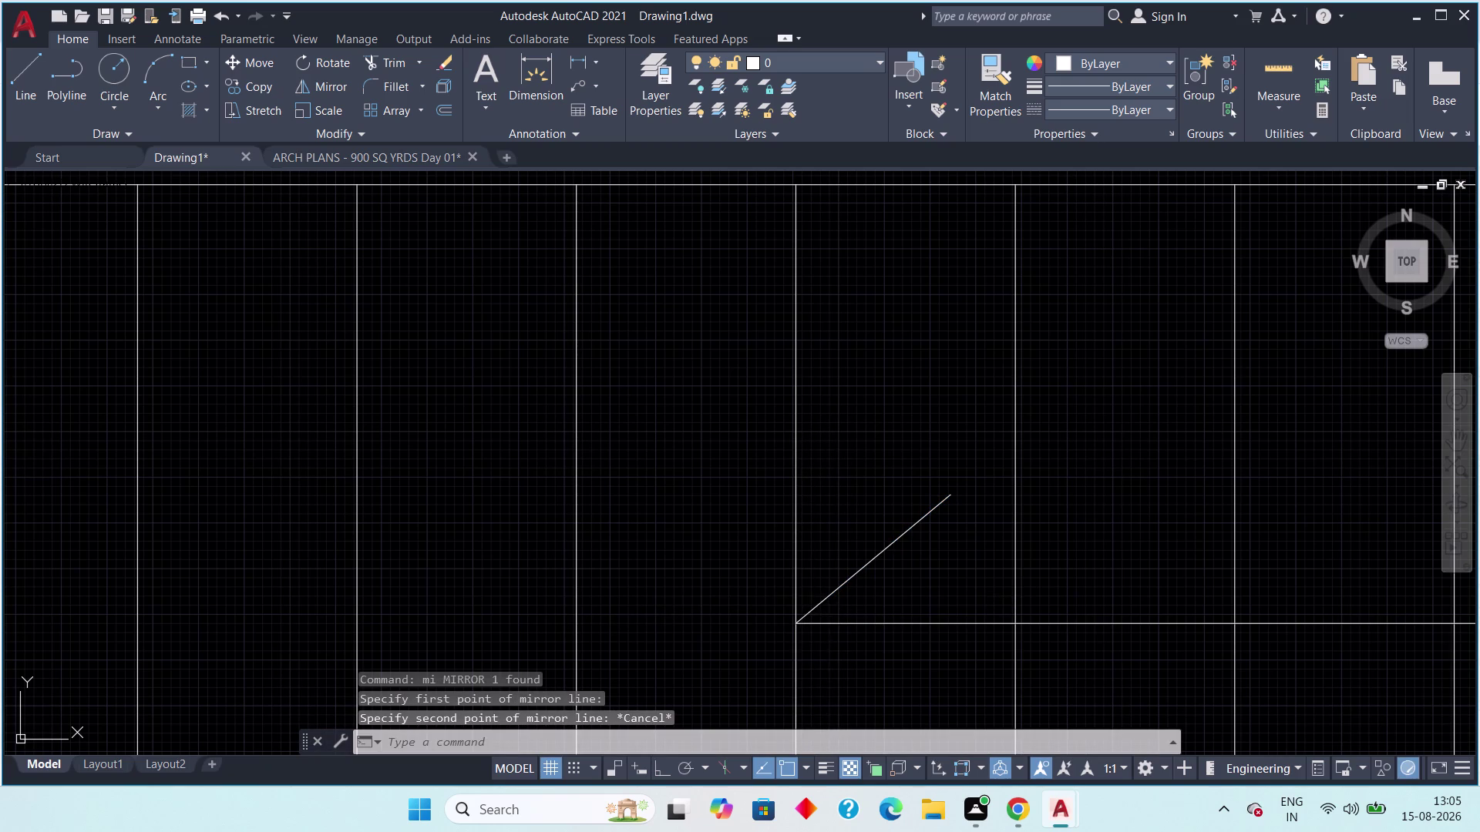
key(m)
text(i)
key(space)
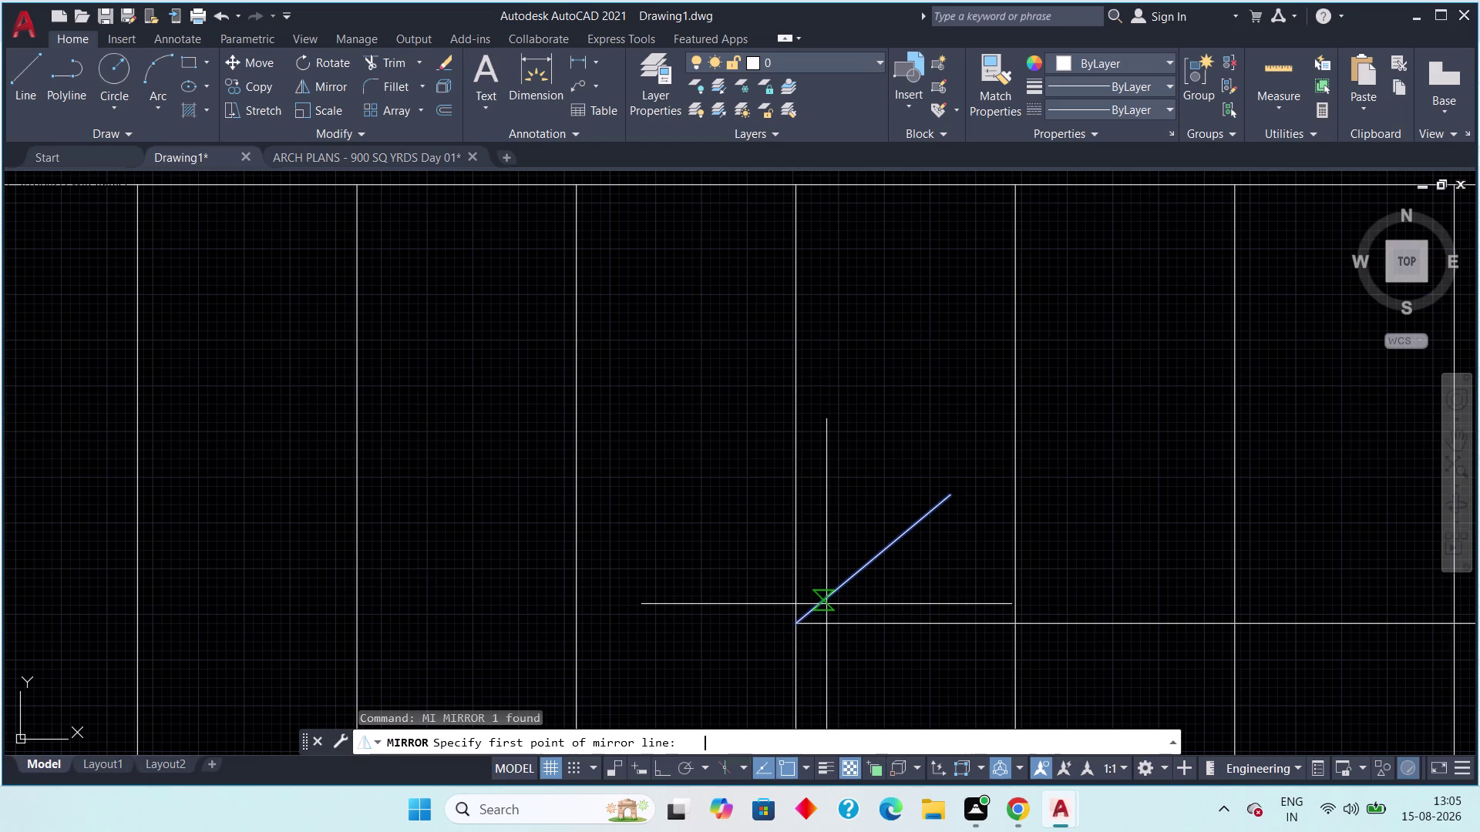
click(799, 625)
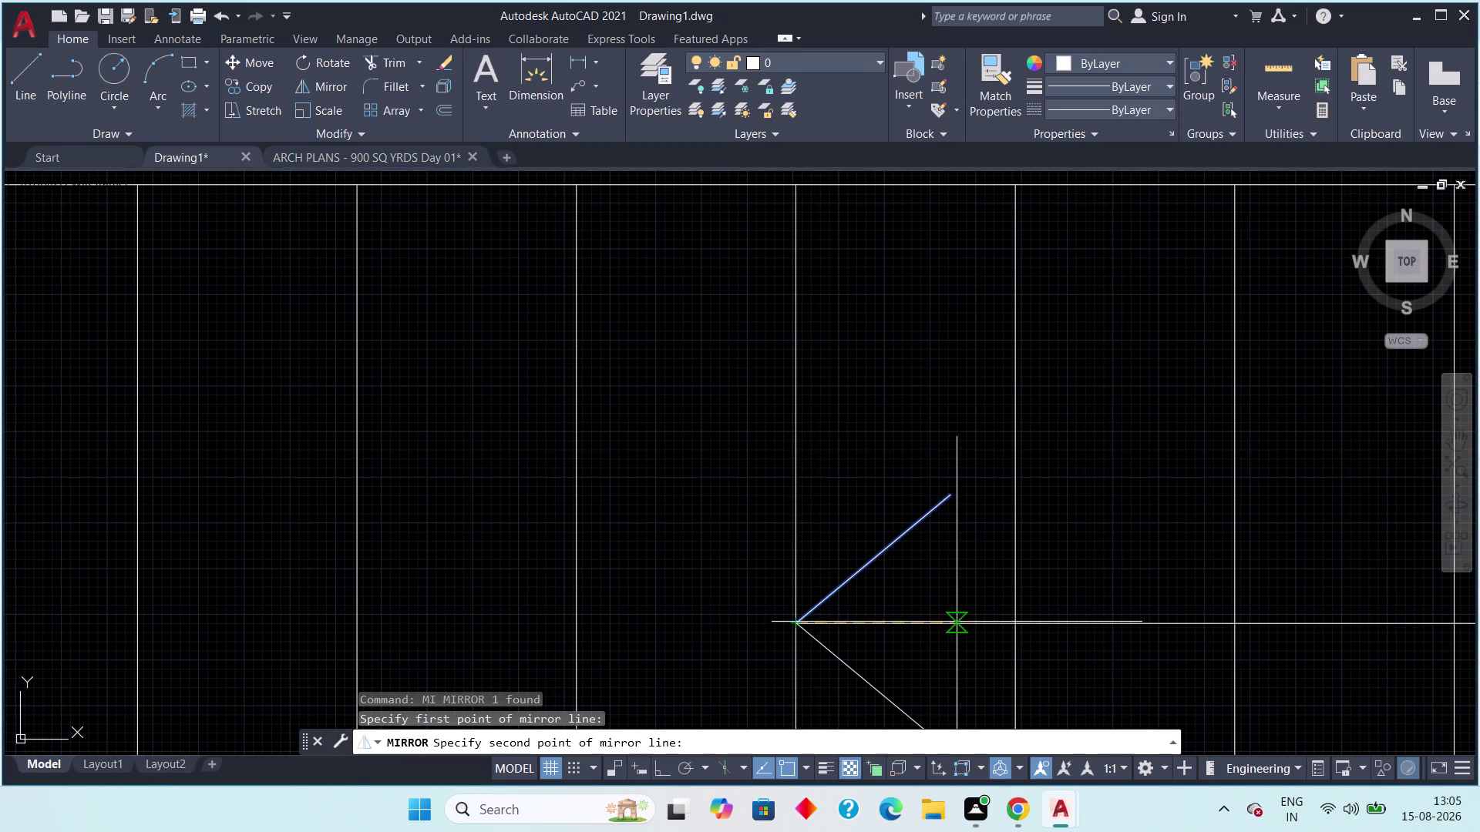
click(1014, 628)
scroll(down, 3)
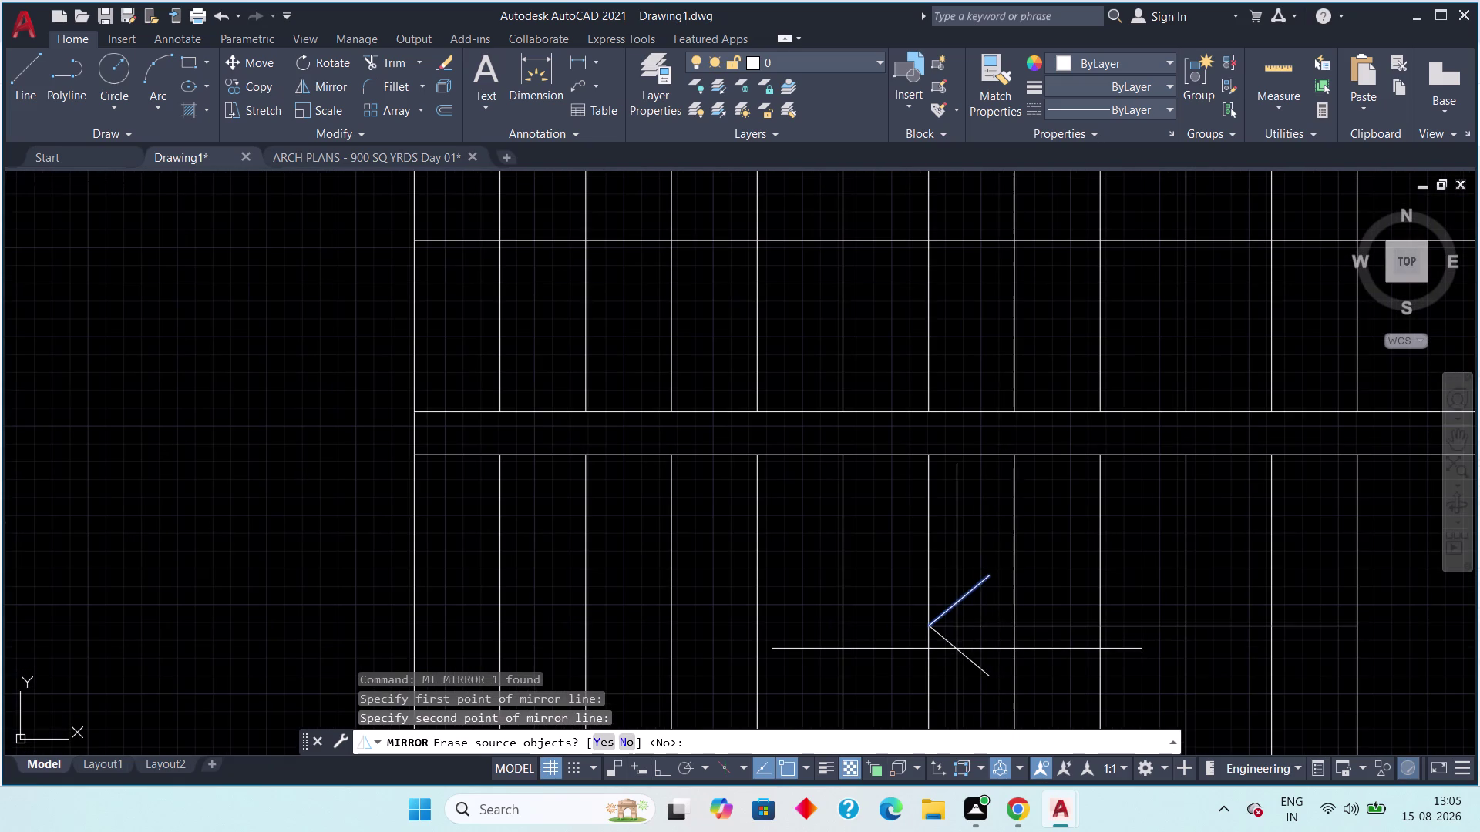
key(space)
scroll(down, 3)
key(Escape)
key(Escape)
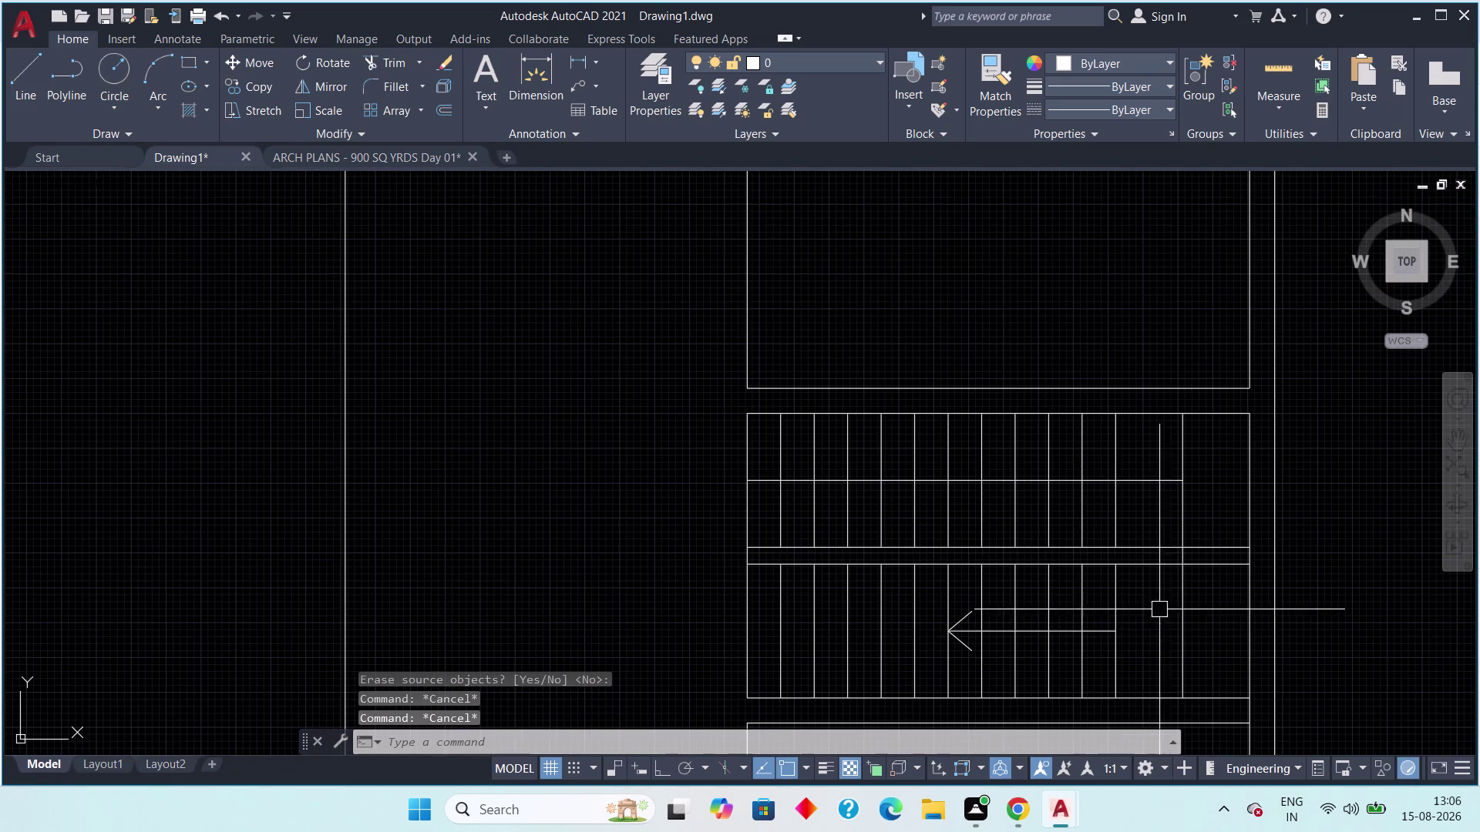
Erase the stray vertical line in the bays.
middle_drag(1200, 598, 954, 600)
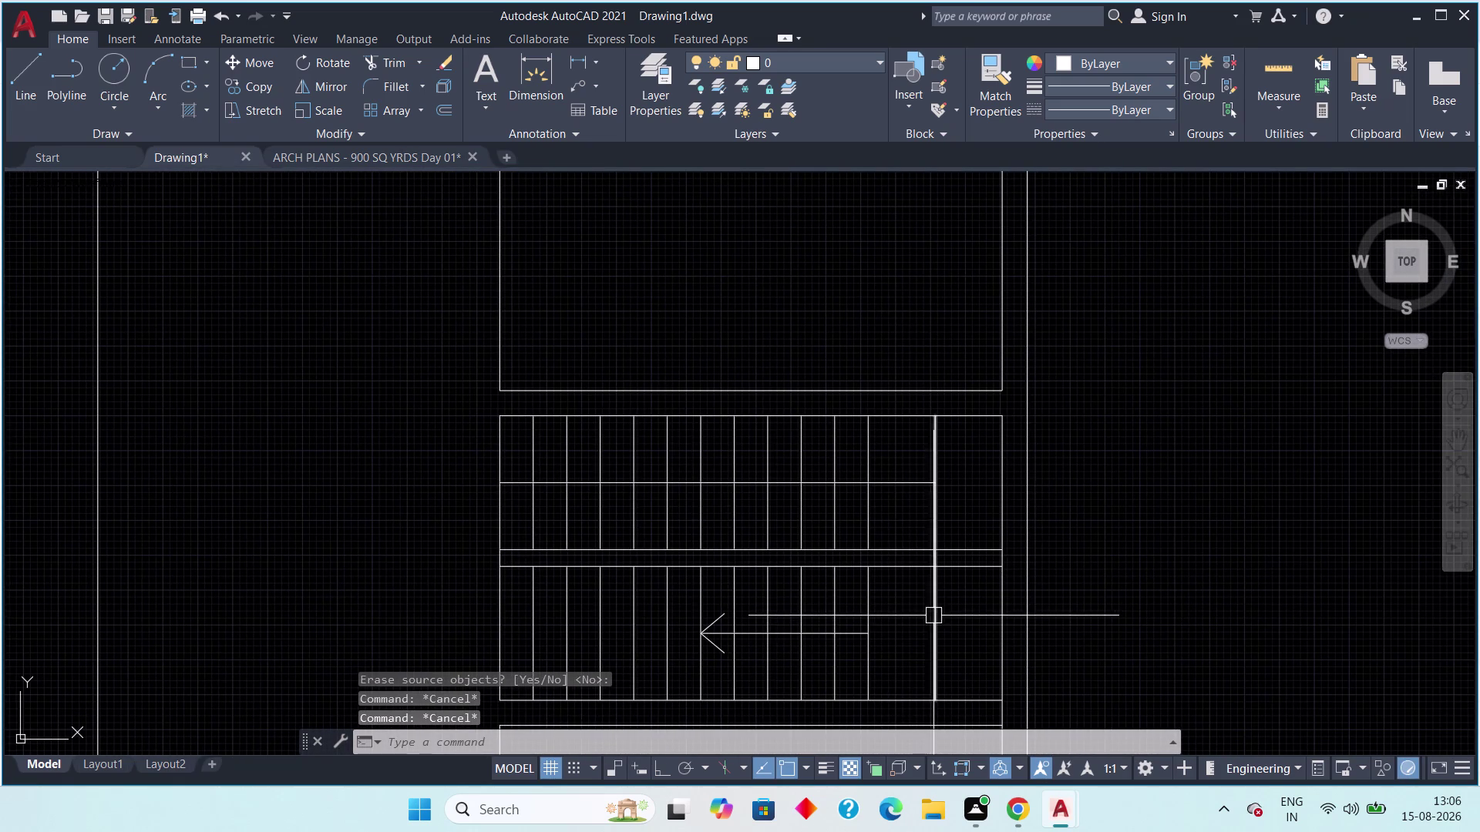
click(934, 614)
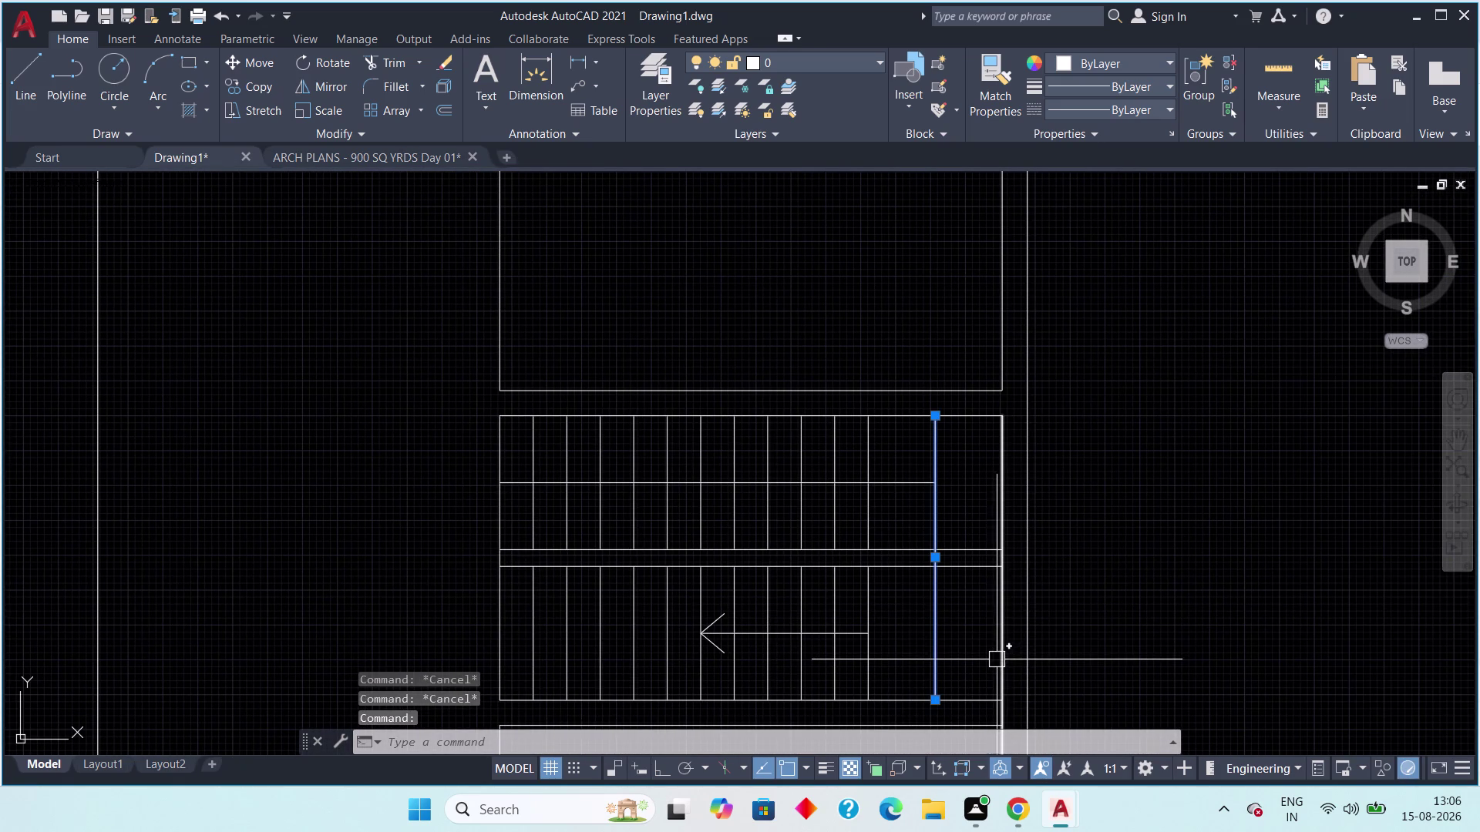
key(Delete)
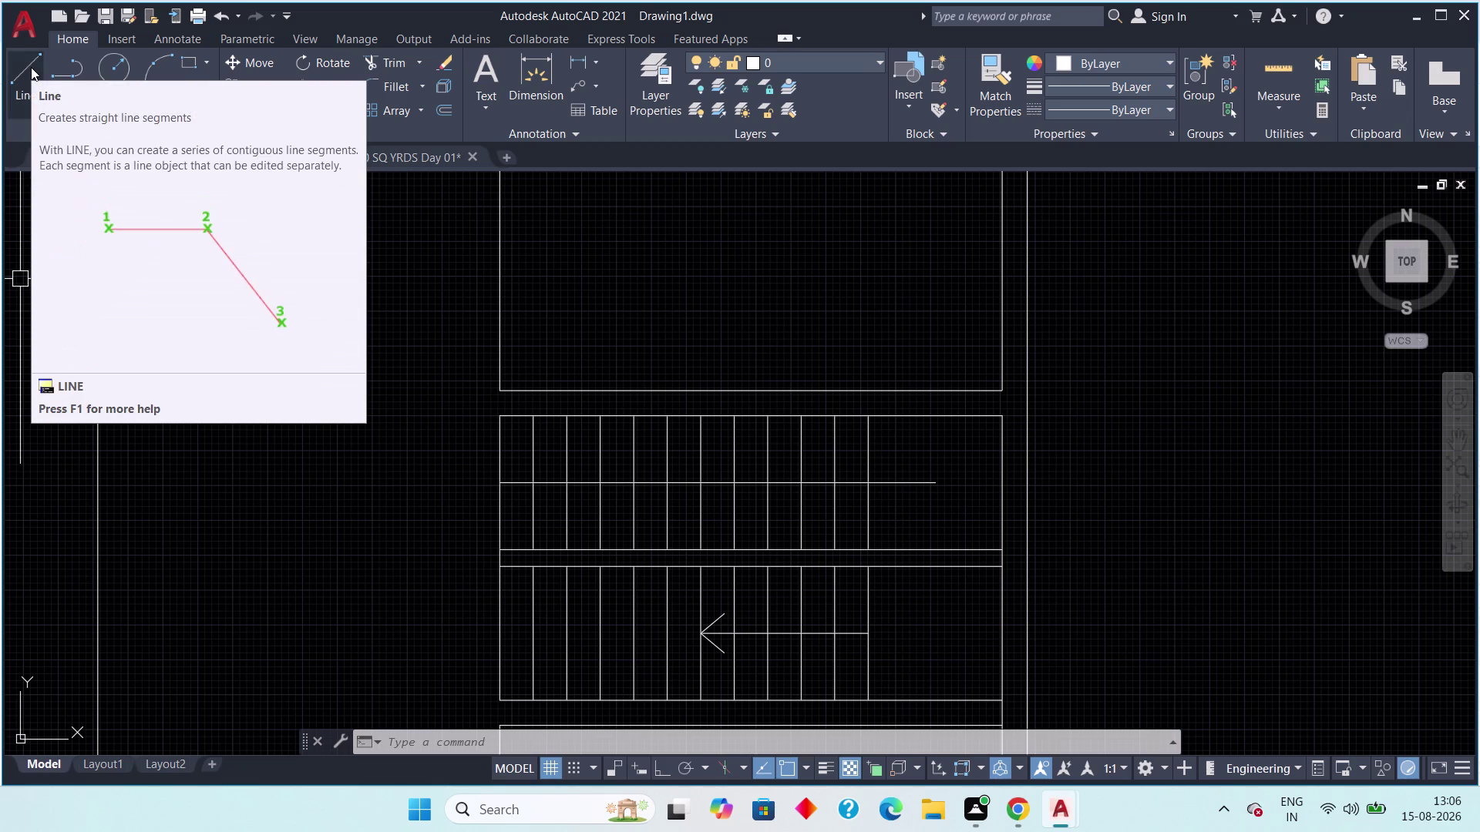
Extend the arrow shaft with a line running farther right along the lower bay row.
click(31, 67)
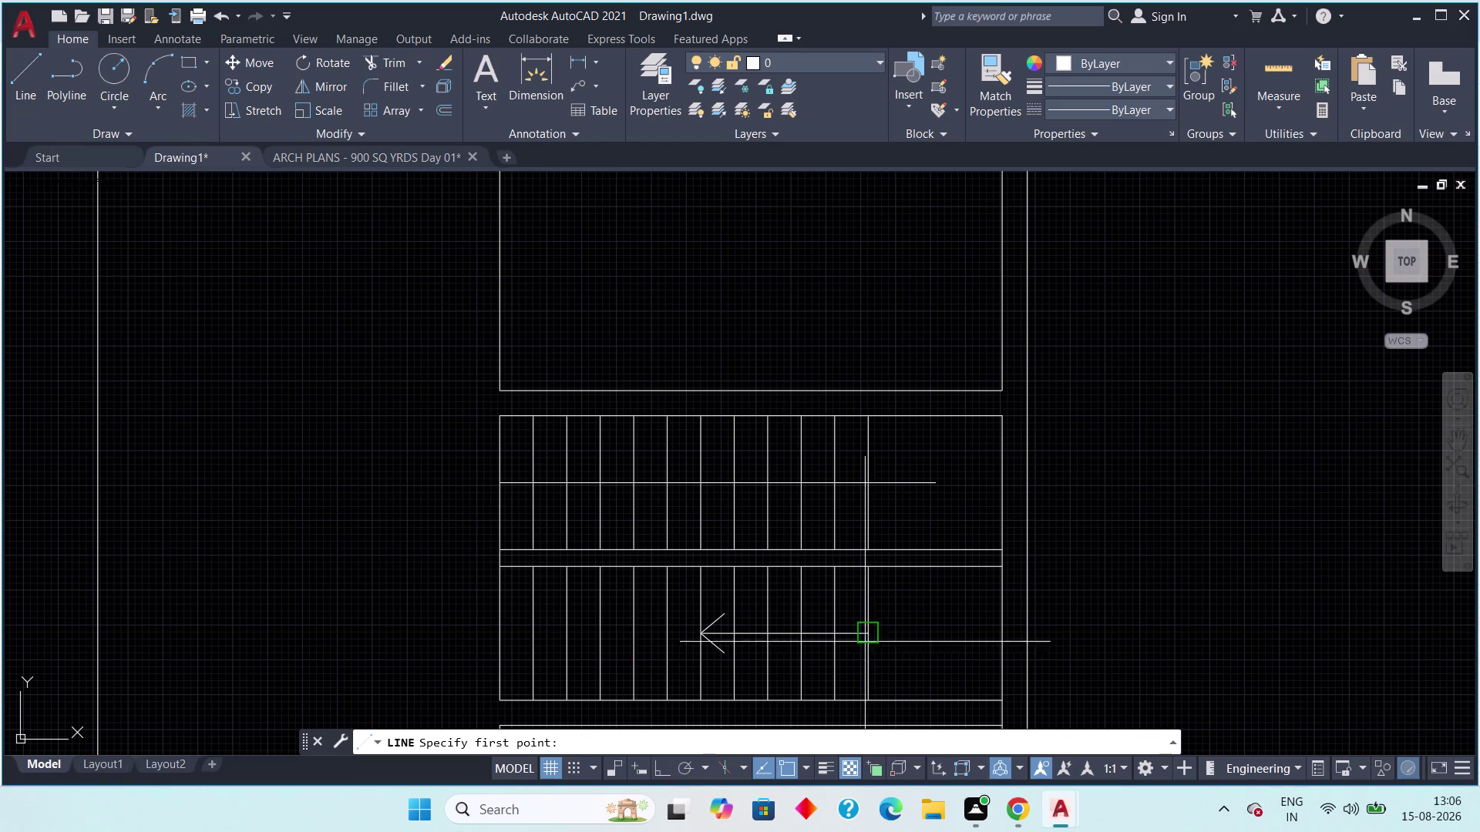
click(865, 634)
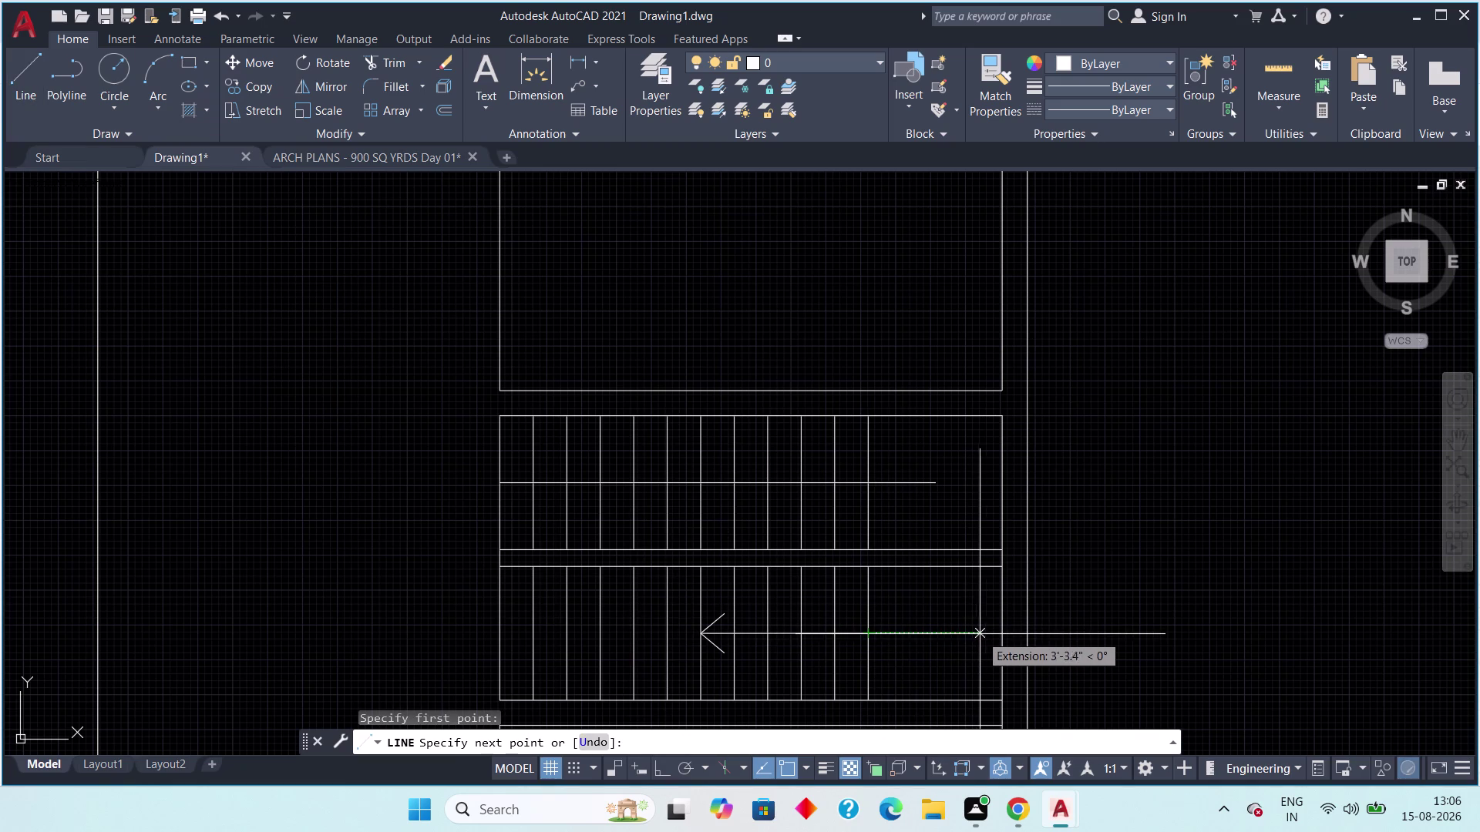
click(981, 633)
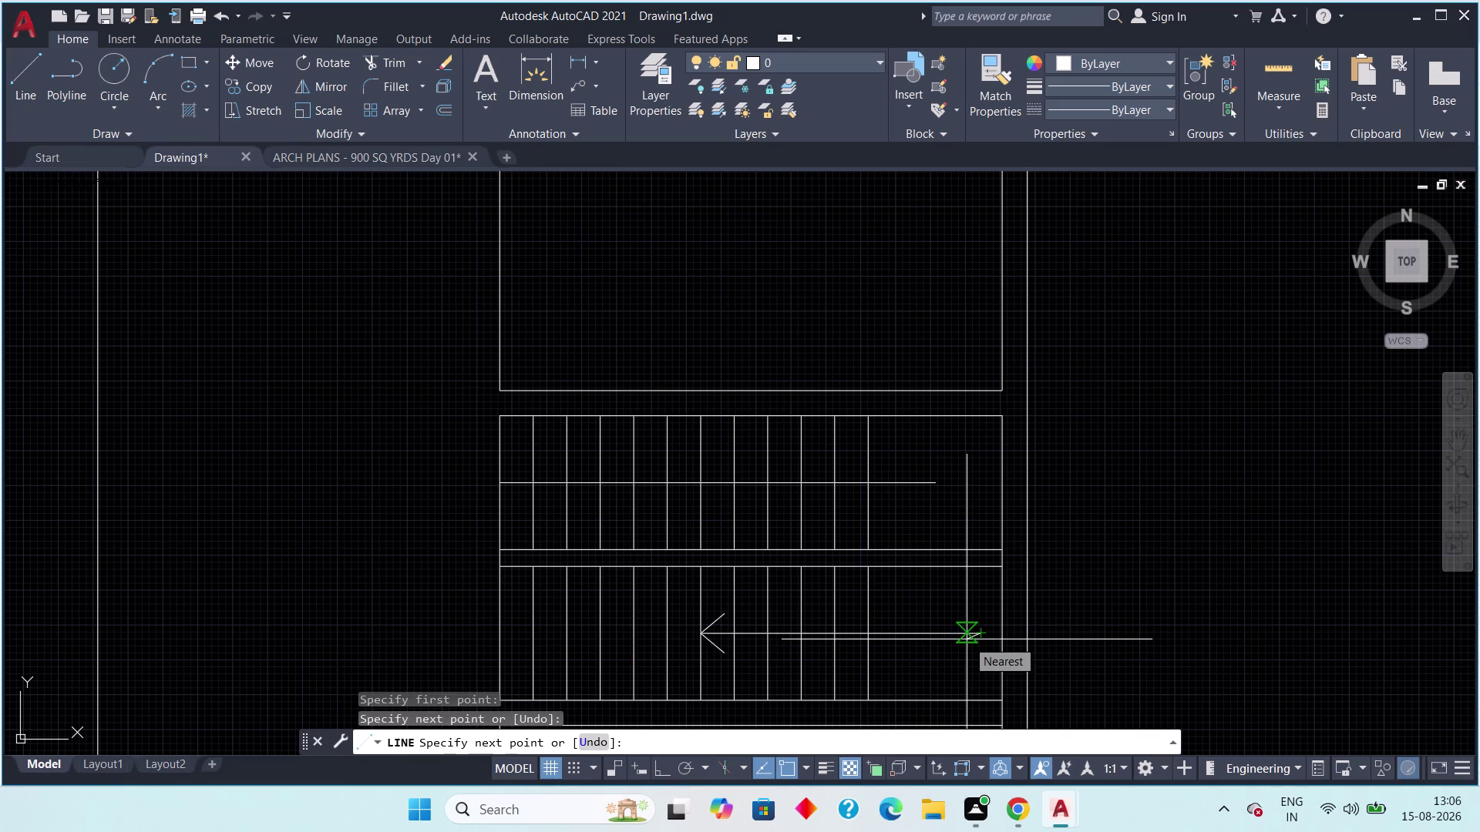
key(Escape)
key(Escape)
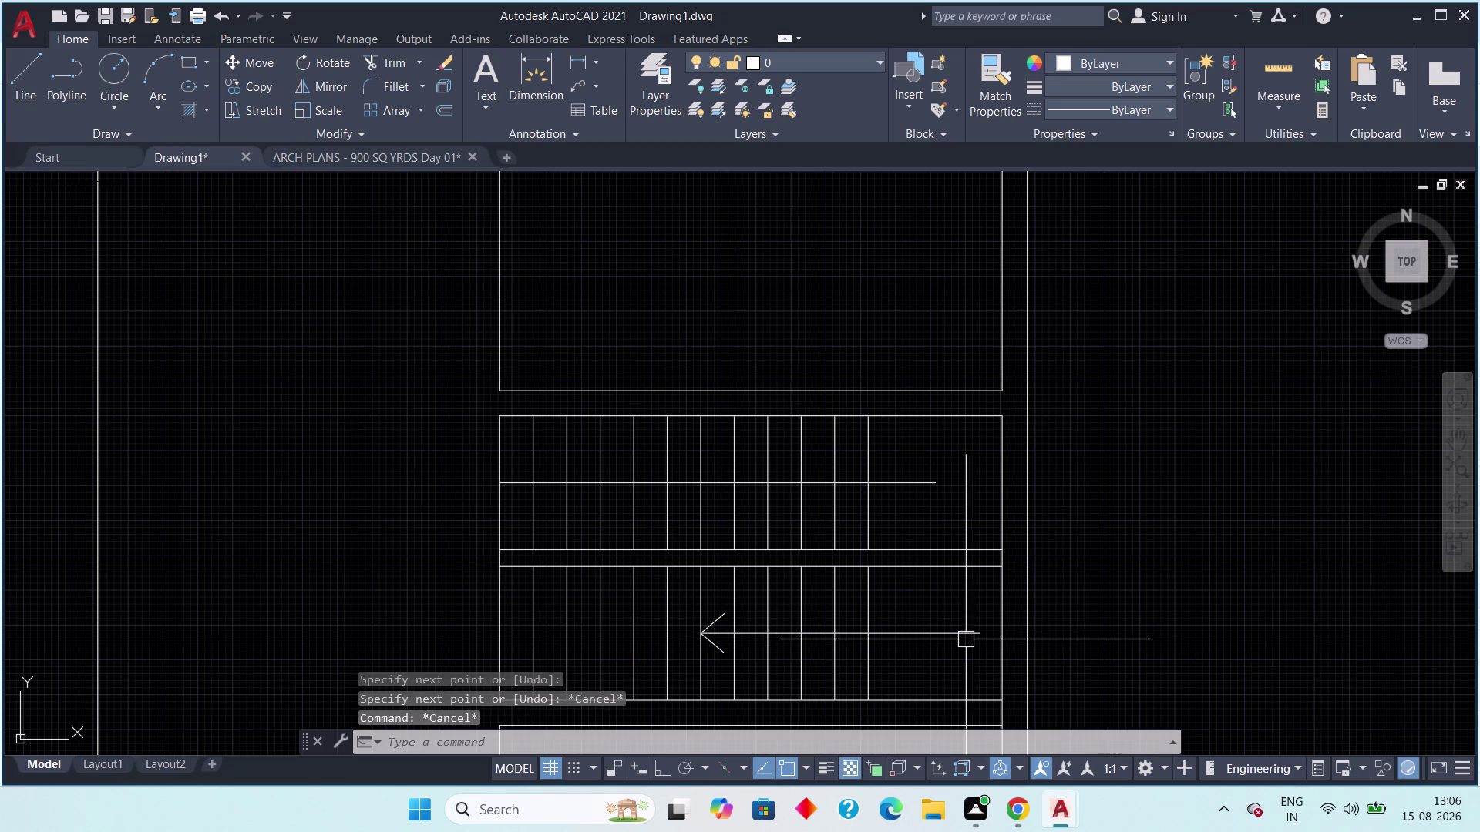
click(25, 50)
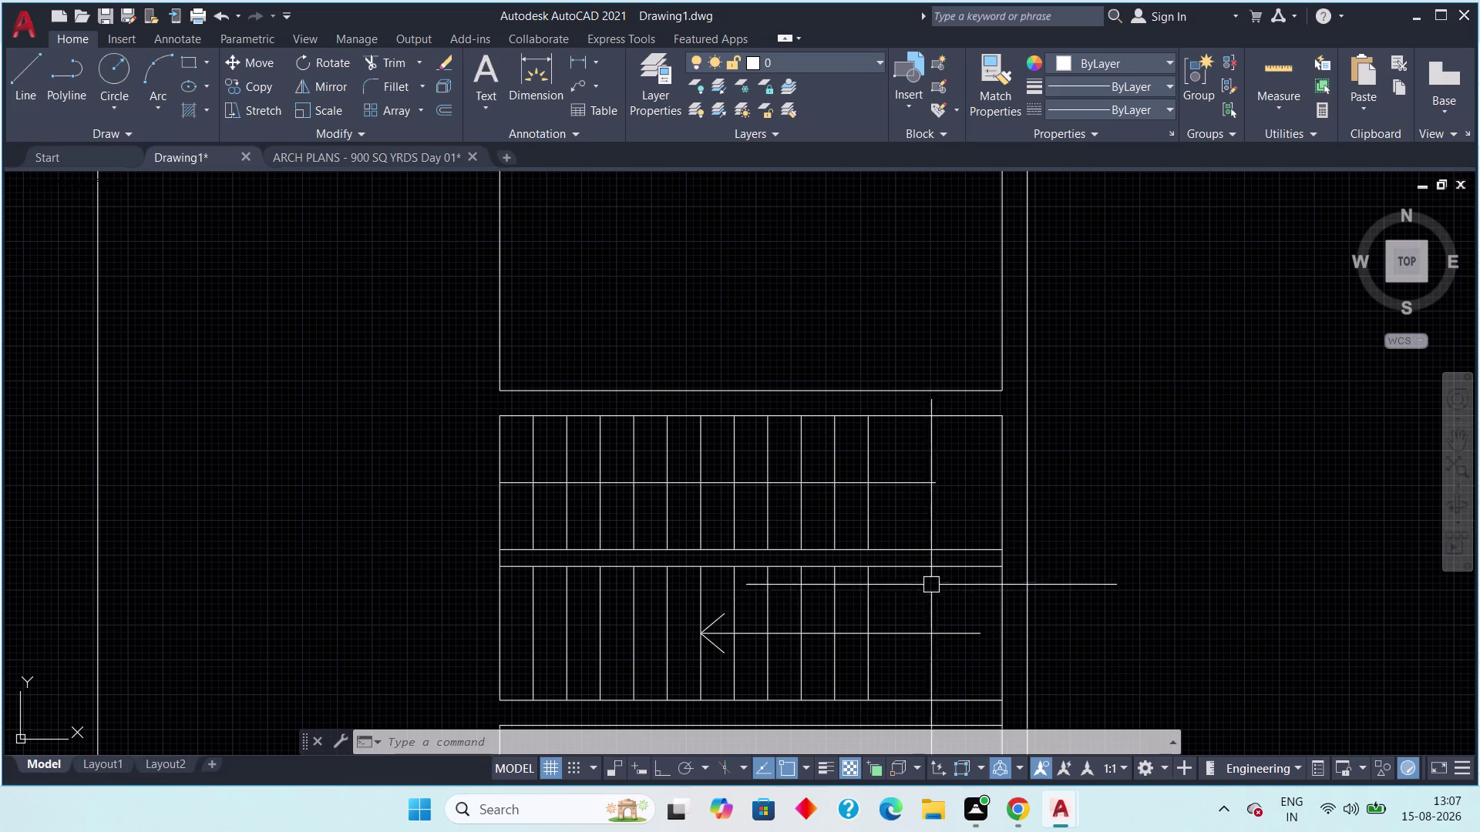
Start a line from the upper rail's end down toward the arrow shaft, then cancel it.
click(31, 59)
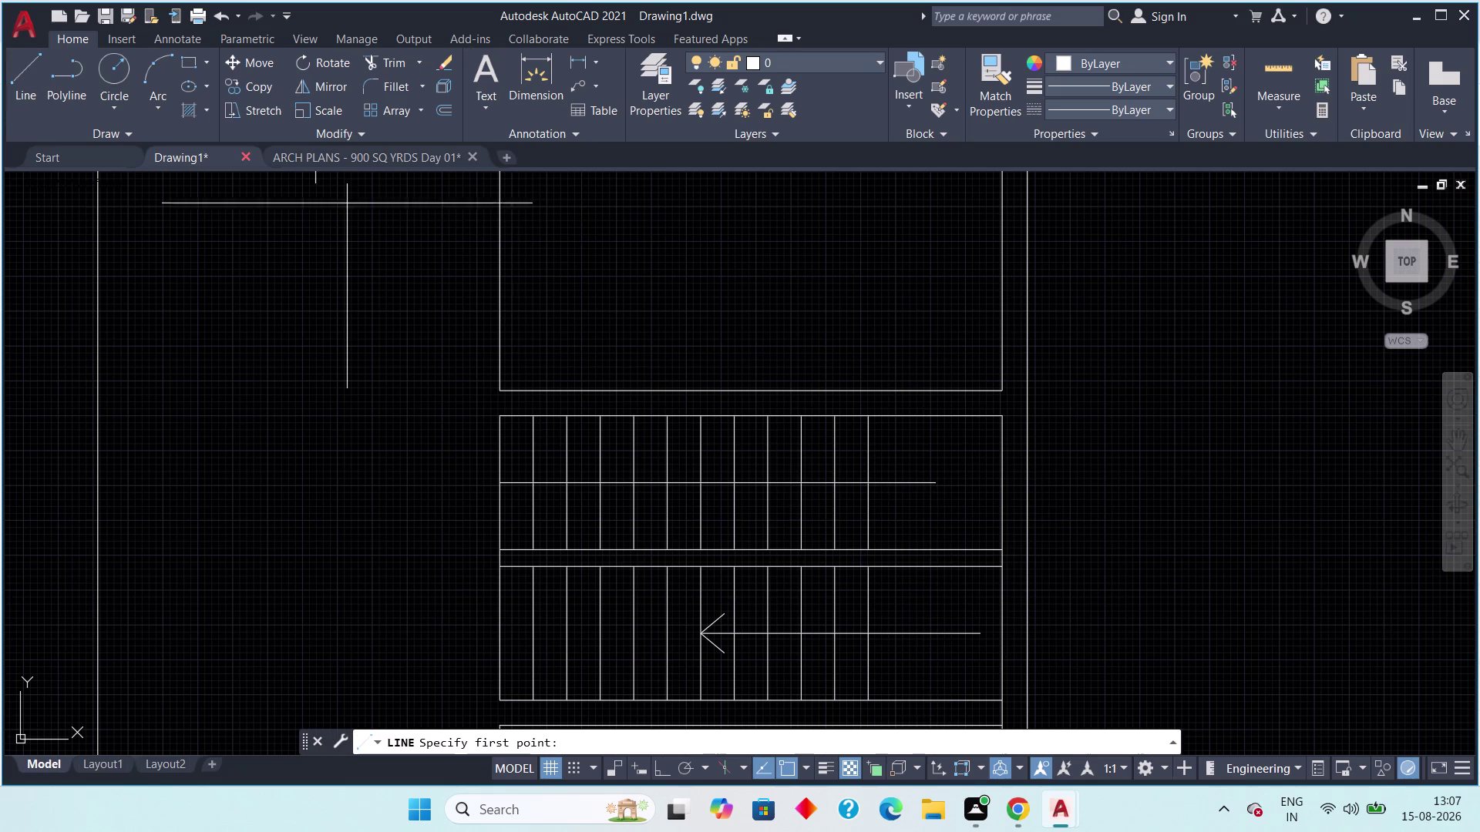
click(940, 485)
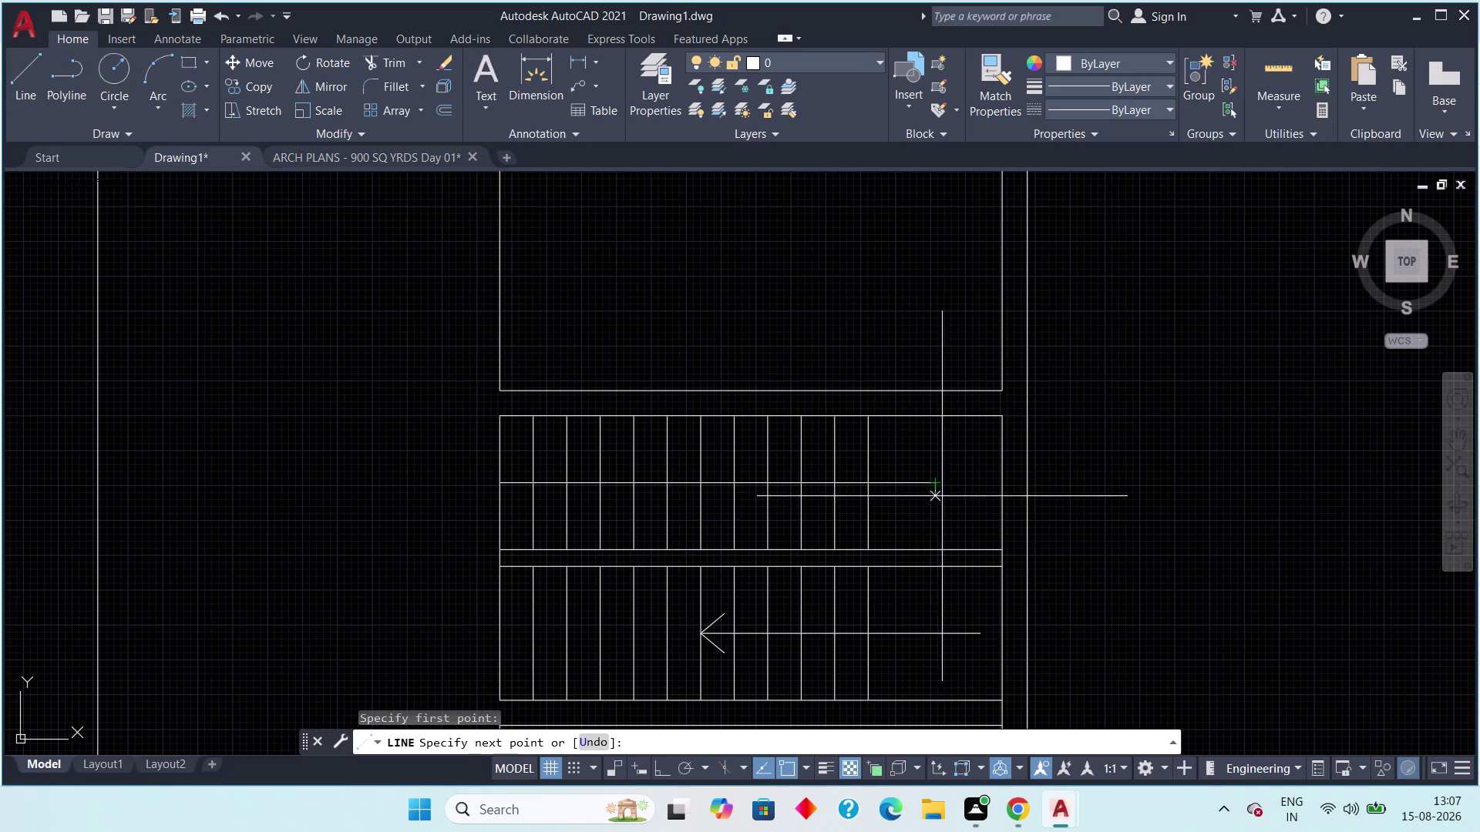
click(942, 629)
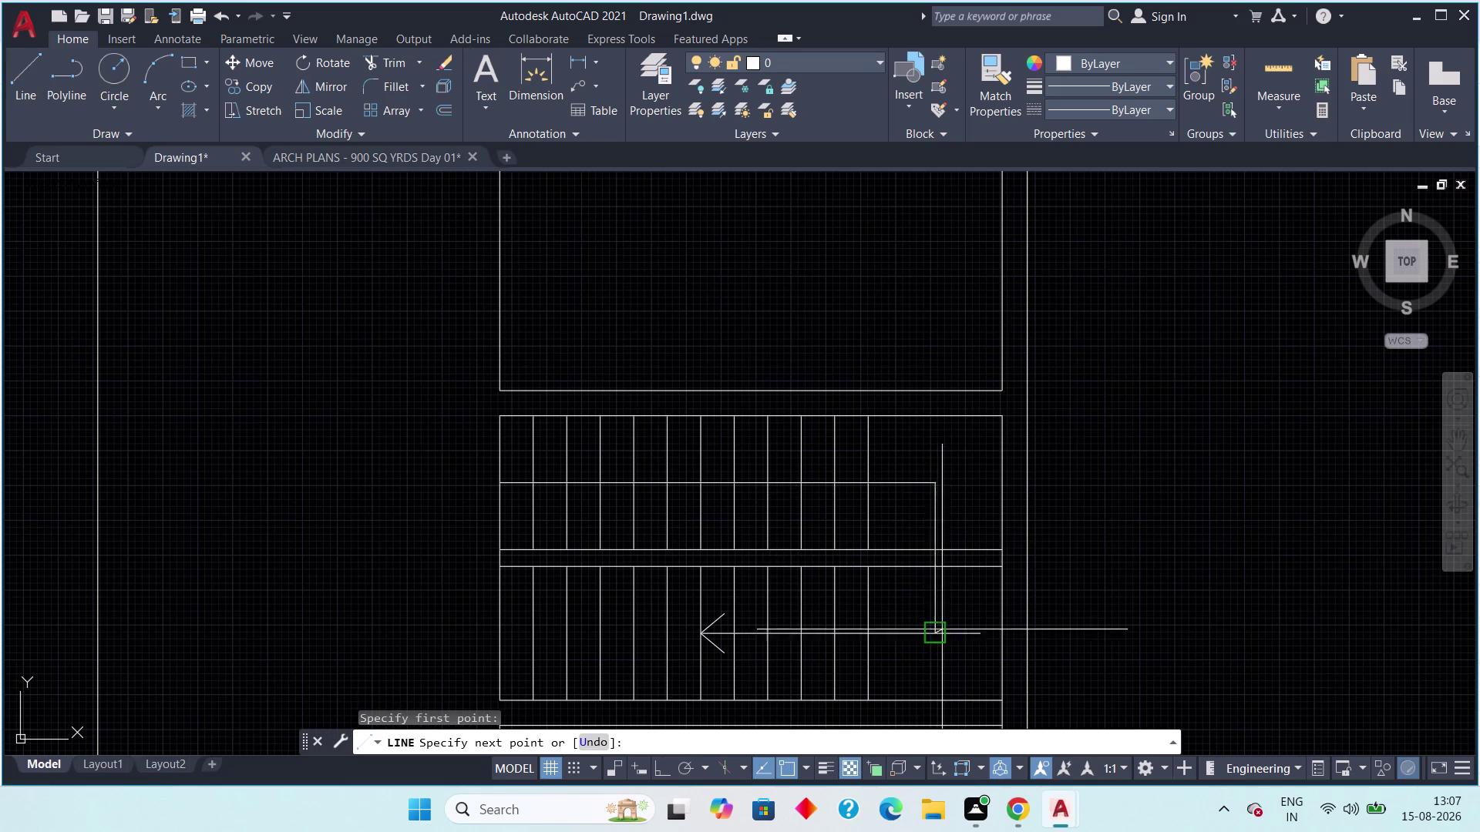
scroll(up, 3)
key(Escape)
key(Escape)
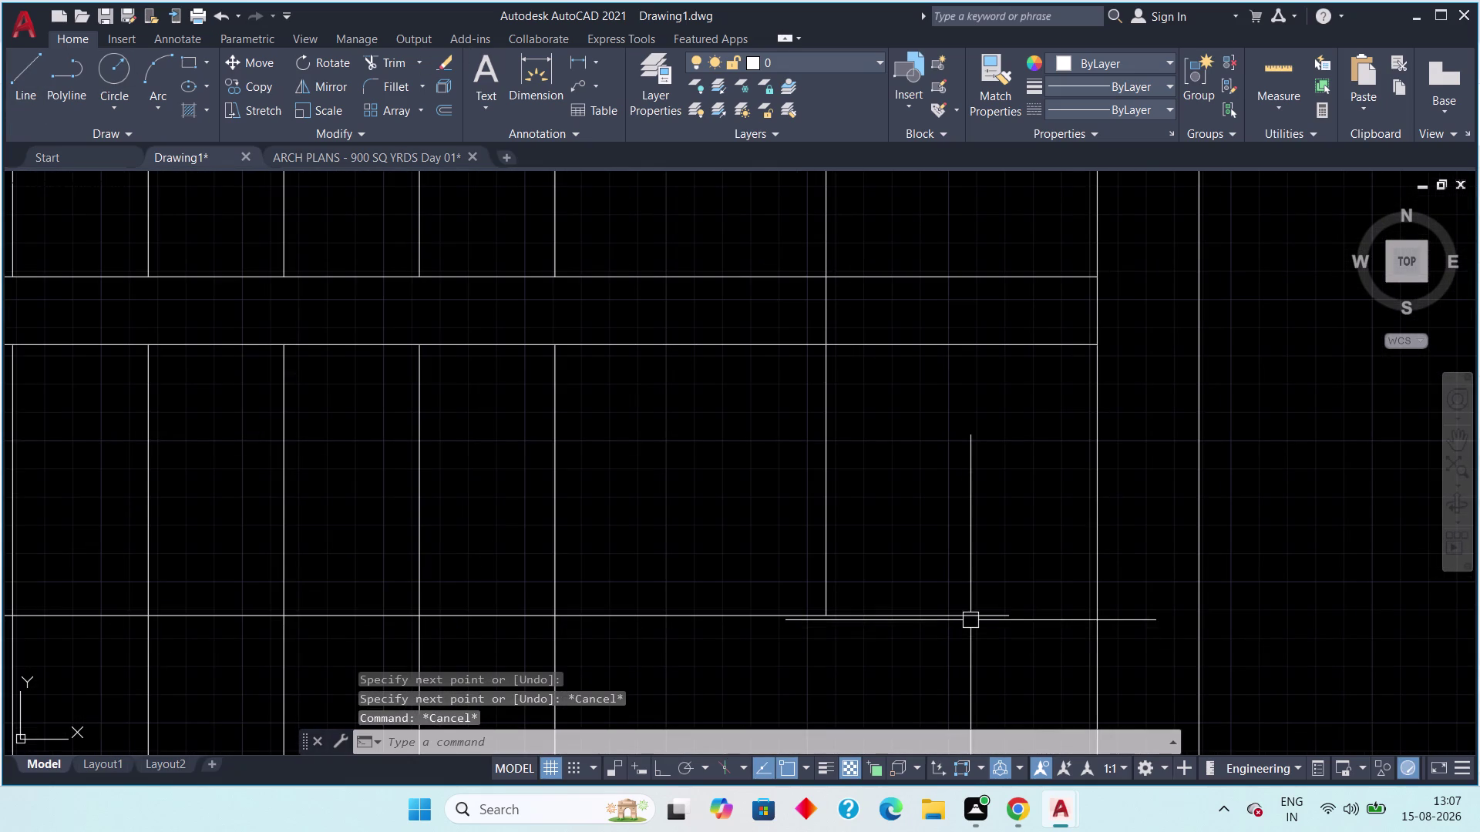
Shorten the bay-edge horizontal line to the vertical line and delete the stray line.
click(971, 618)
click(1013, 620)
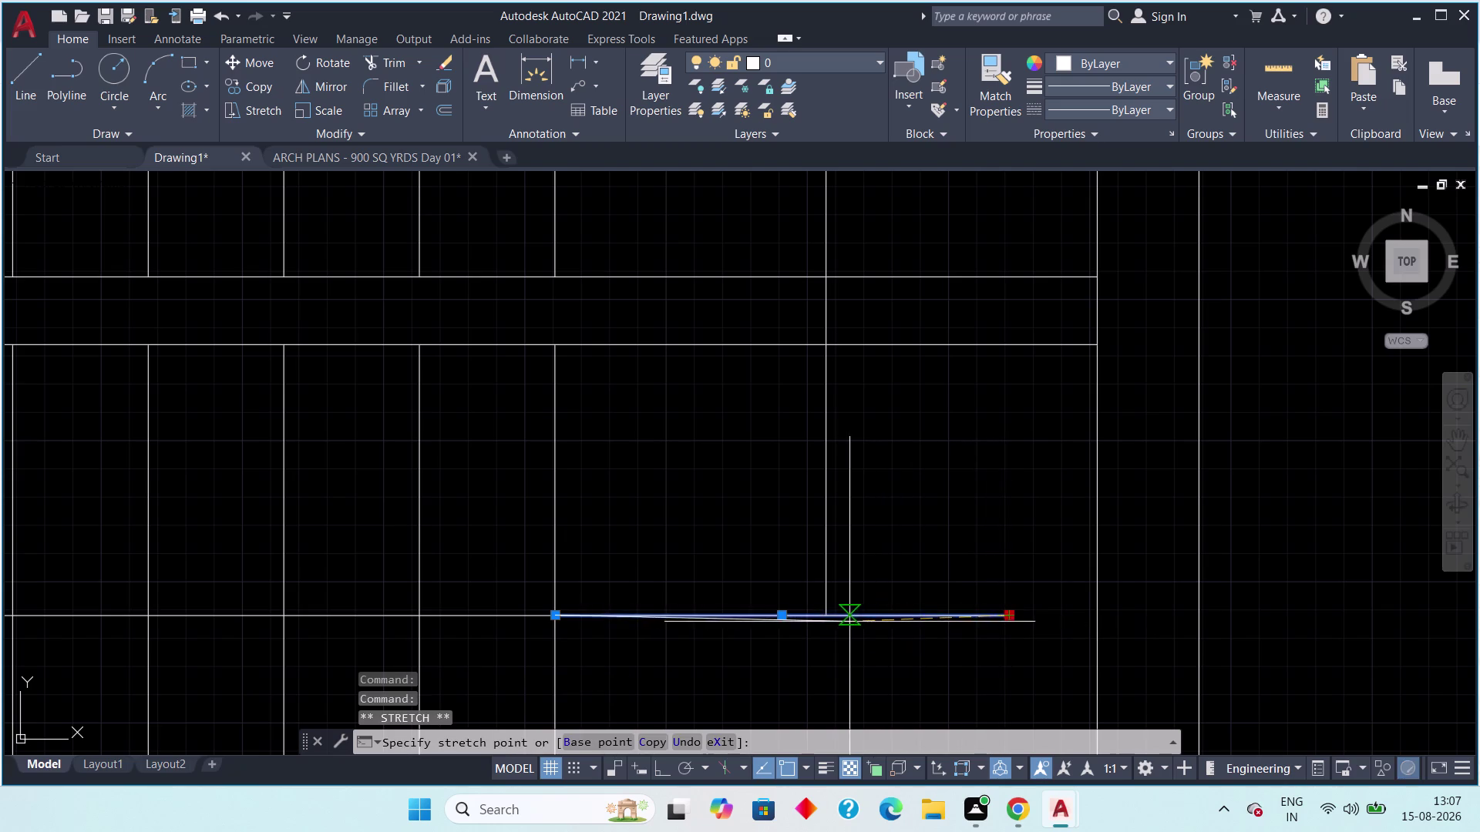
click(830, 620)
key(Escape)
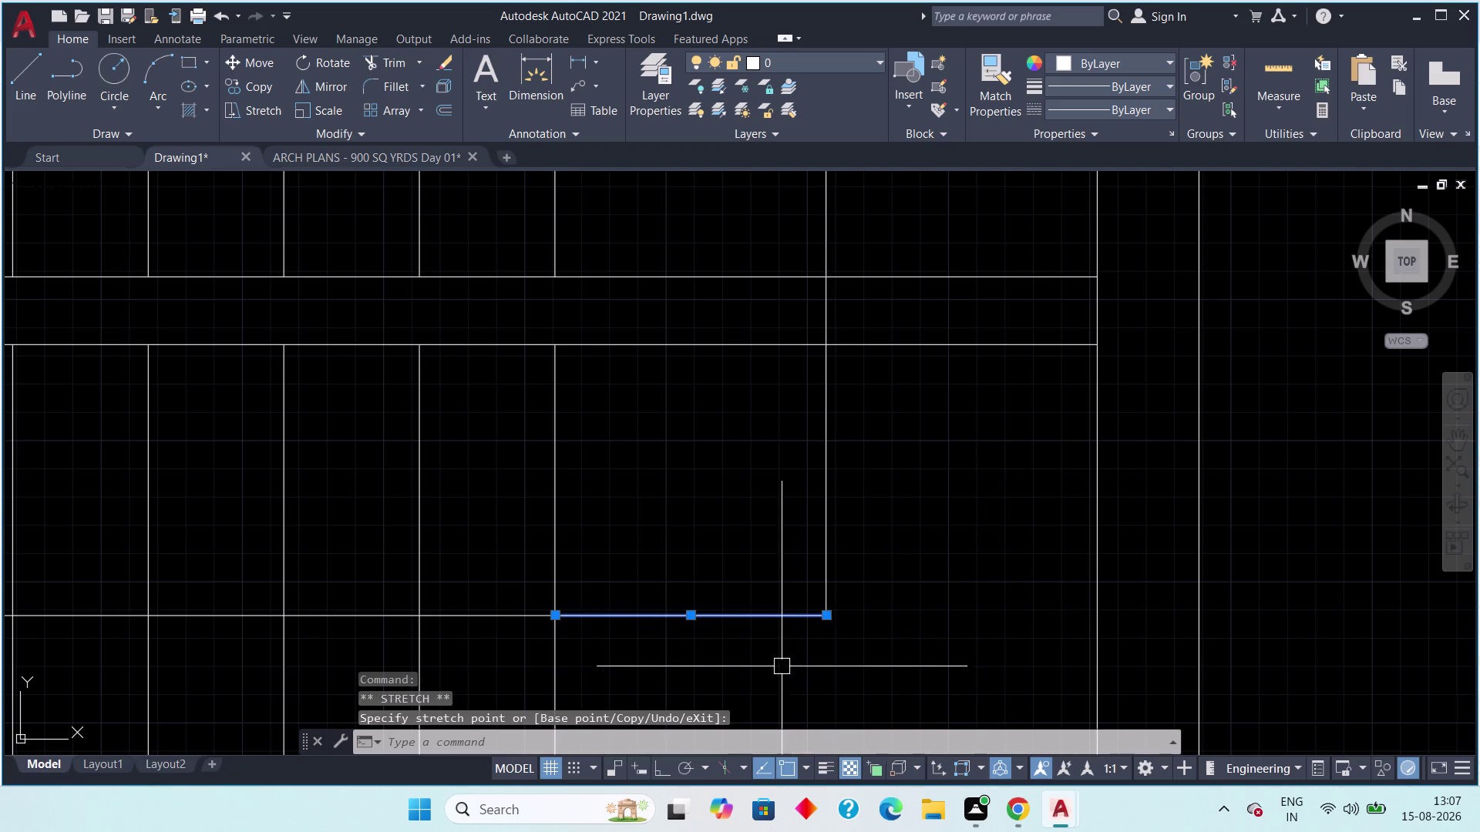
key(Delete)
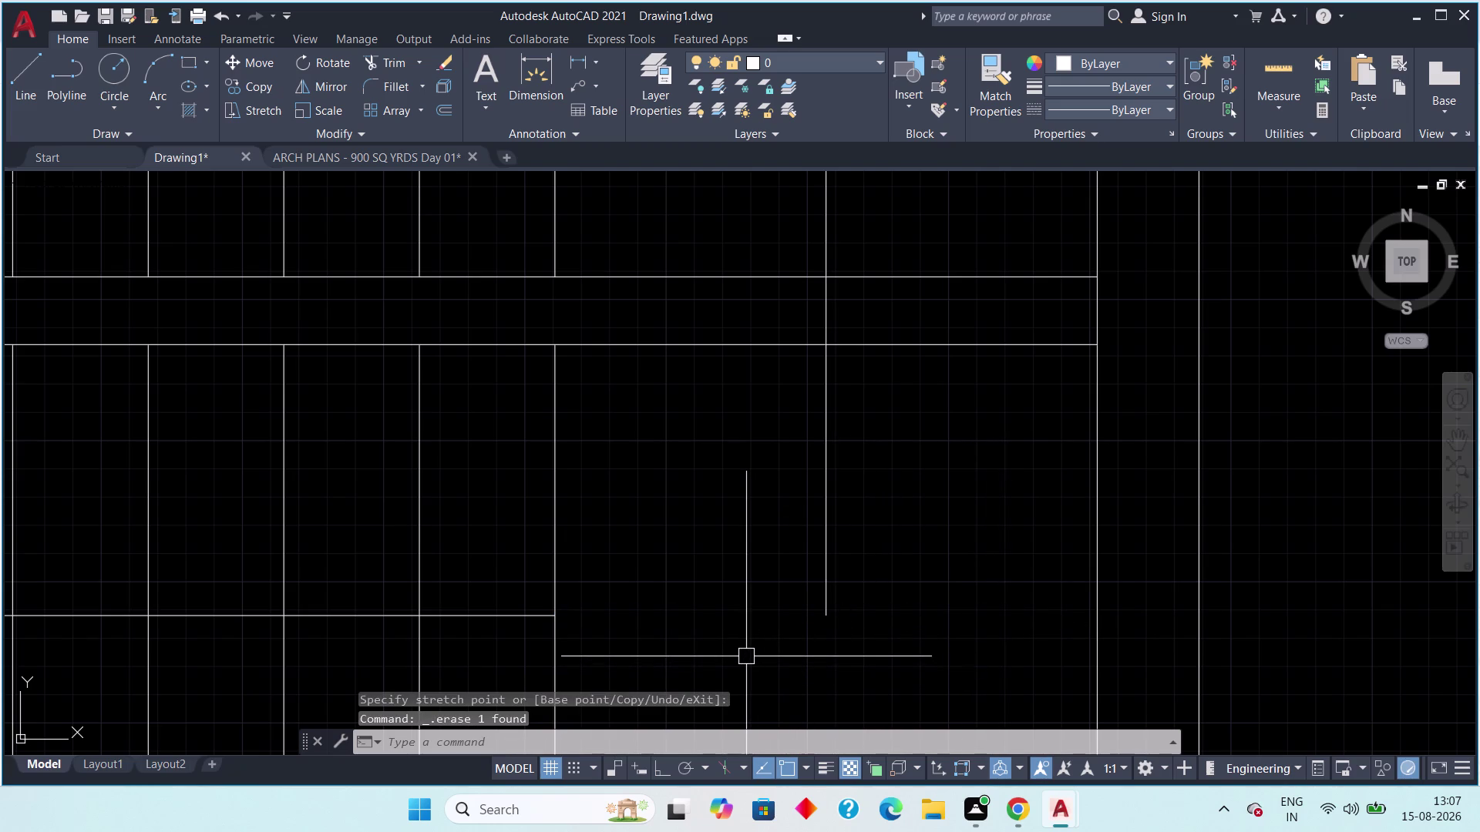
Stretch the lower horizontal line's endpoint right to meet the arrow's vertical line.
click(527, 619)
click(557, 616)
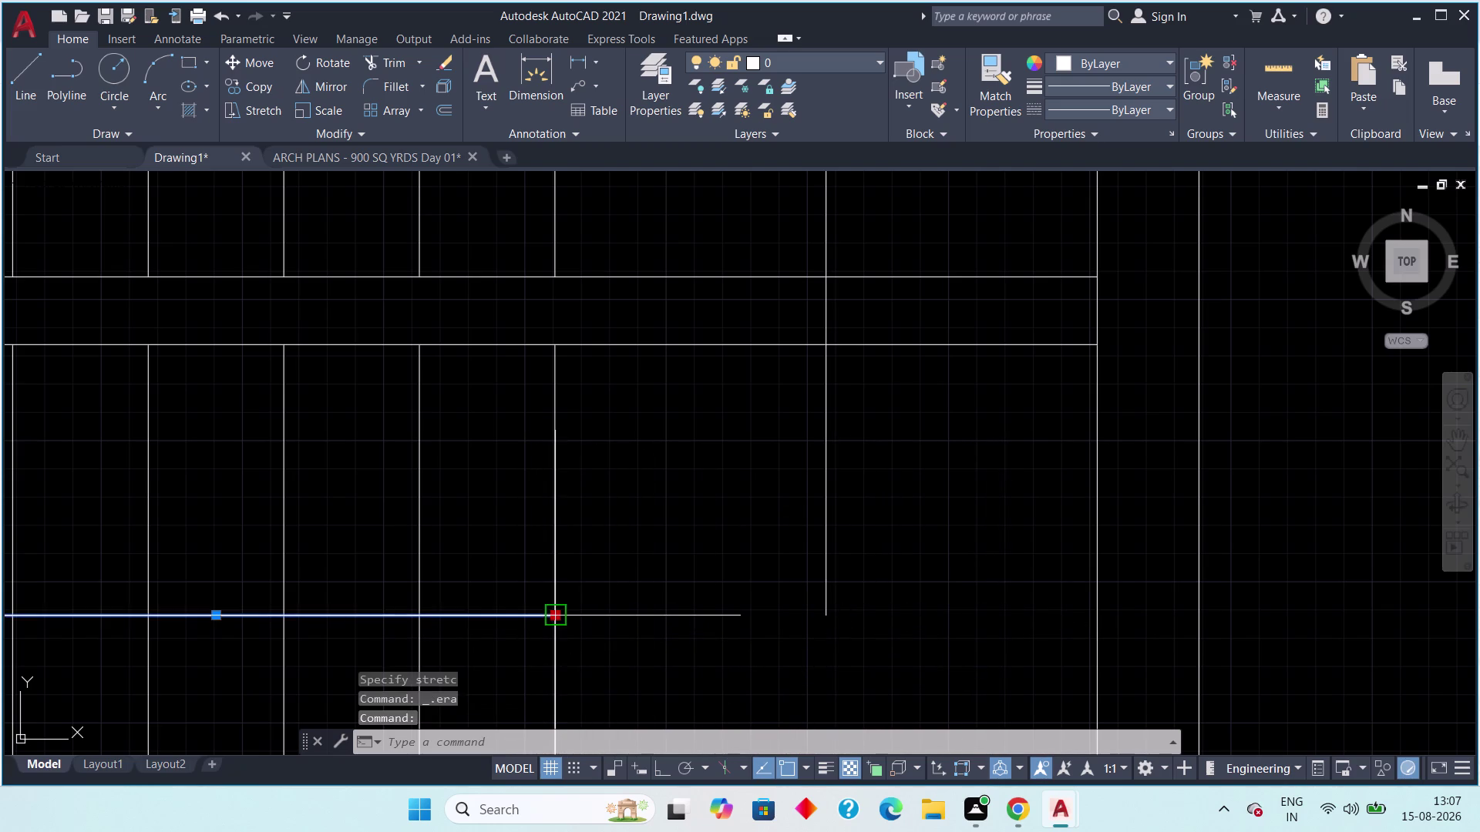
click(822, 621)
scroll(down, 3)
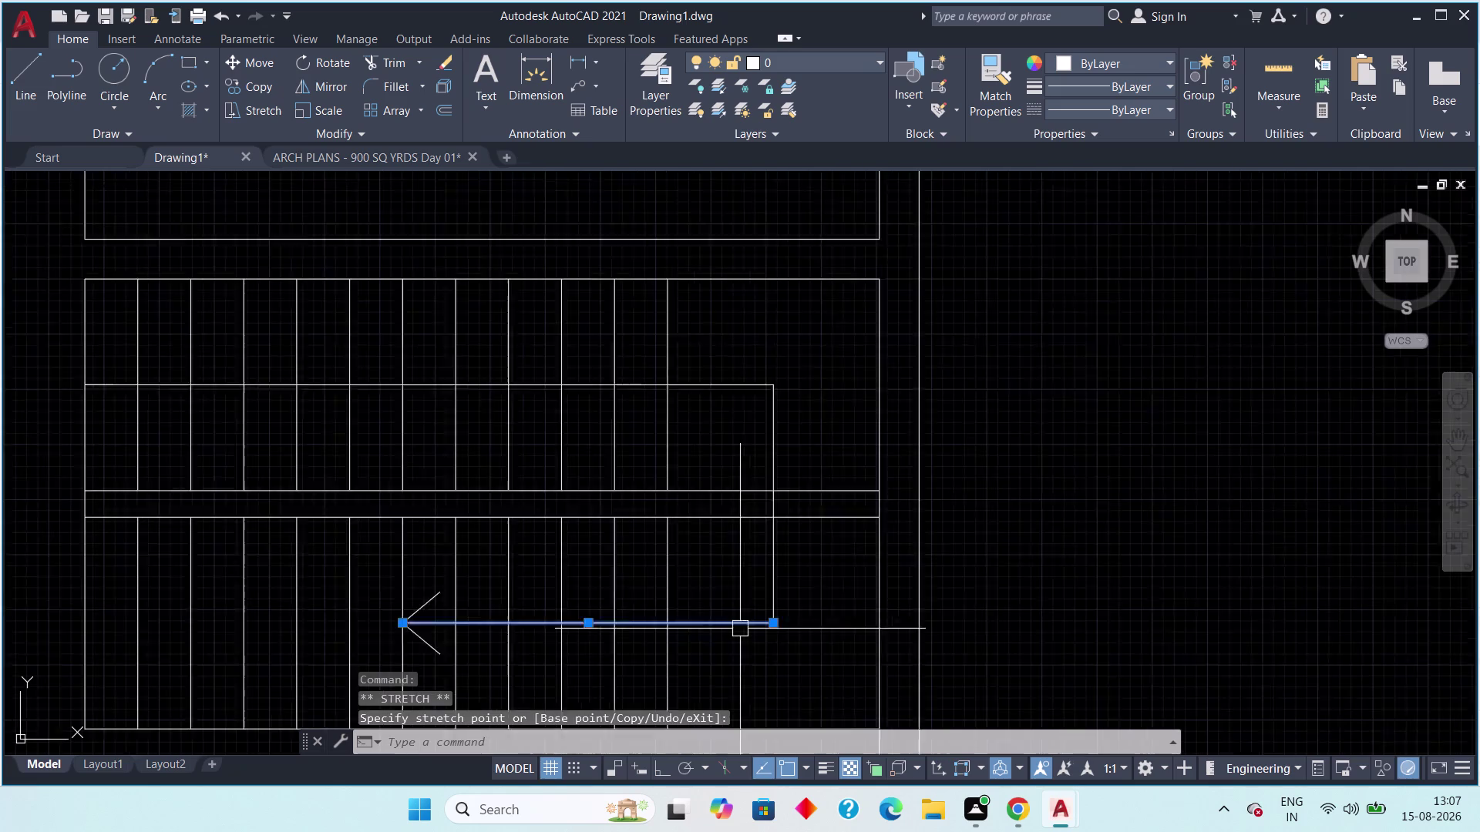
scroll(down, 3)
key(Escape)
Select and deselect the arrow's vertical lines to inspect them.
click(767, 596)
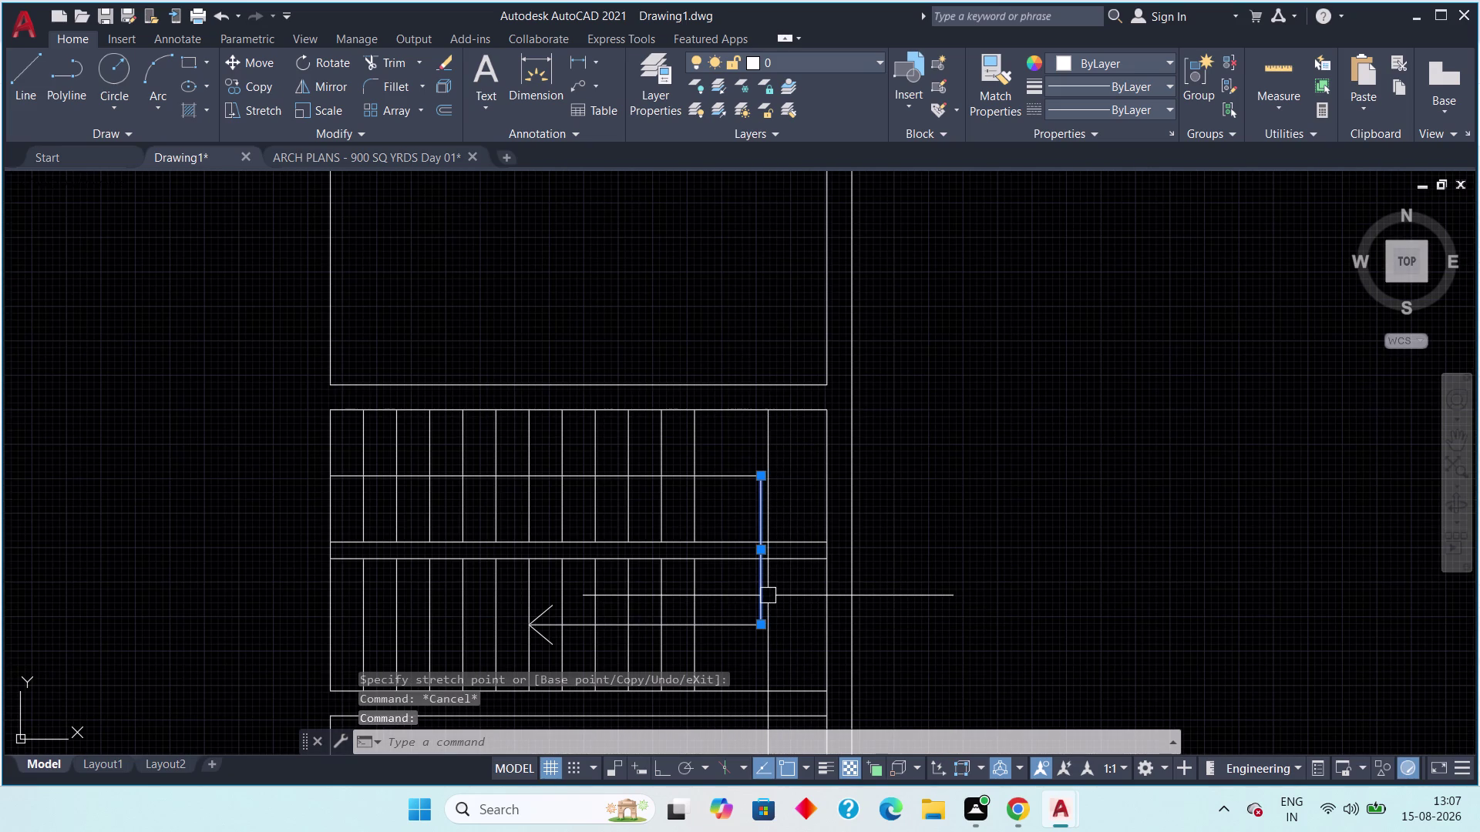
key(Escape)
click(723, 479)
key(Escape)
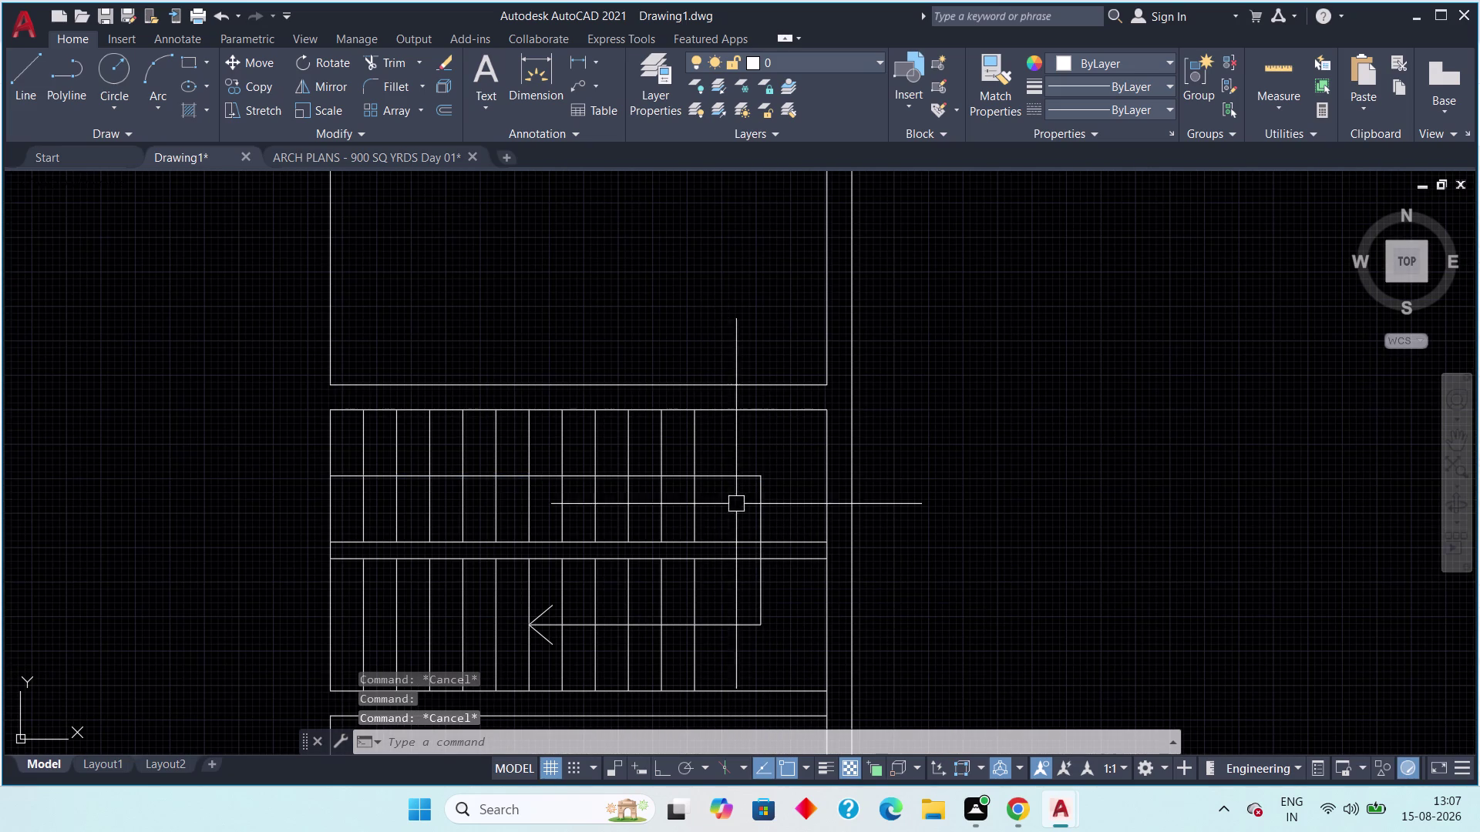
scroll(up, 3)
click(771, 569)
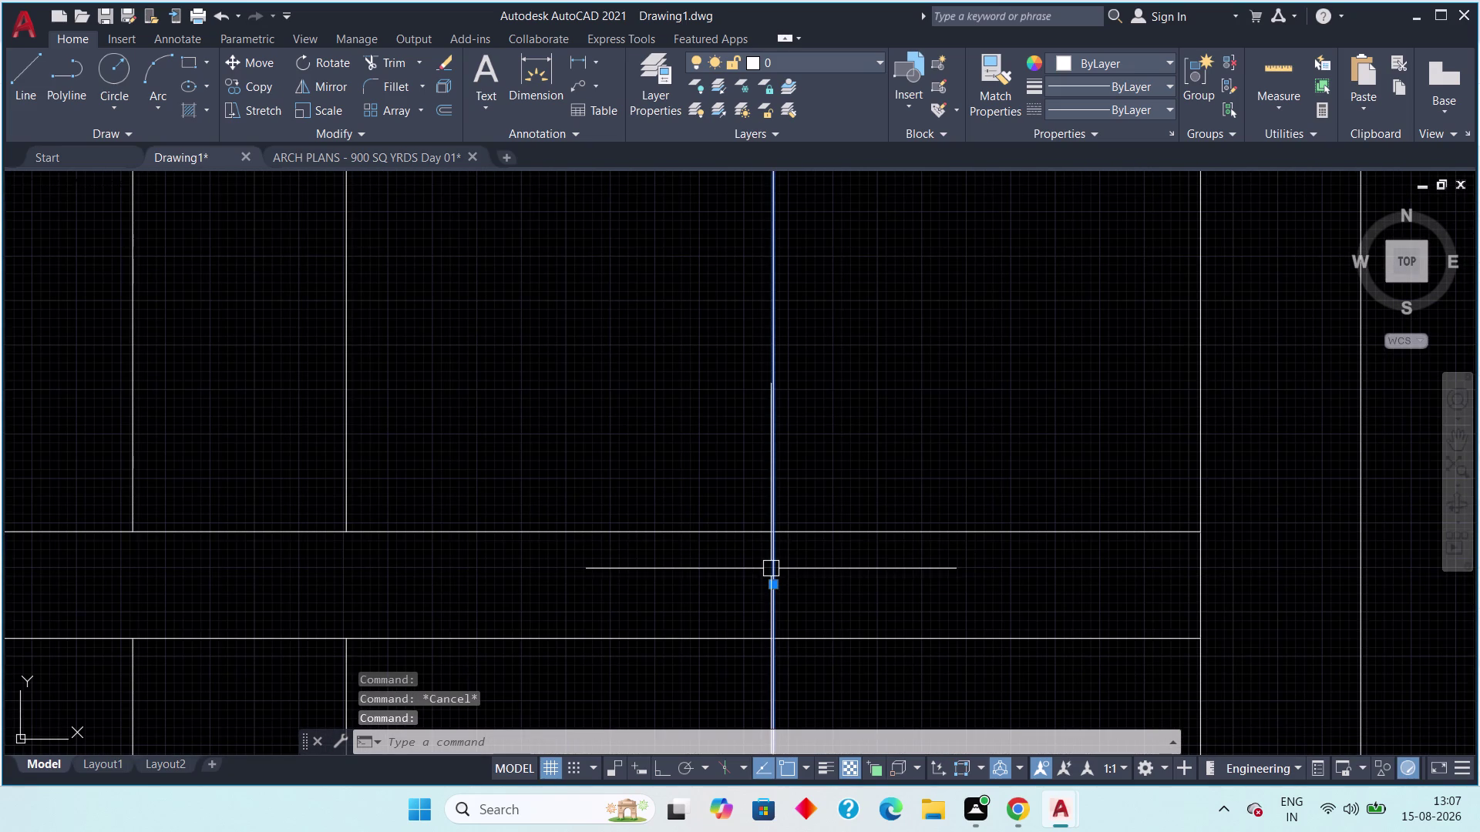
scroll(down, 3)
key(Escape)
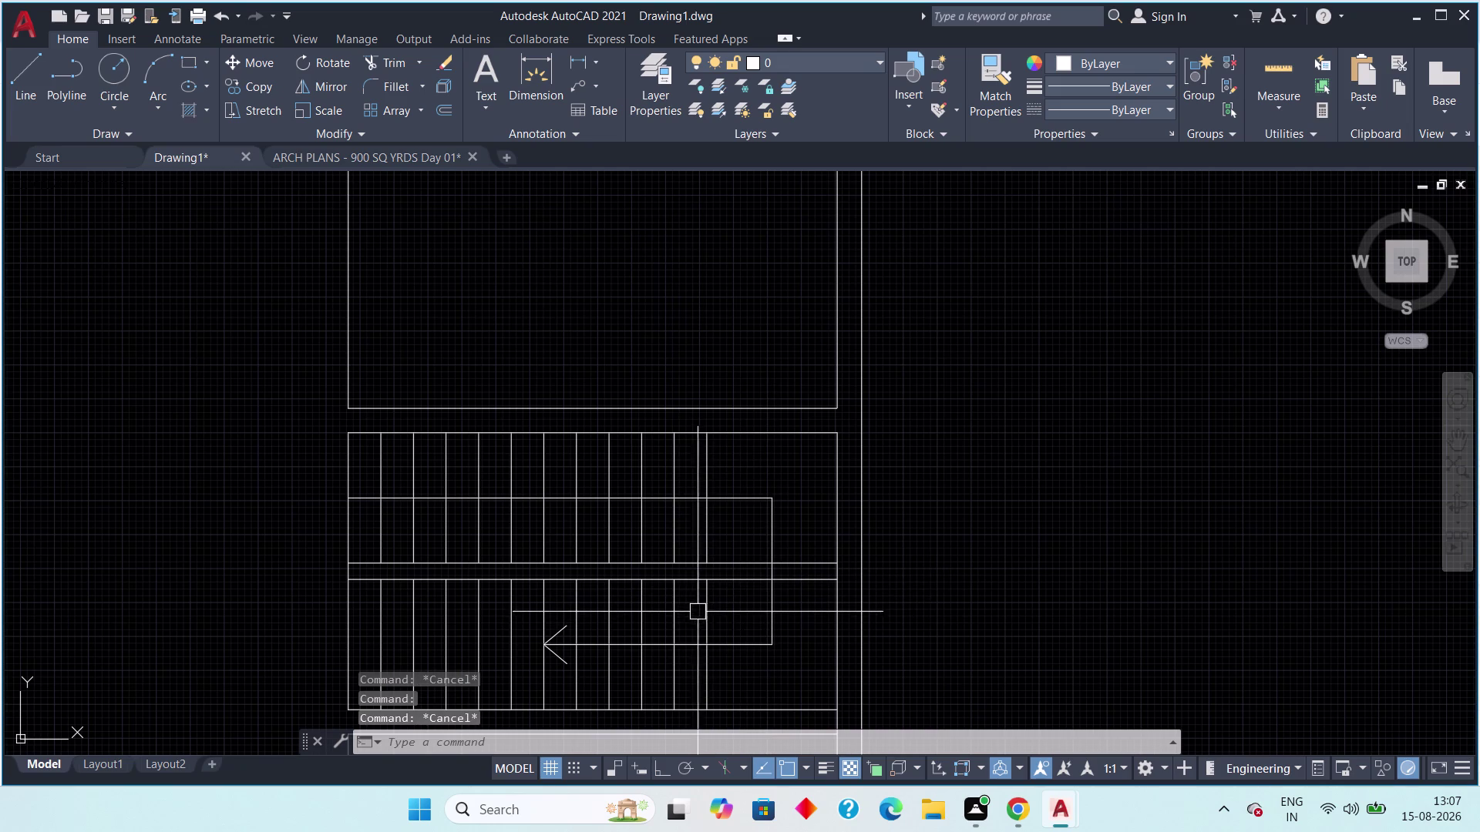
Center the whole cellar plan in view, then switch to the ARCH PLANS drawing.
scroll(down, 3)
middle_drag(772, 626, 787, 542)
scroll(down, 3)
scroll(down, 3)
middle_drag(489, 585, 502, 568)
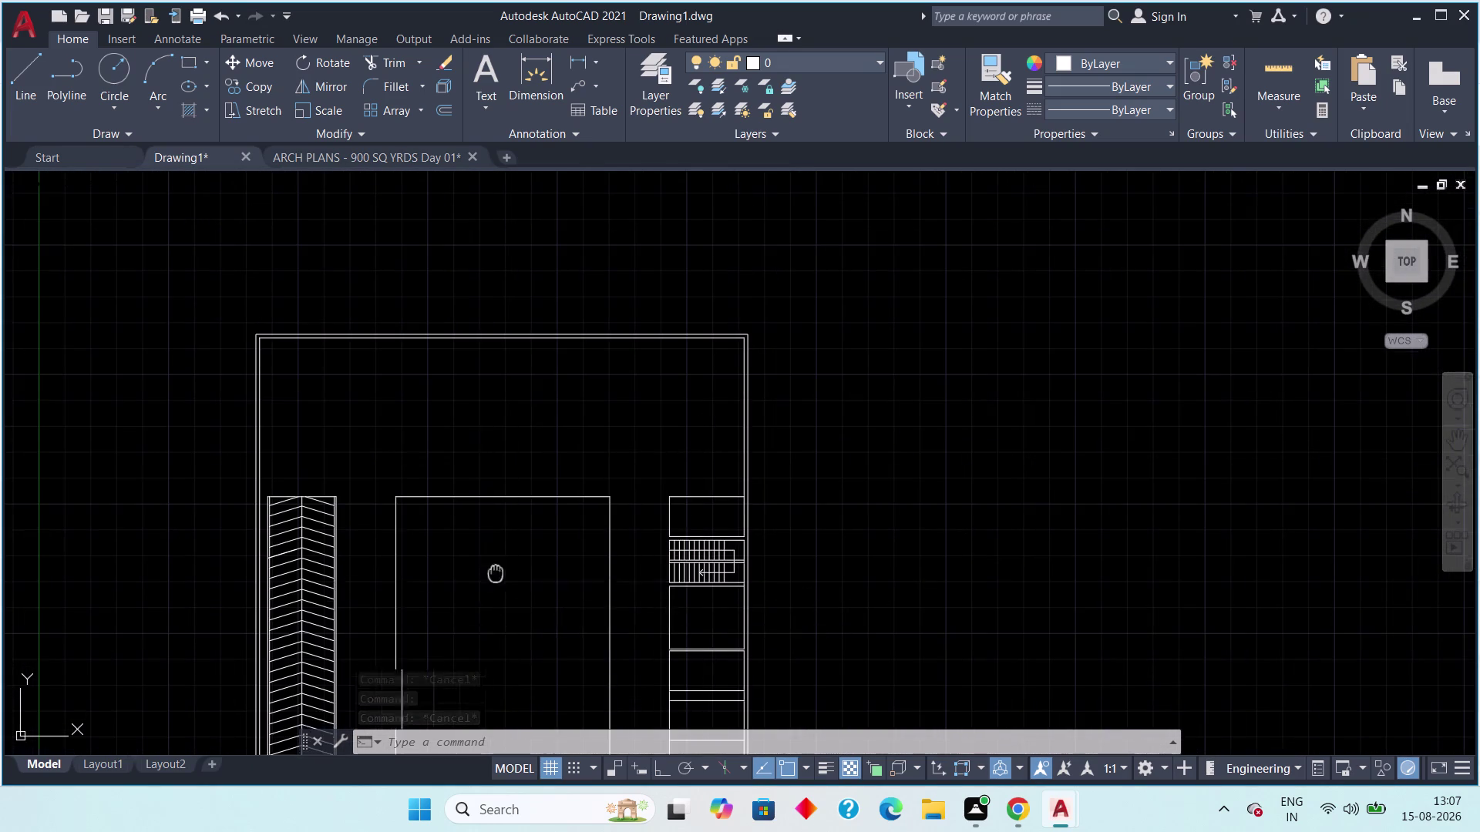
middle_drag(502, 567, 543, 514)
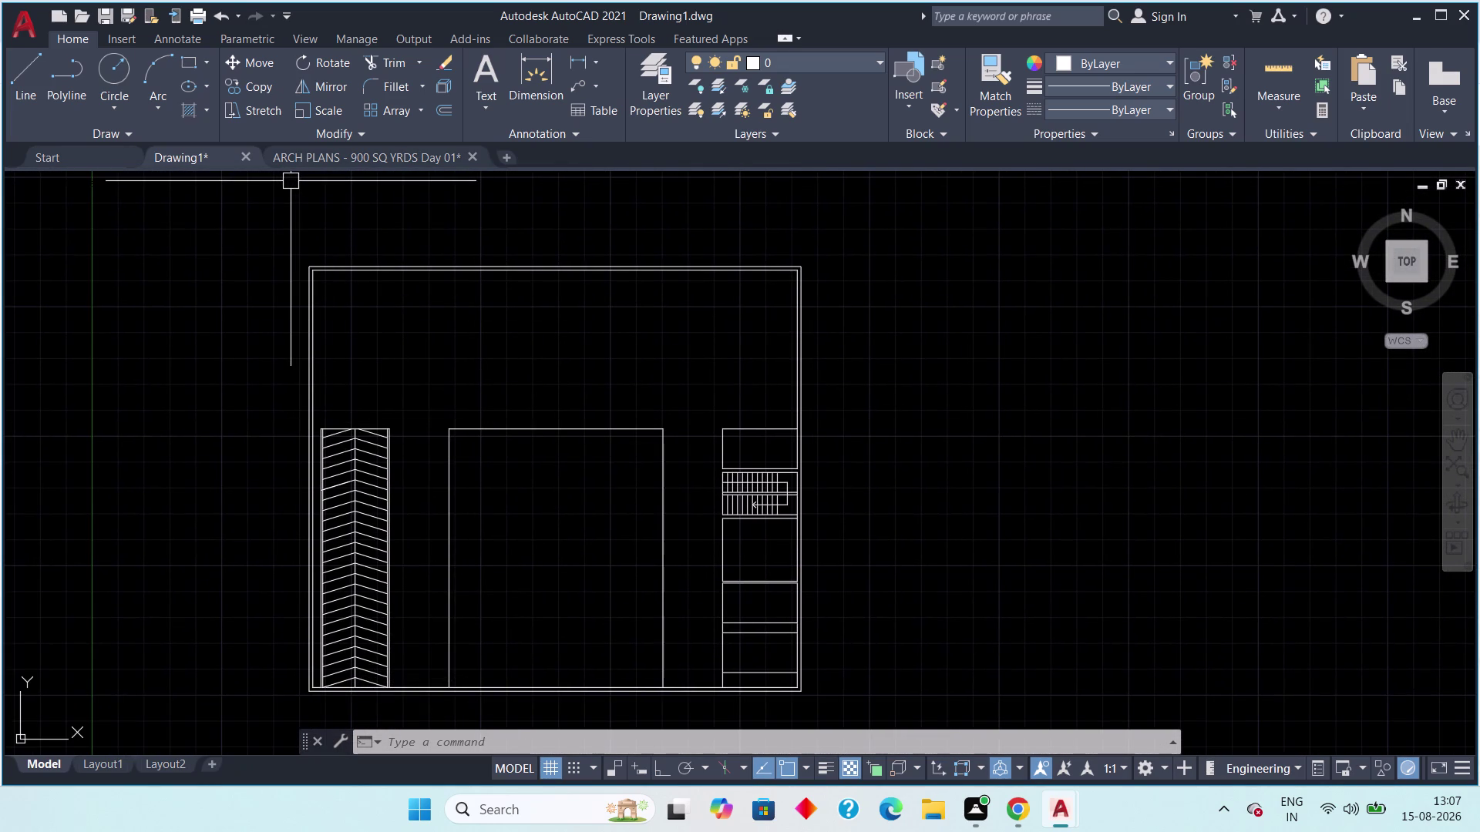
click(321, 149)
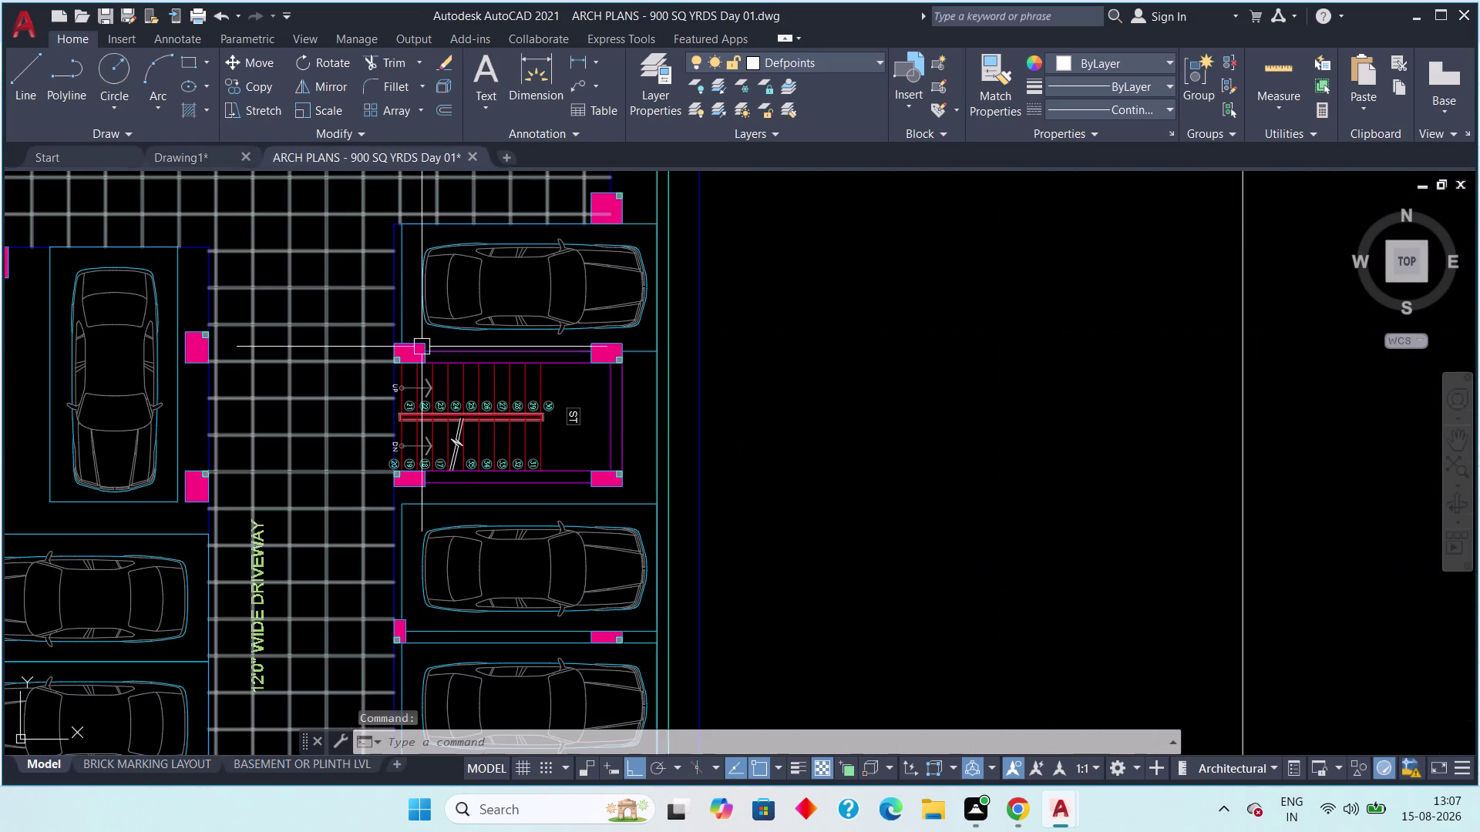
Pan to the lower parking bays of ARCH PLANS and start a linear dimension.
scroll(down, 3)
middle_drag(355, 389, 654, 347)
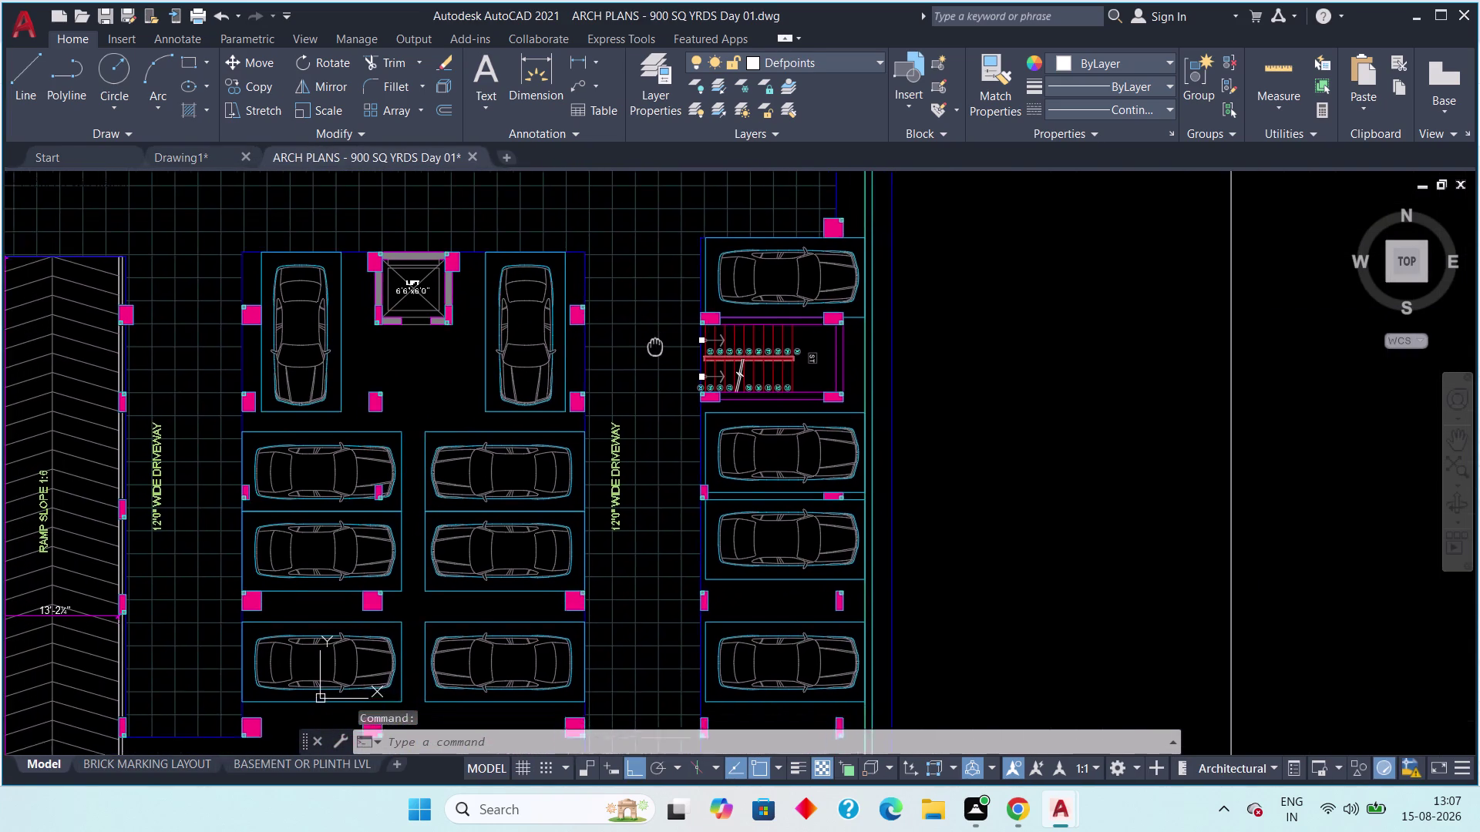
middle_drag(654, 347, 689, 242)
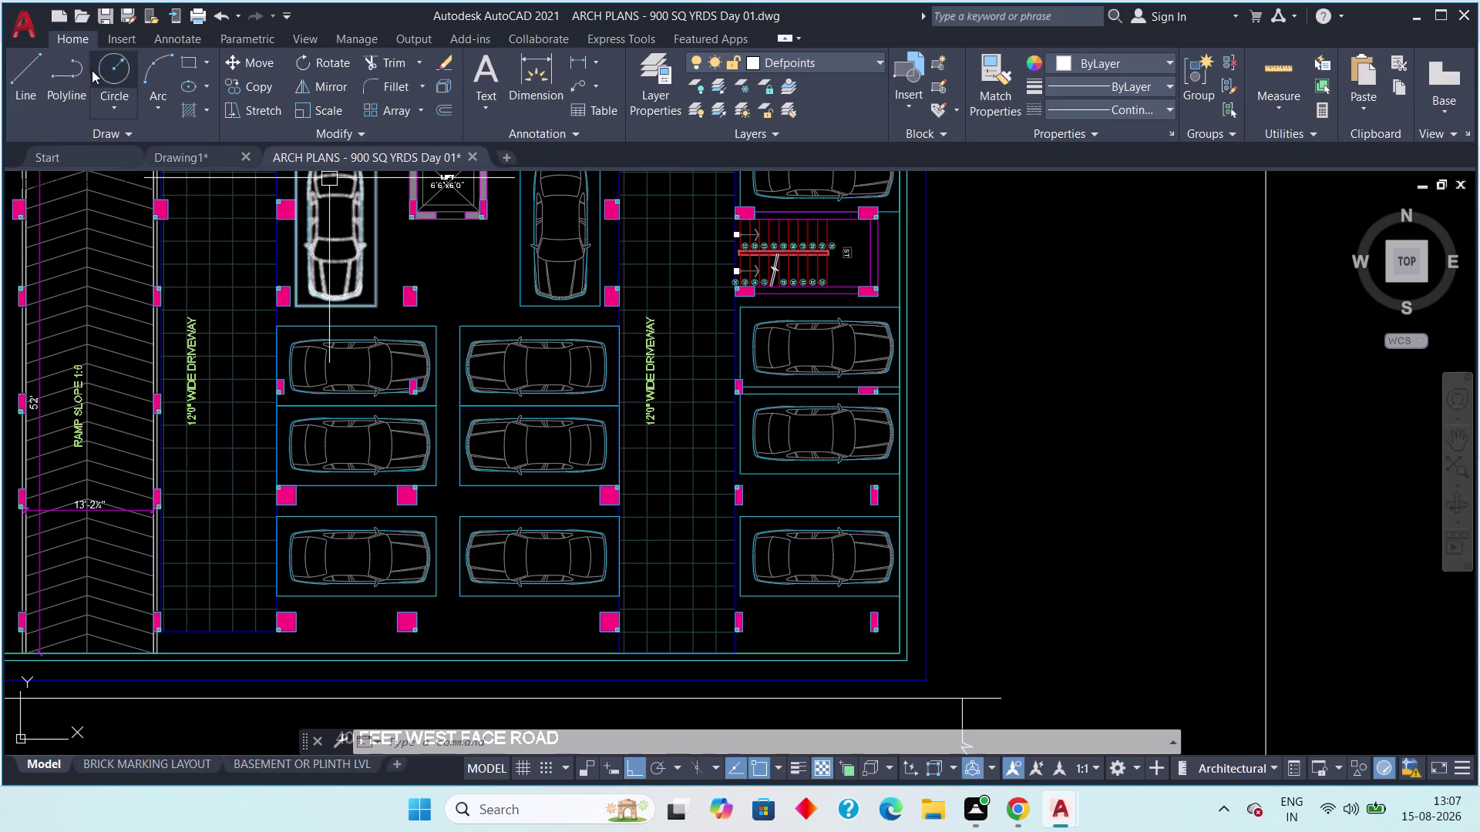
click(582, 59)
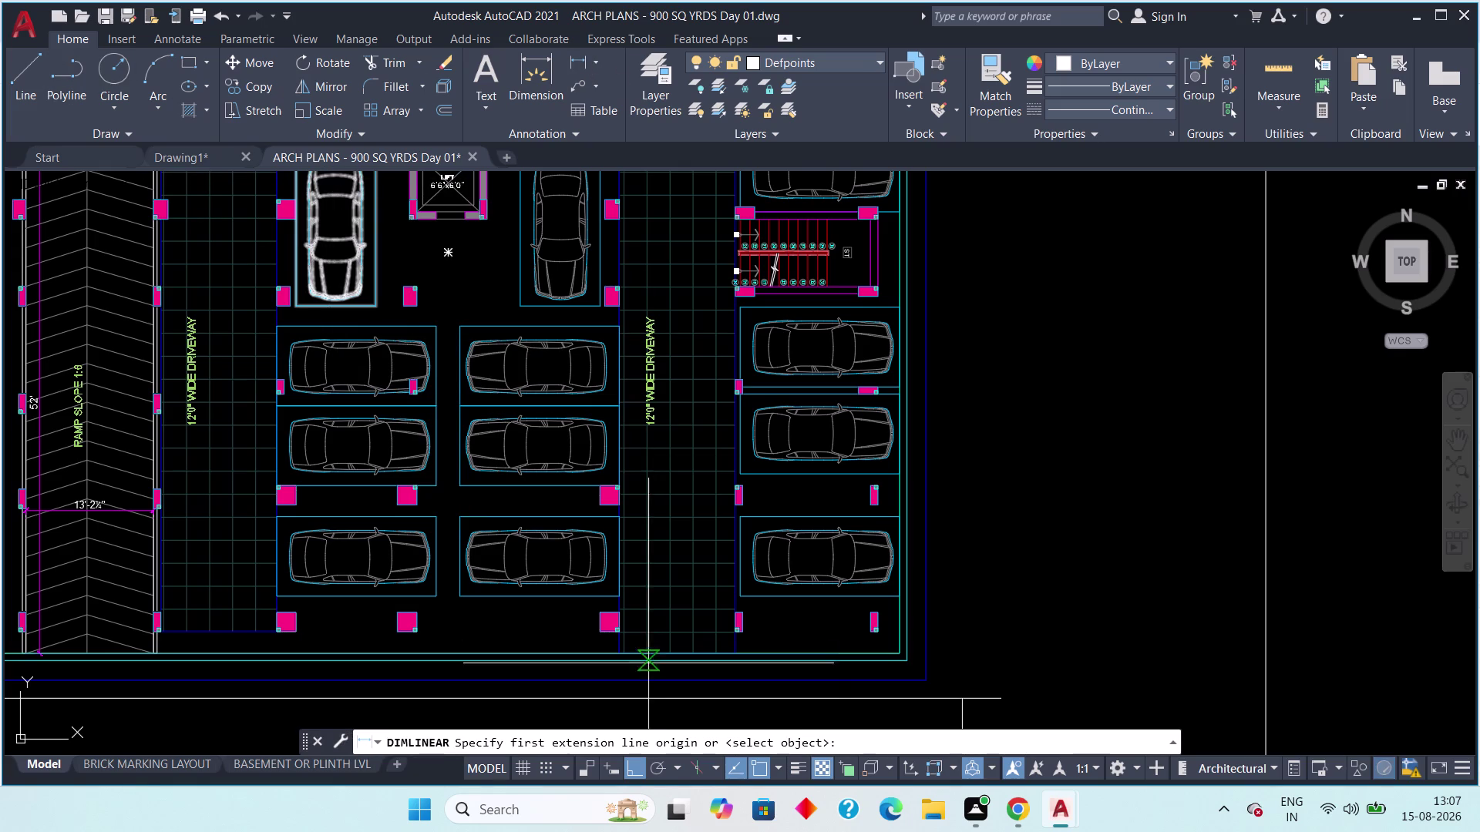
Measure upward from a column corner, then cancel without placing the dimension.
scroll(up, 3)
click(616, 542)
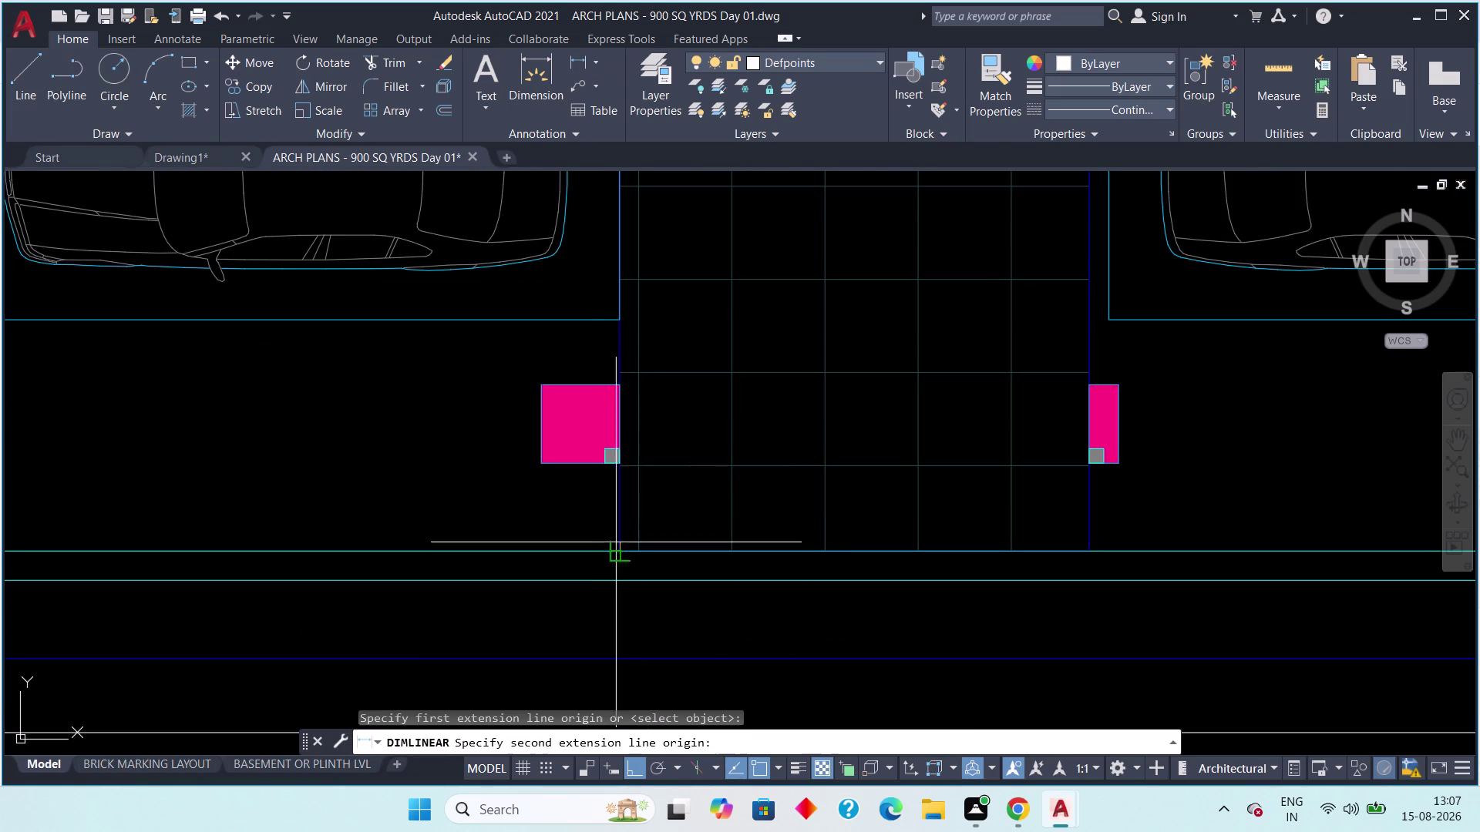
click(617, 321)
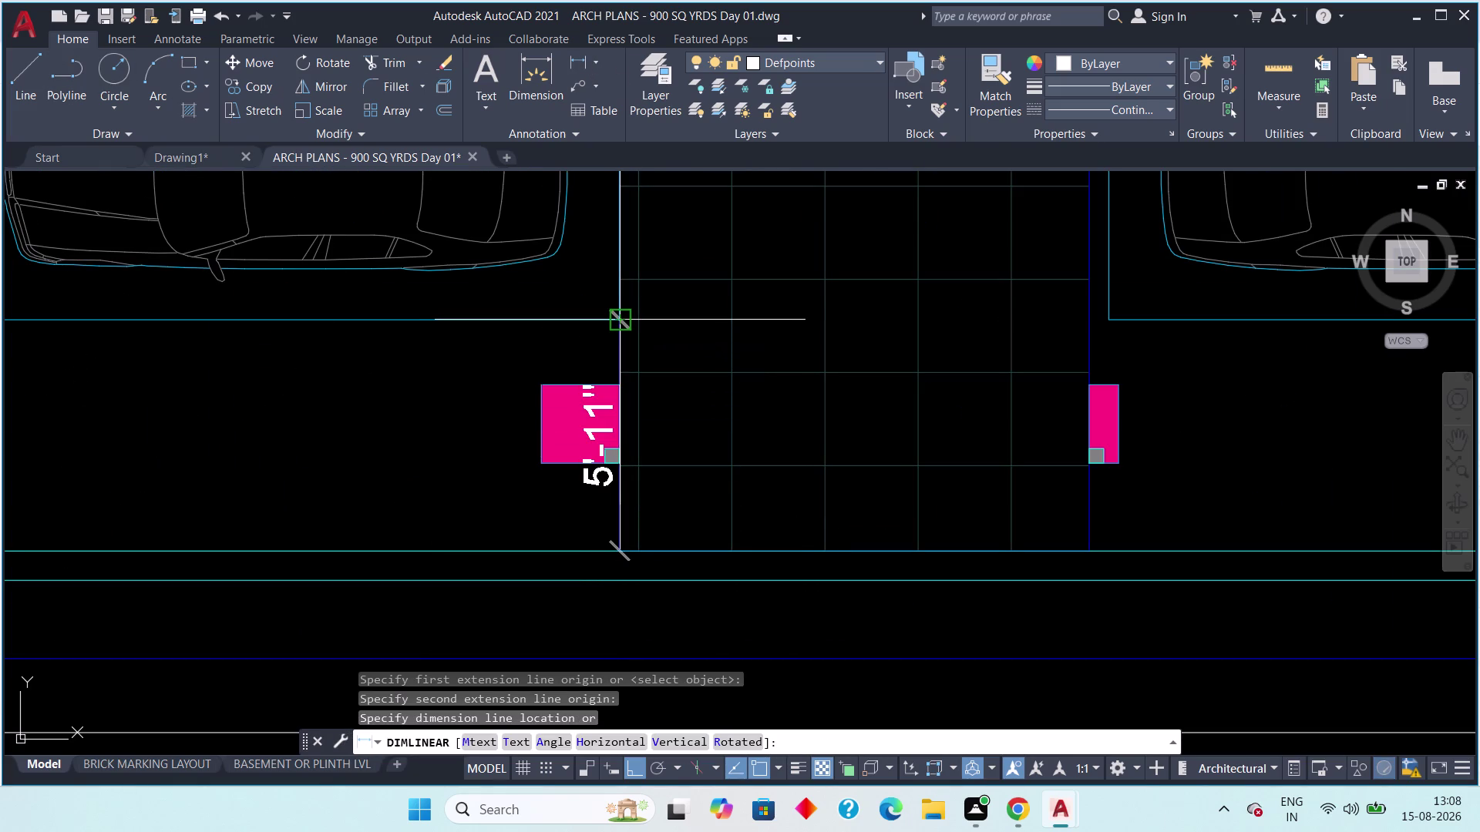
middle_drag(617, 321, 606, 402)
scroll(down, 3)
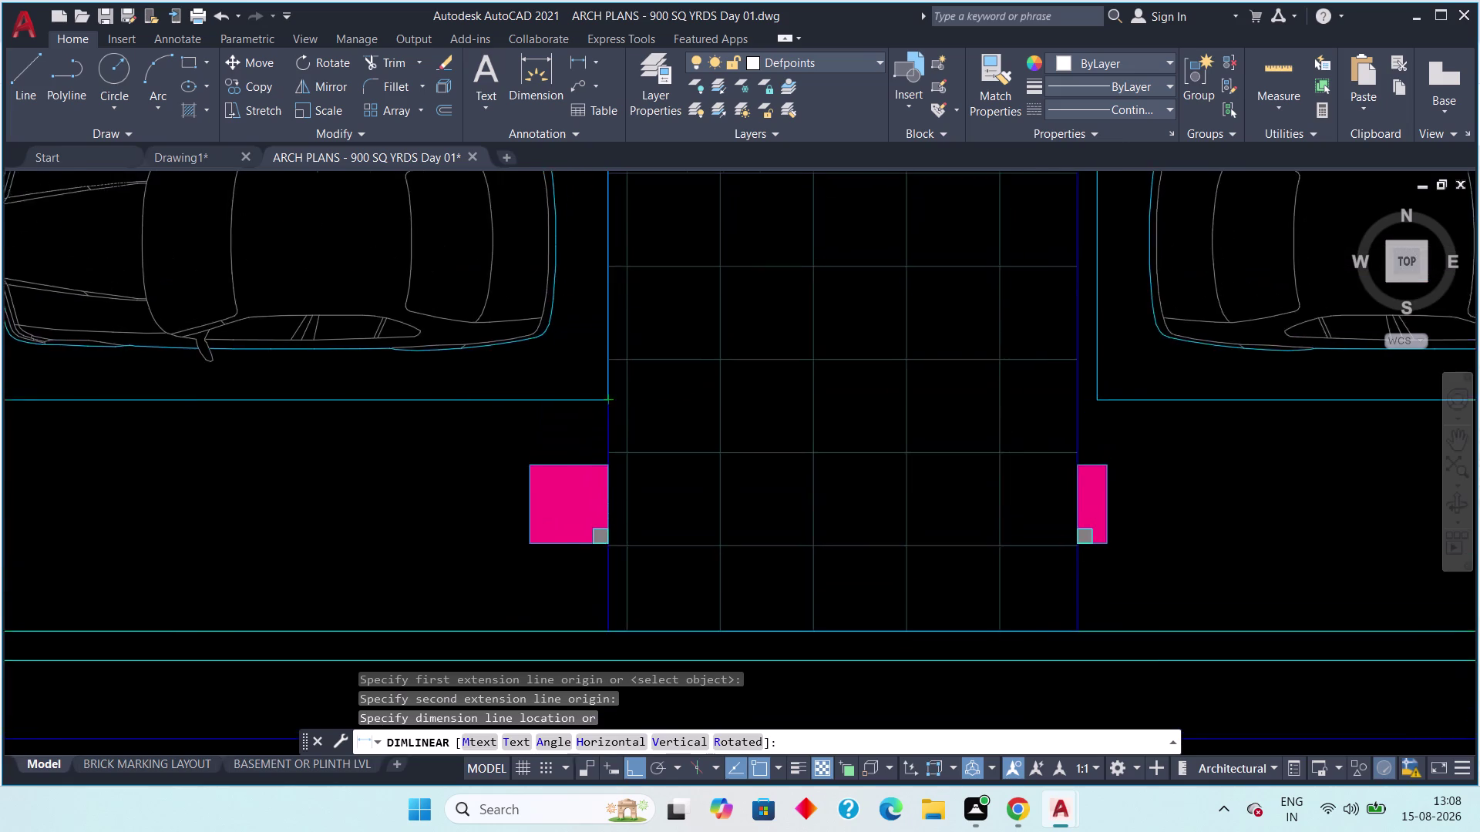
middle_drag(607, 414, 589, 442)
scroll(down, 3)
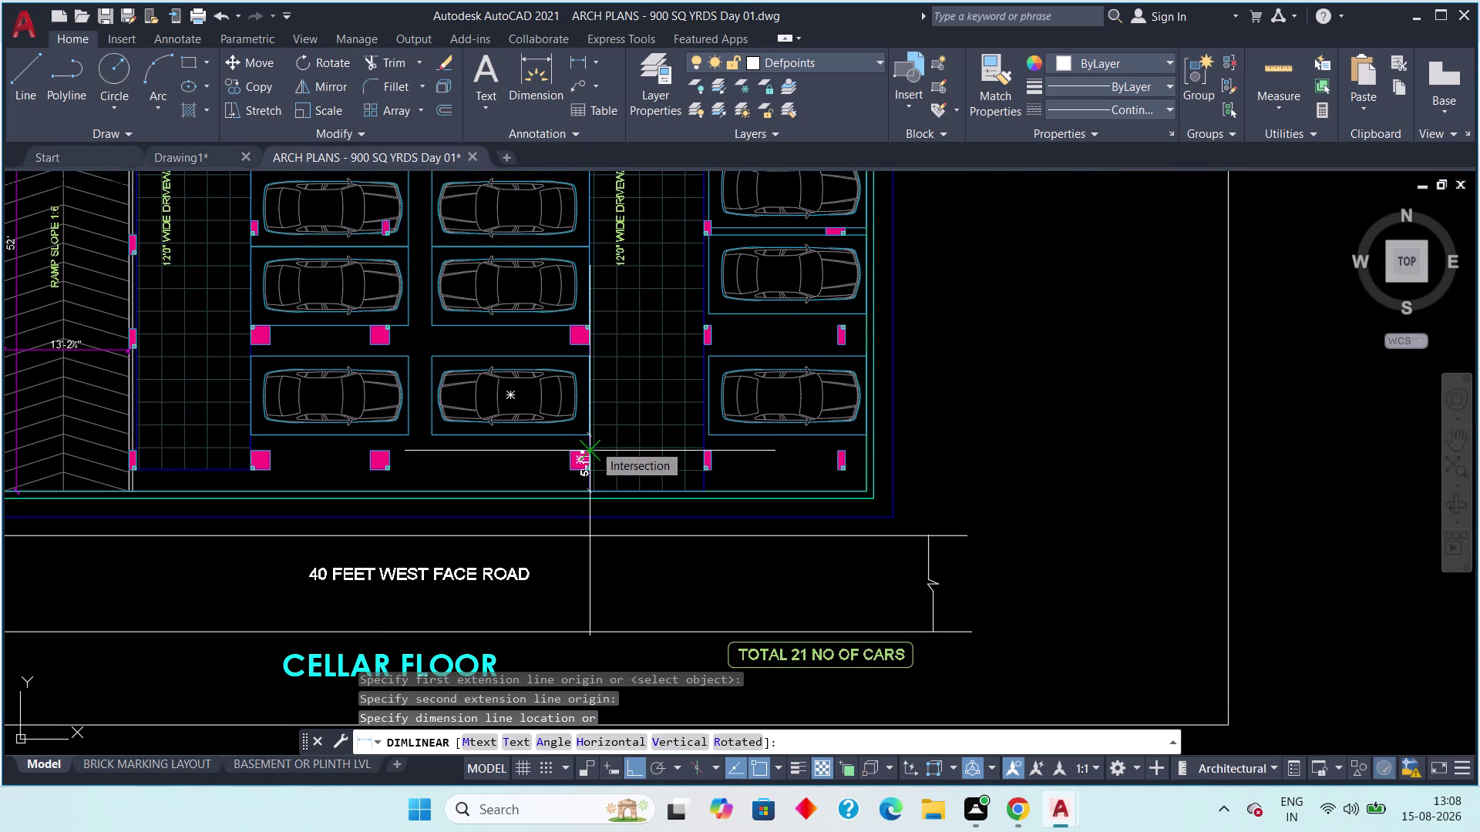
key(Escape)
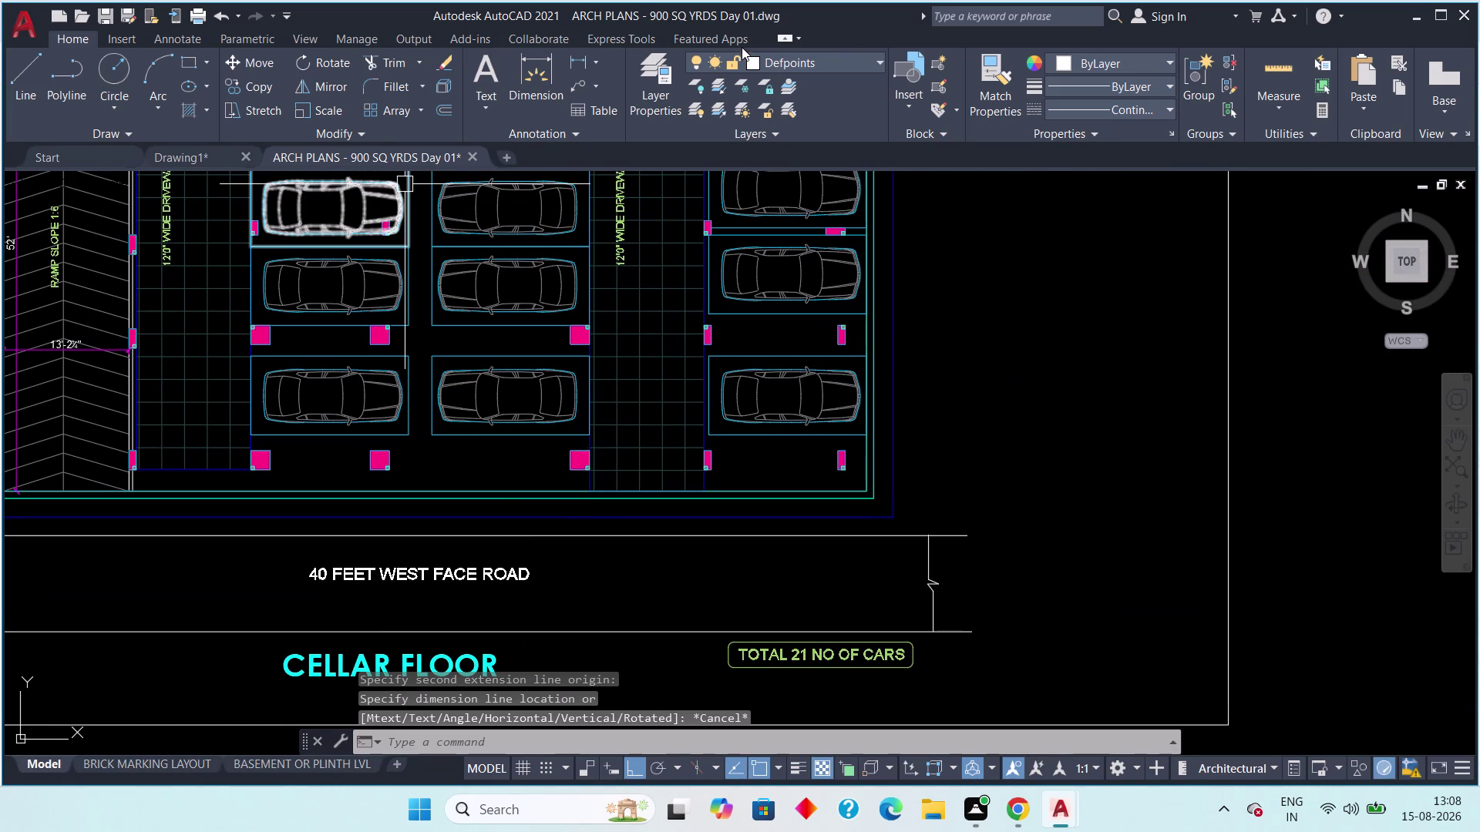
Take two more linear measurements near the columns, cancelling both.
click(577, 58)
click(588, 434)
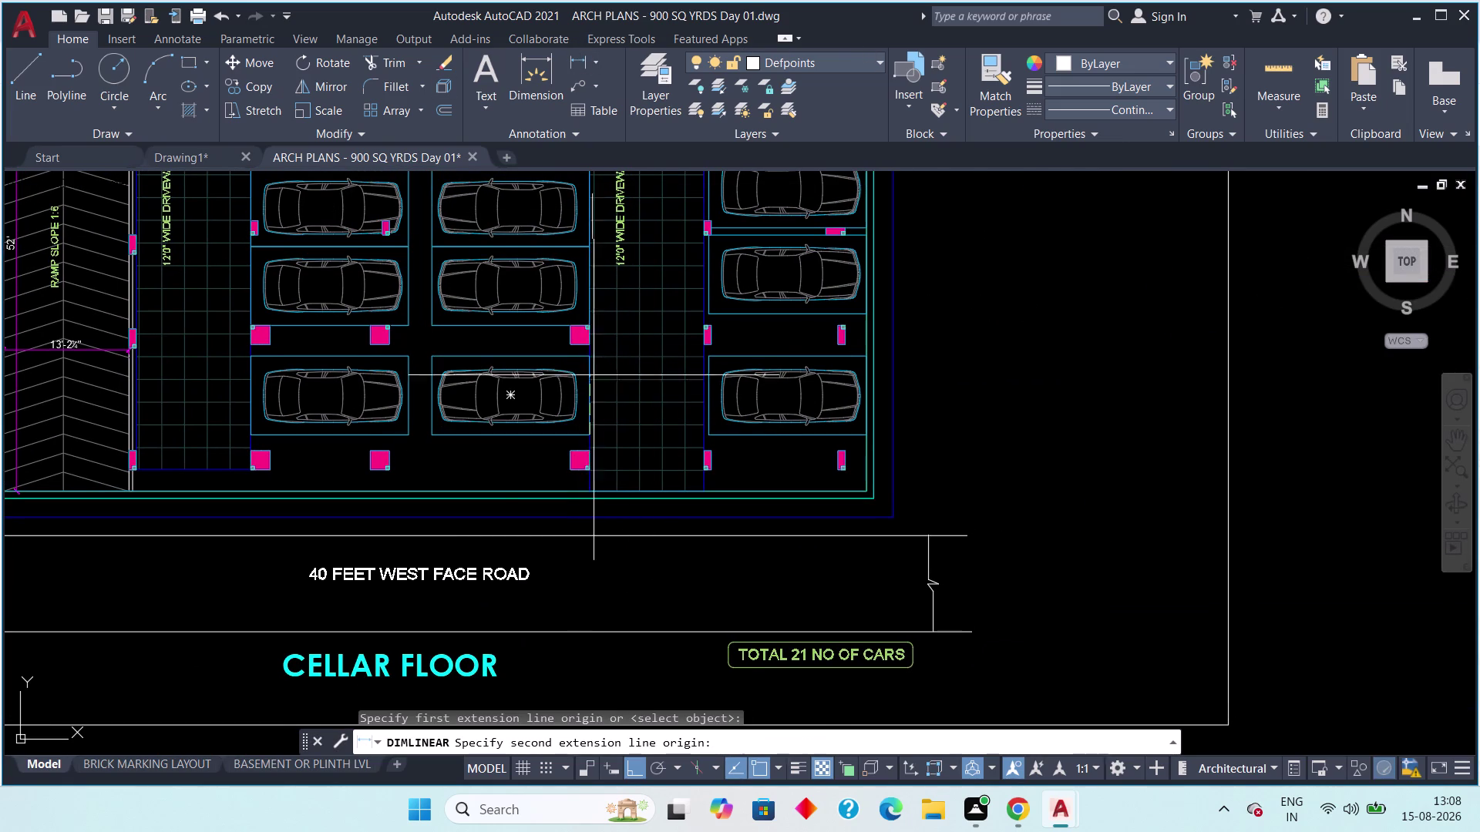
click(594, 362)
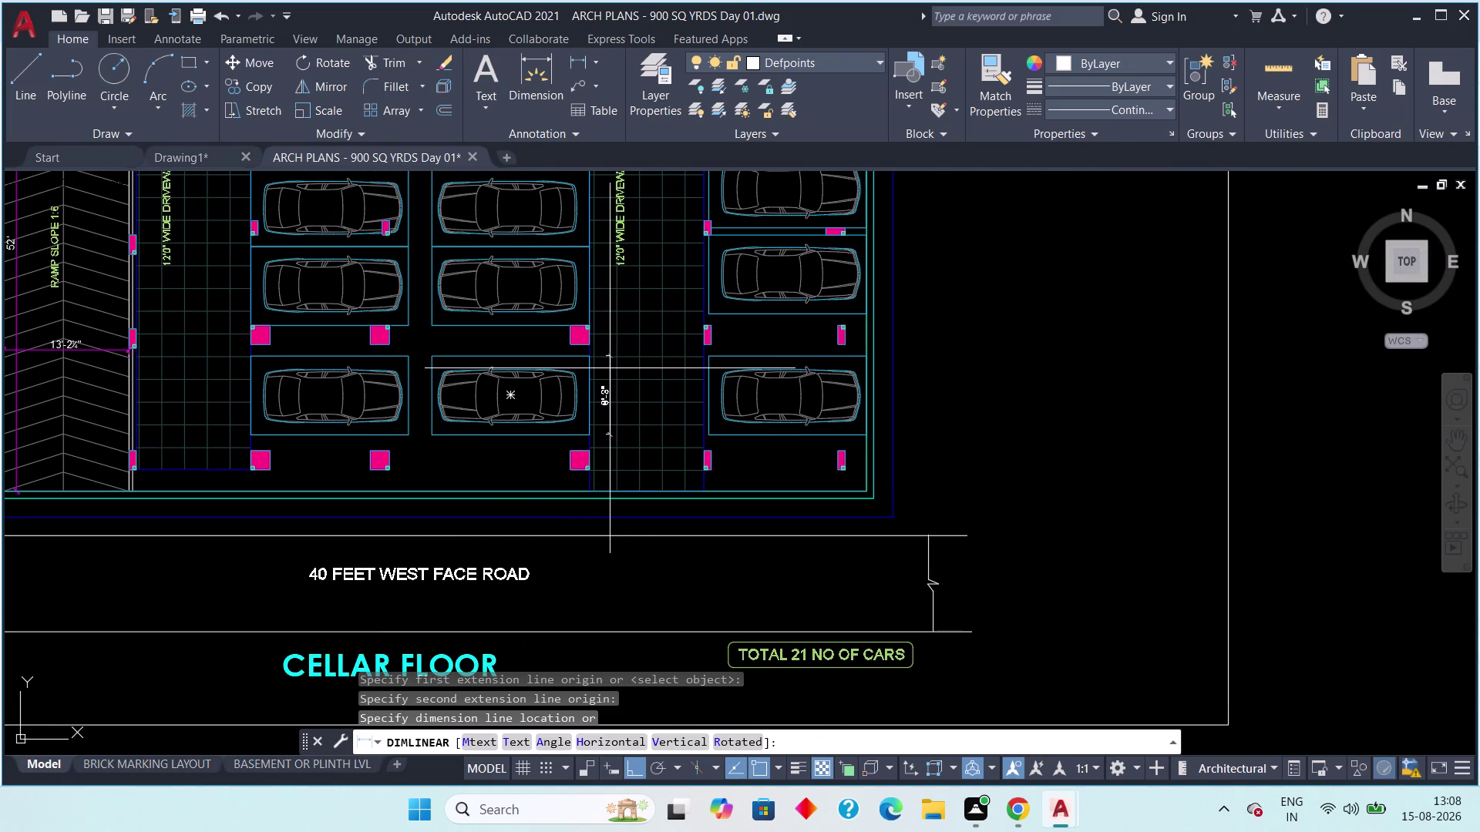
key(Escape)
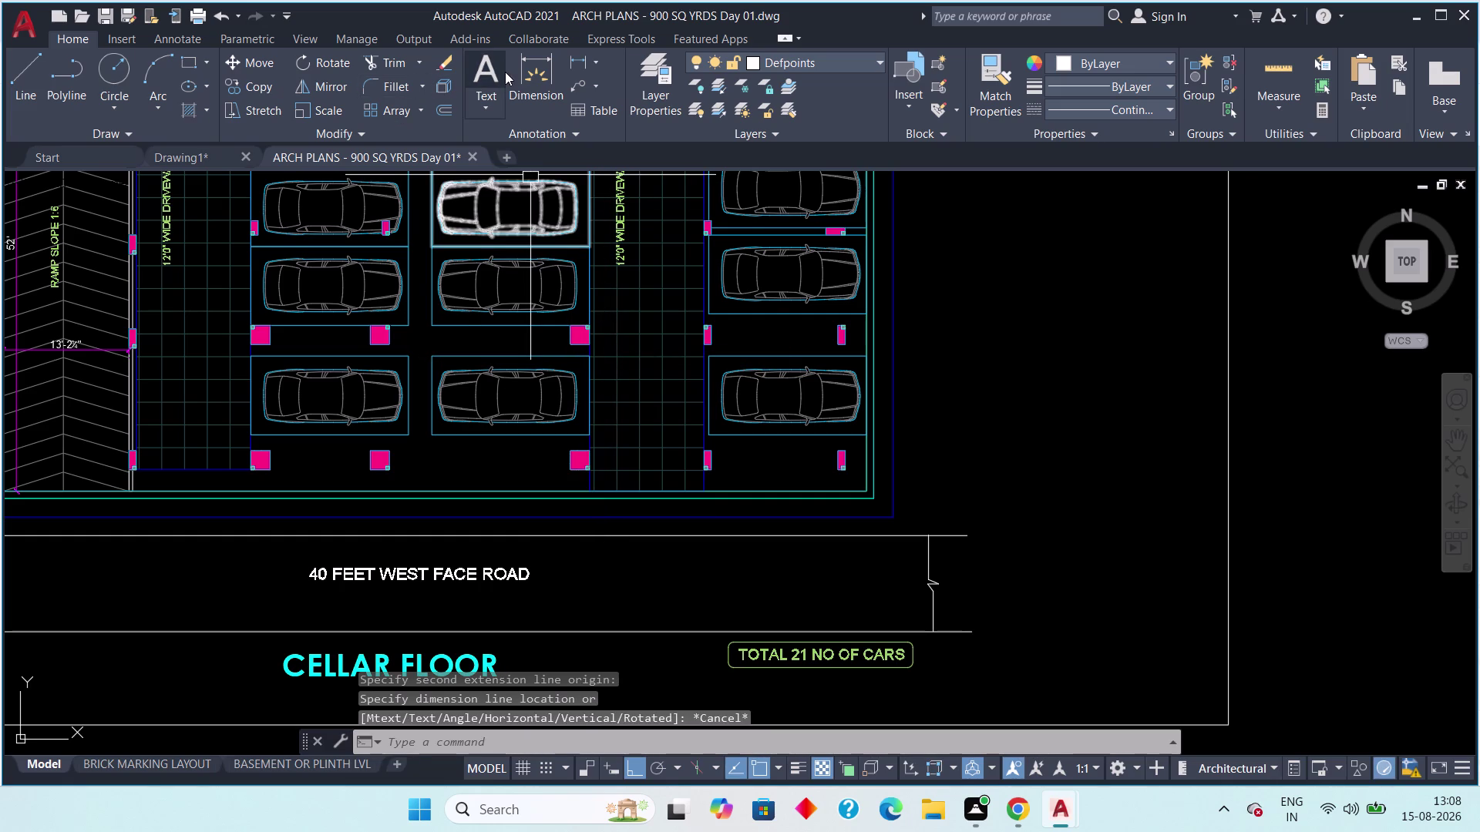
click(579, 56)
scroll(up, 3)
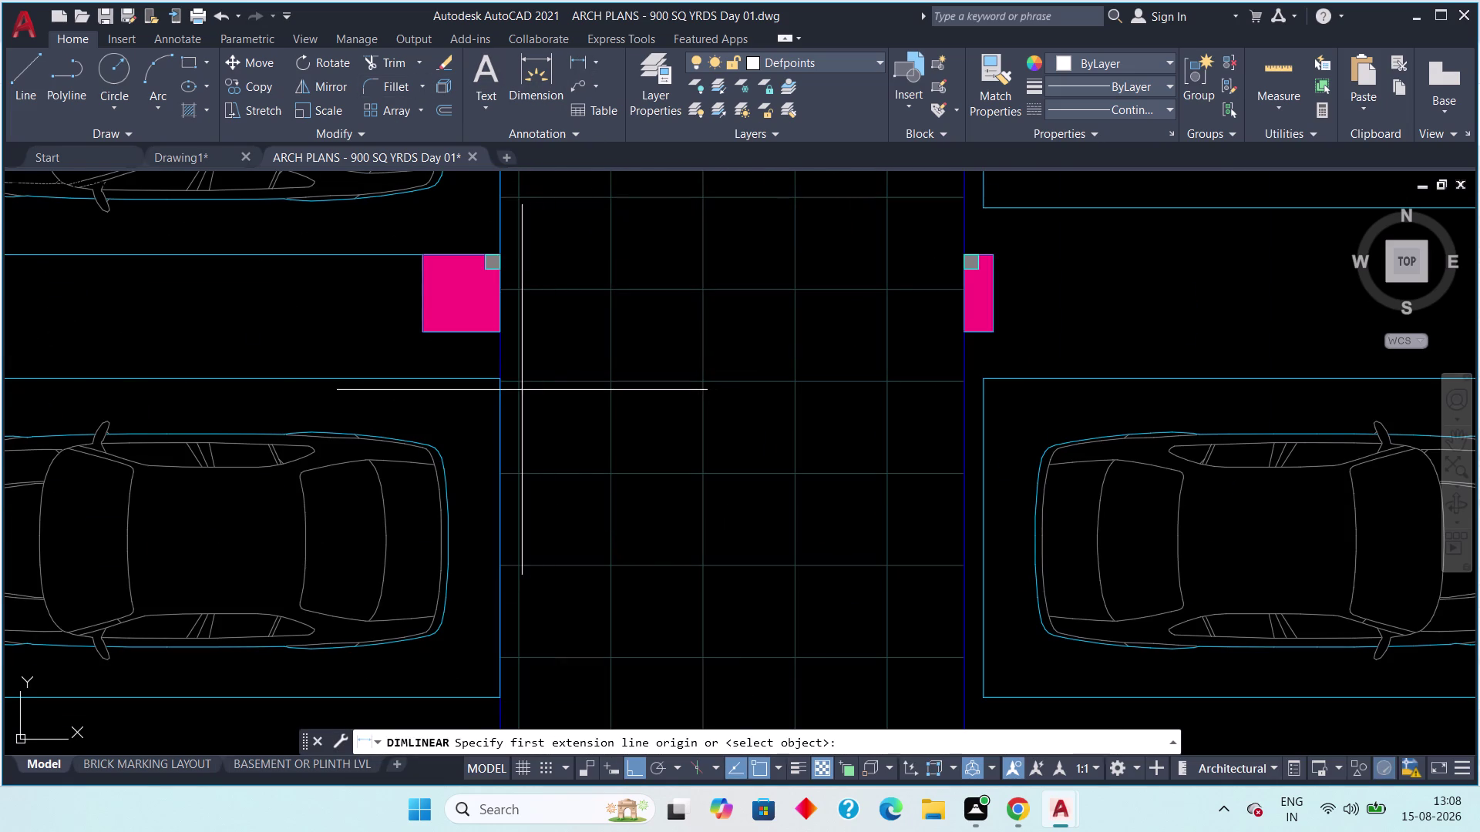
click(497, 380)
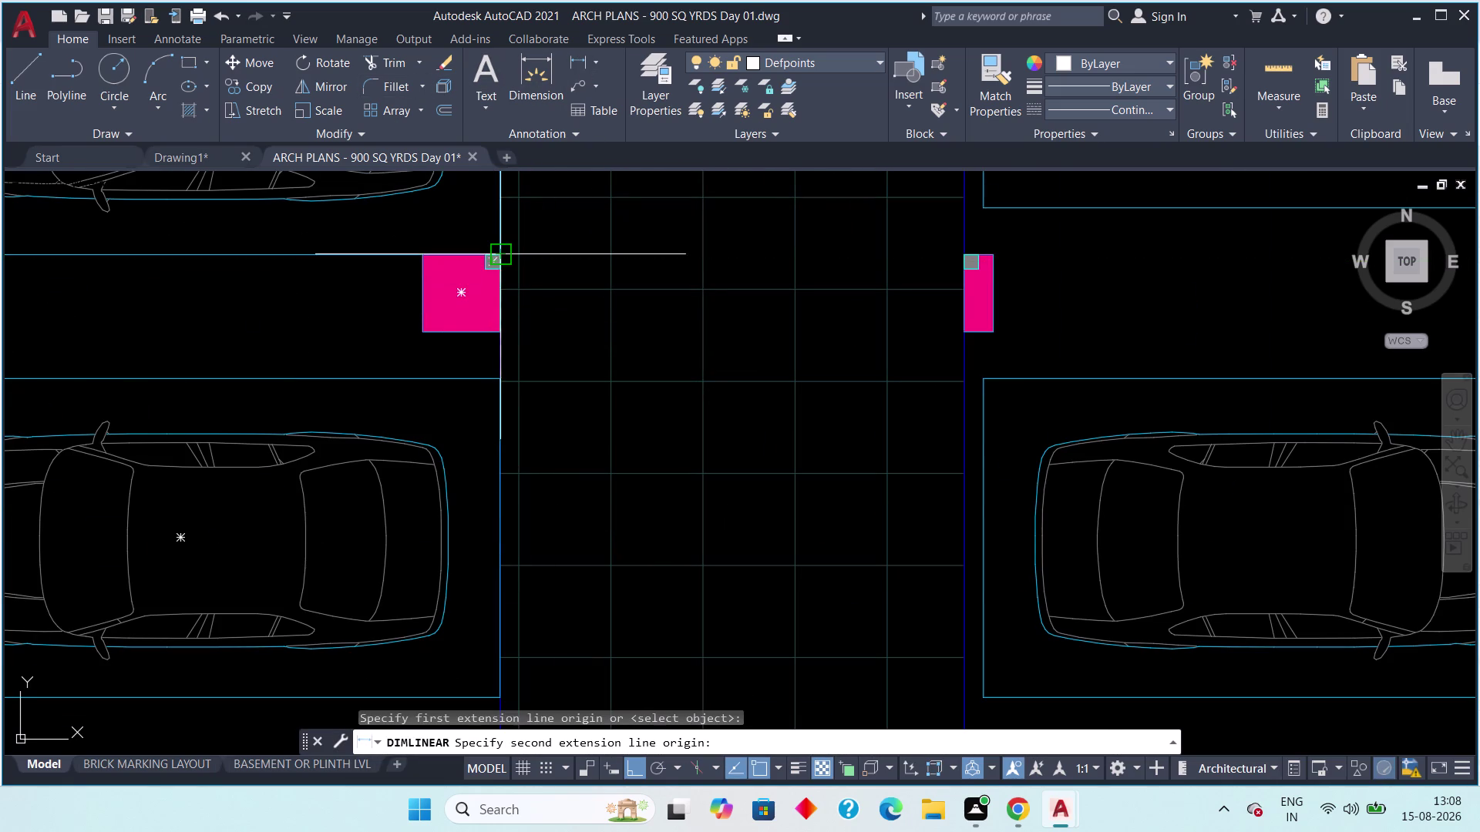
click(504, 256)
key(Escape)
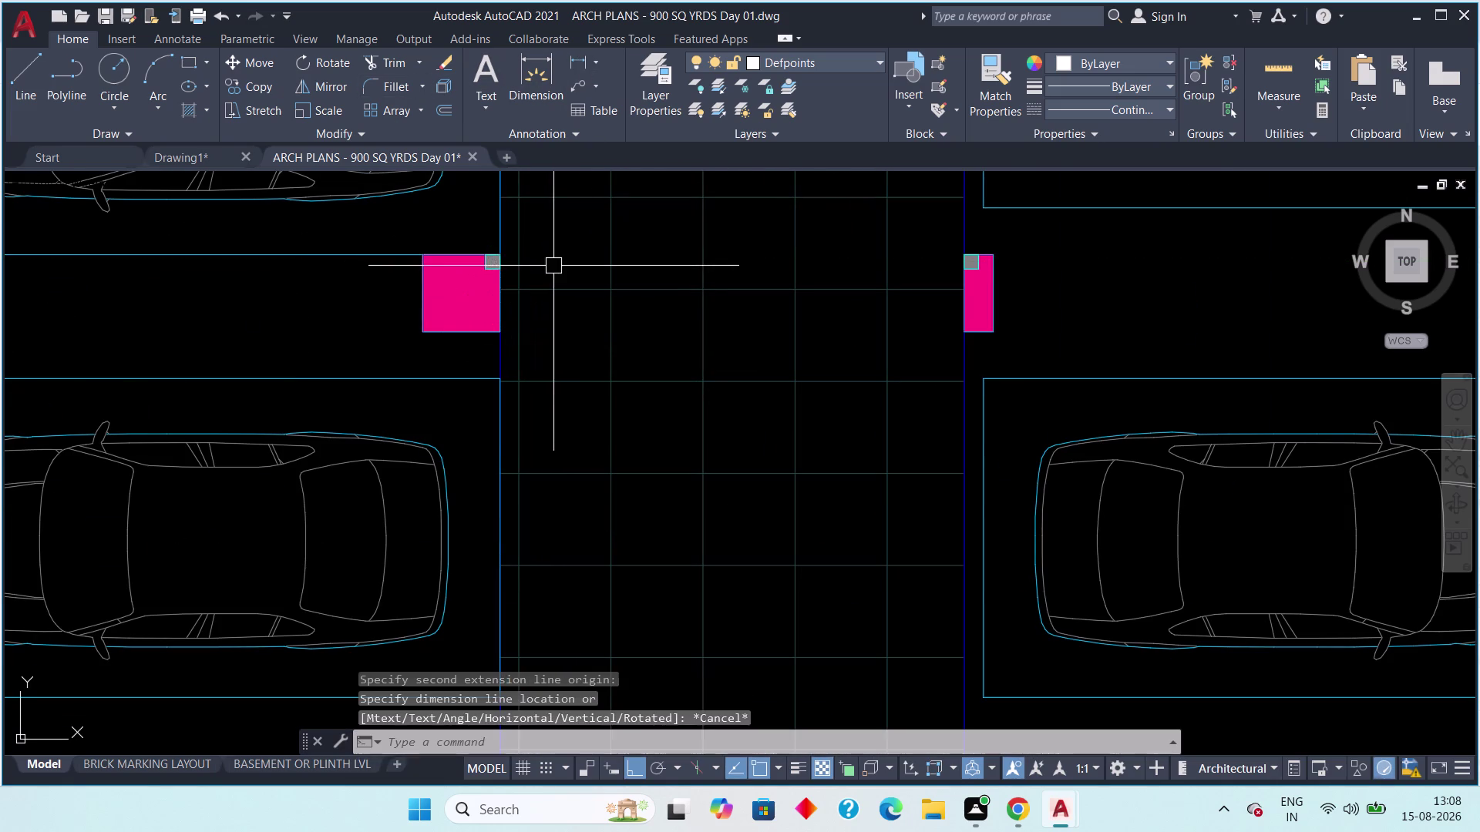
Pan to the road side of the layout and return to Drawing1.
scroll(down, 3)
middle_drag(572, 310, 642, 351)
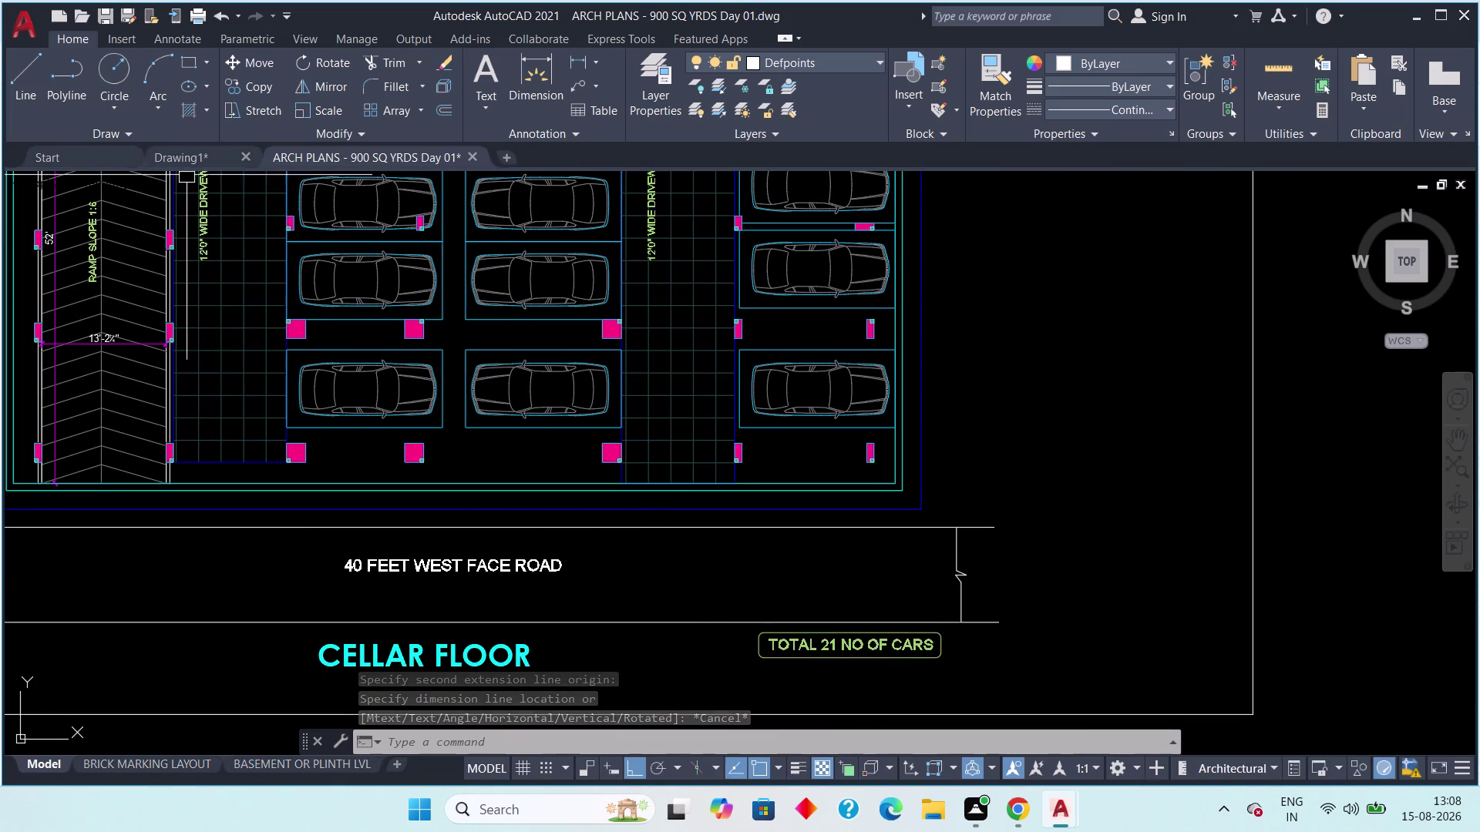
click(185, 155)
key(Escape)
Offset the central bay's bottom line 6' upward.
middle_drag(476, 515, 475, 388)
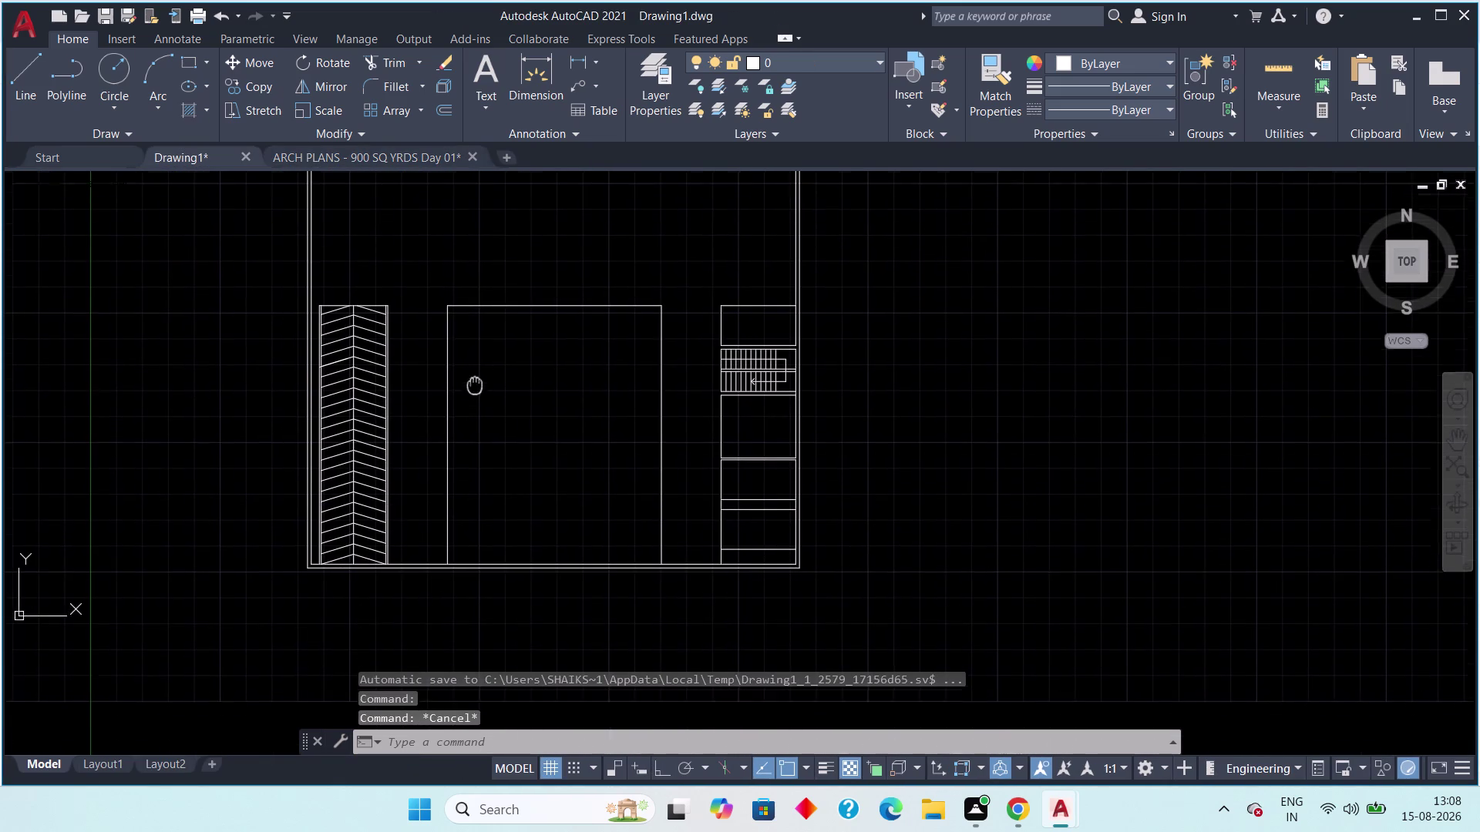
middle_drag(474, 387, 475, 380)
scroll(up, 3)
middle_drag(499, 507, 515, 368)
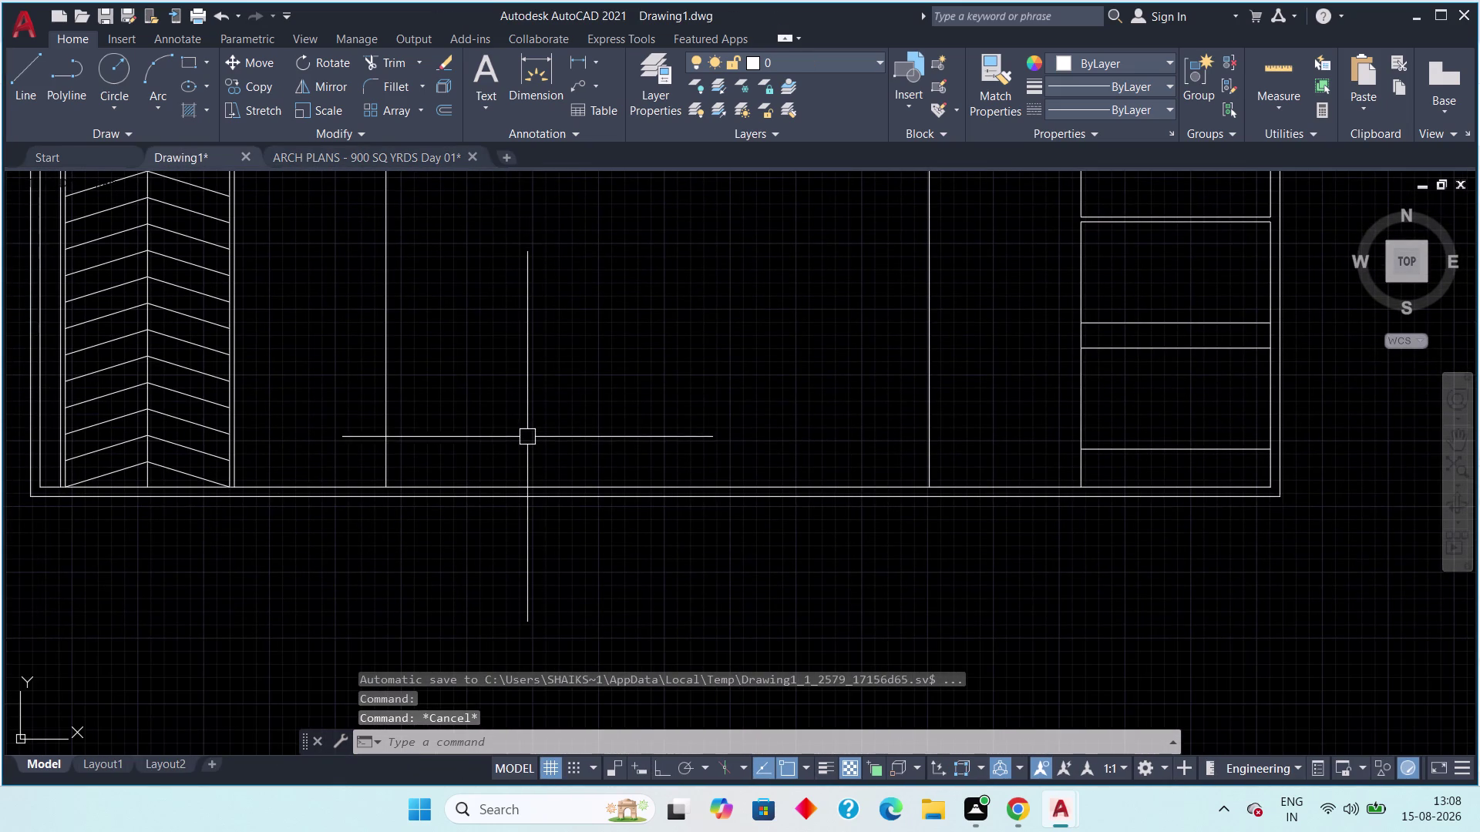
scroll(up, 3)
middle_drag(523, 446, 559, 377)
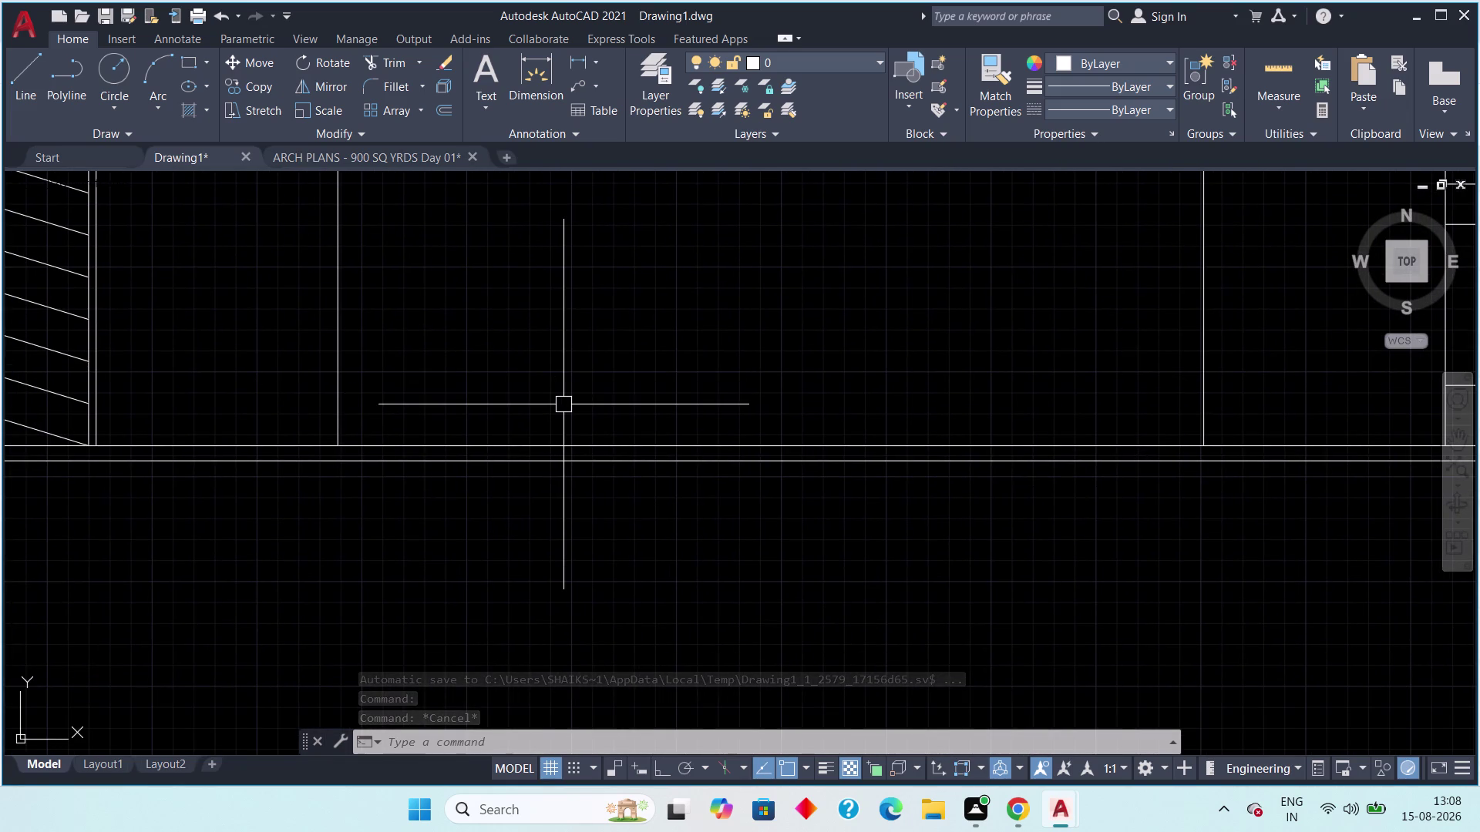
text(of)
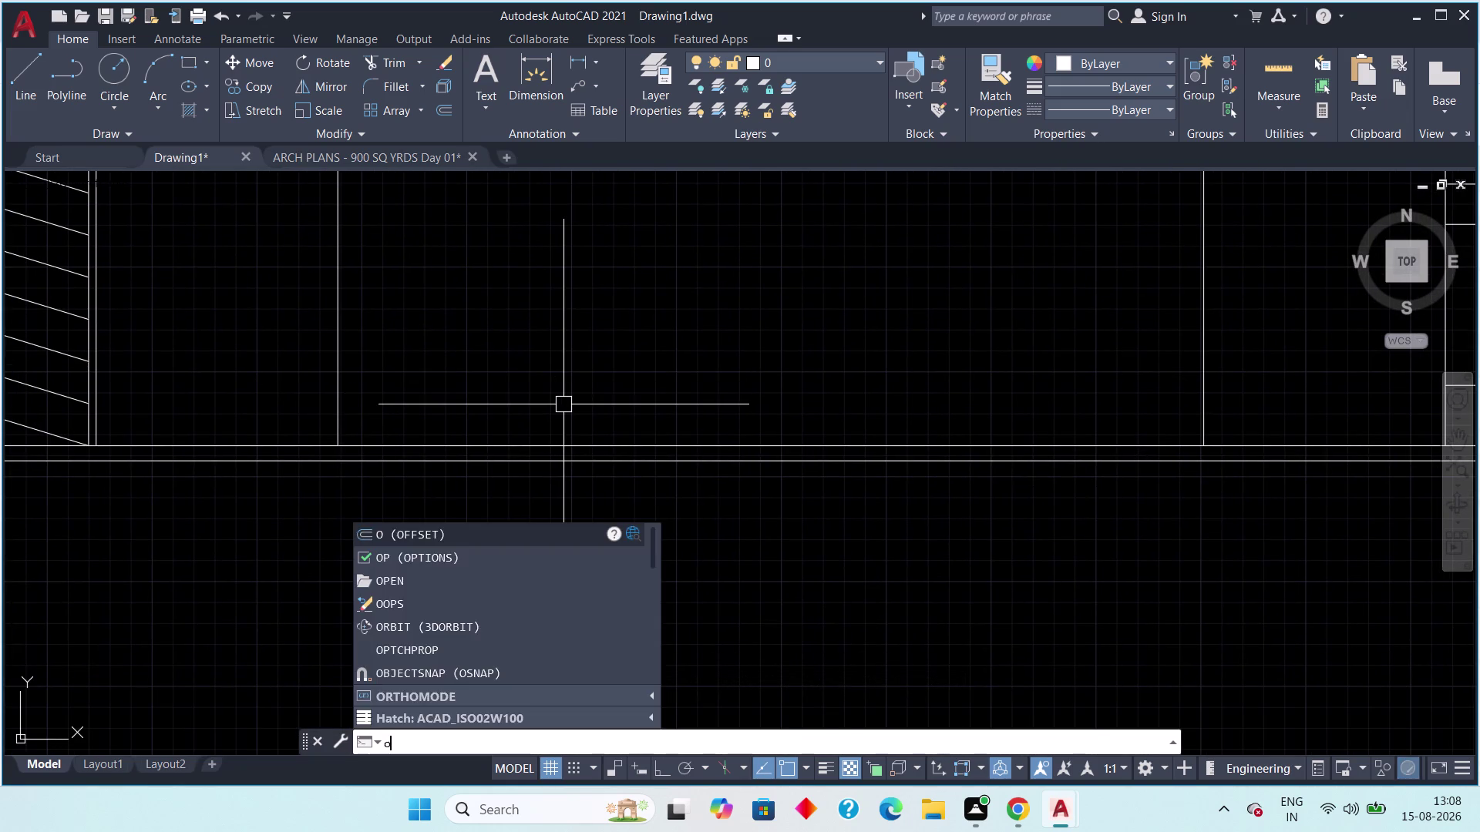
text(f)
key(space)
text(6)
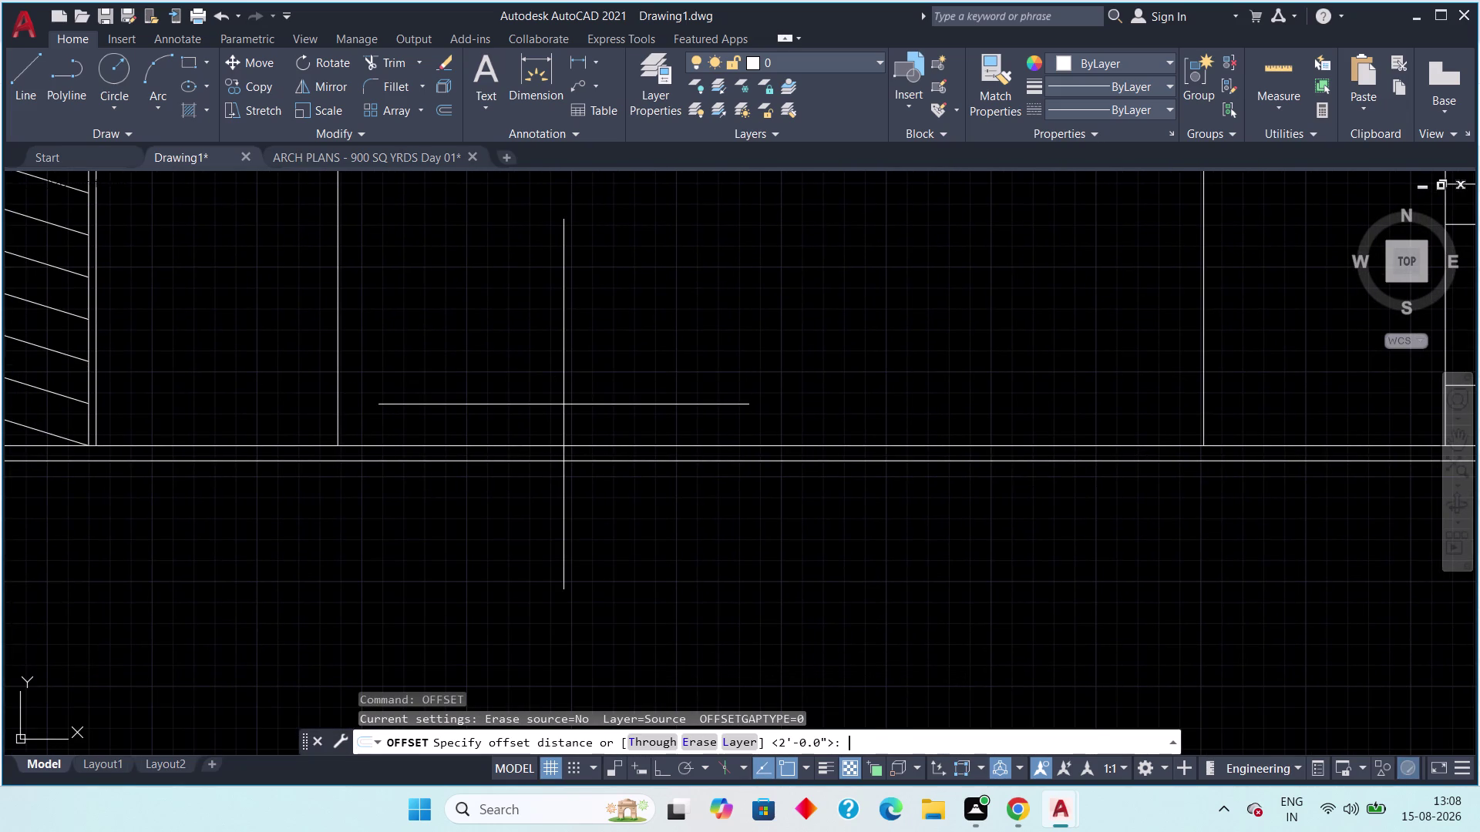
text(')
key(space)
click(609, 442)
click(604, 395)
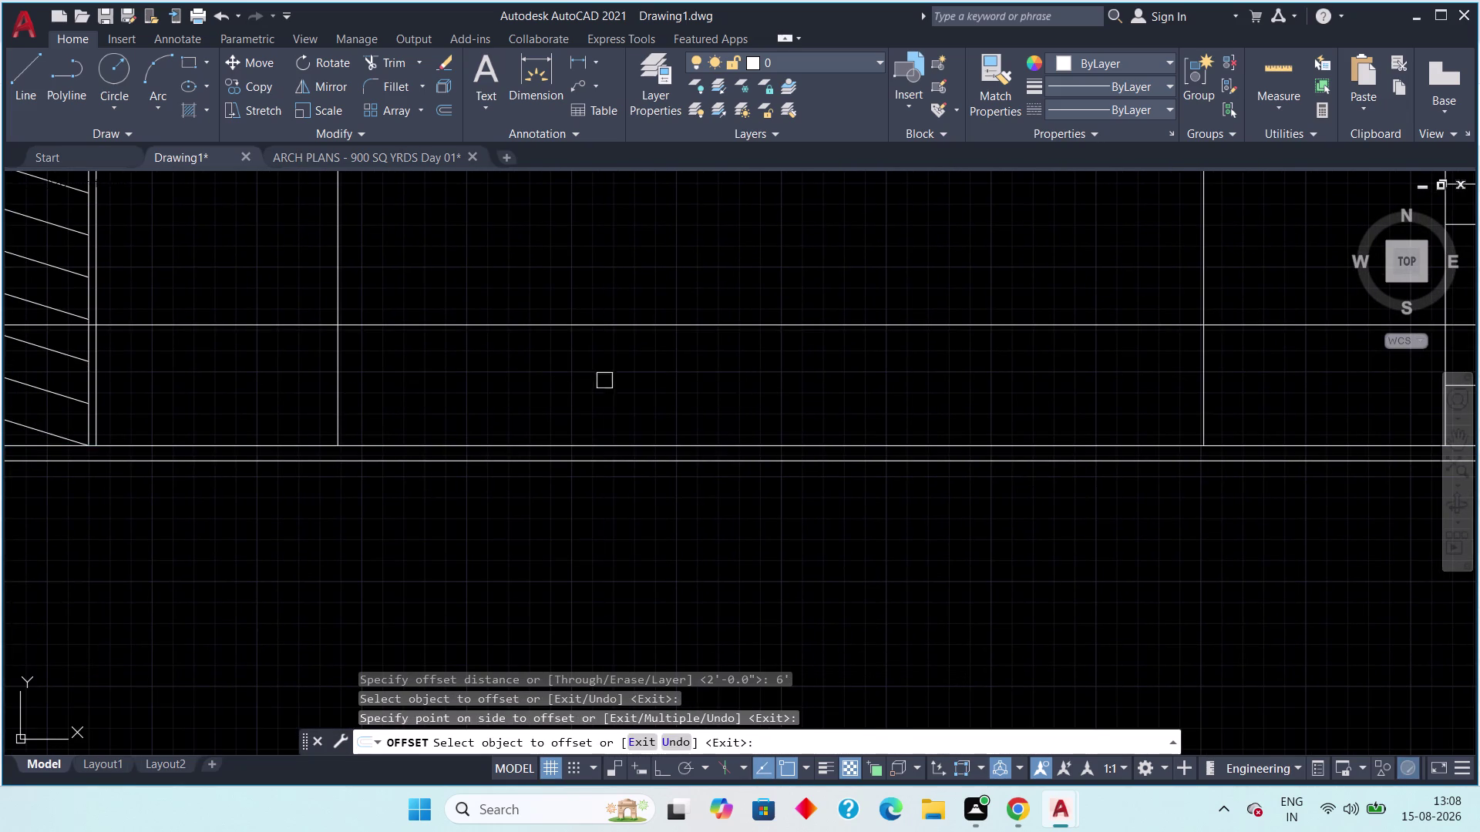
scroll(down, 3)
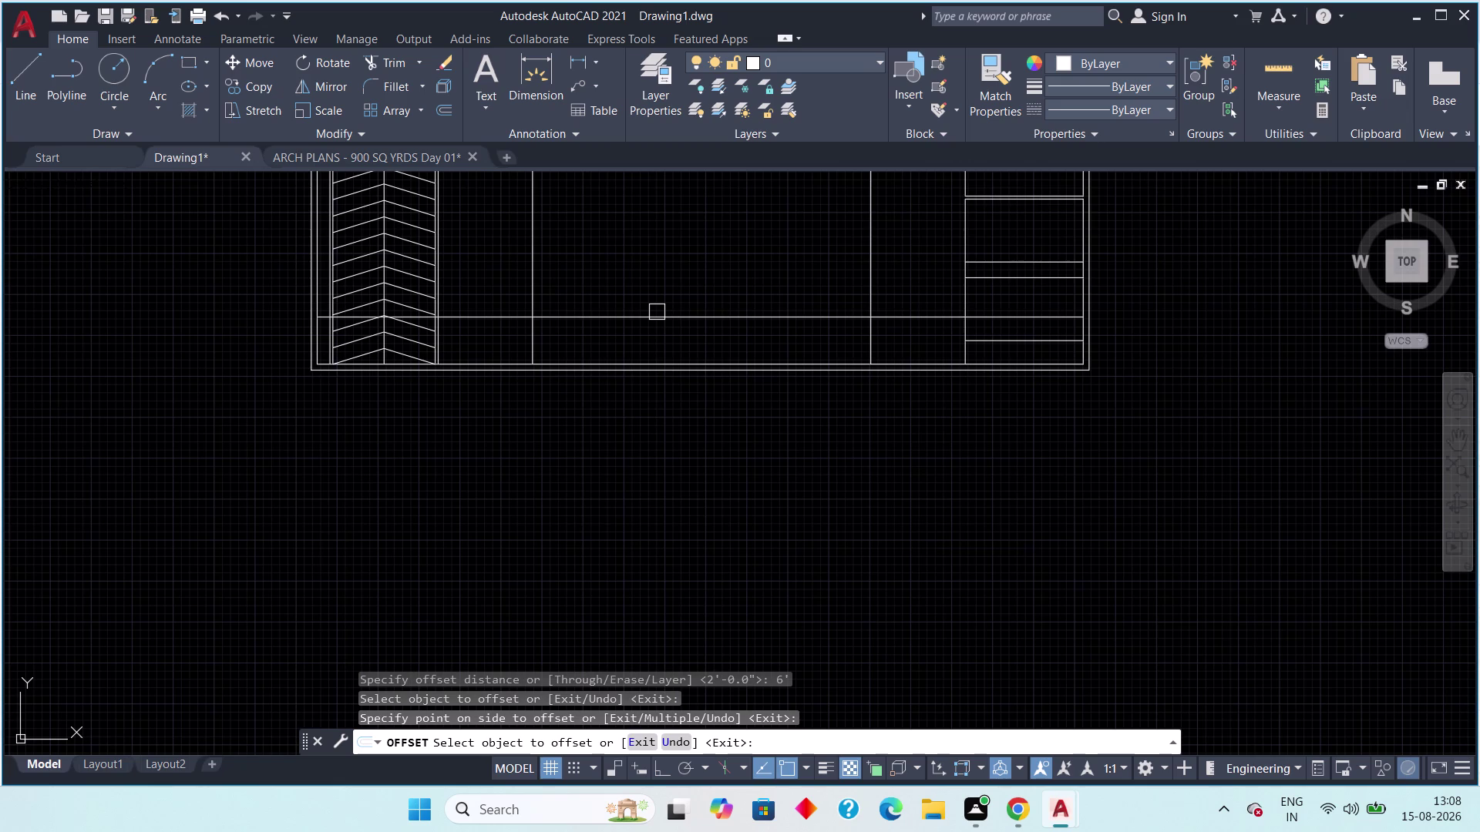
key(Escape)
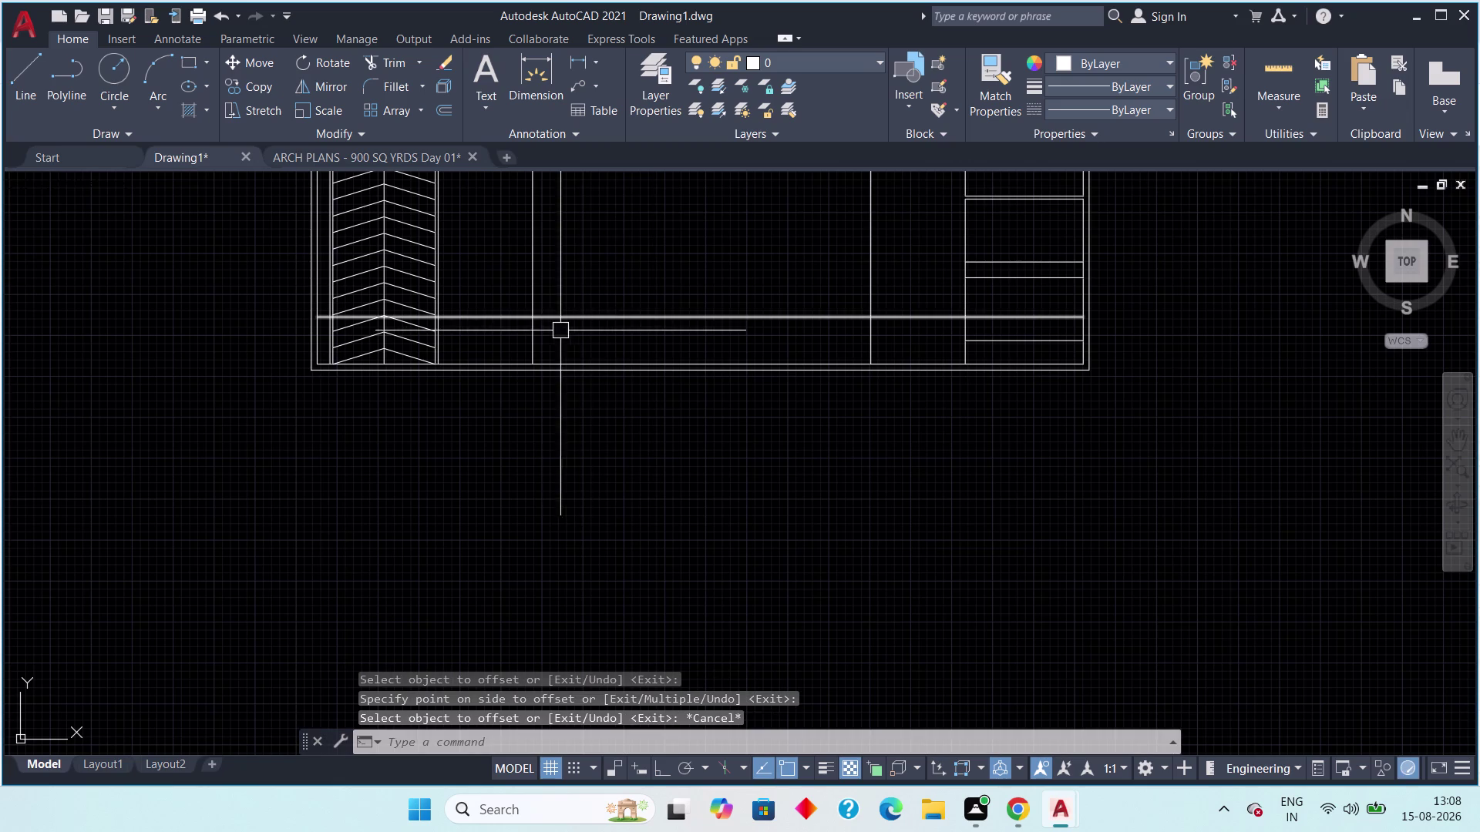
Stretch the new line's right and left ends to the bay walls.
click(490, 316)
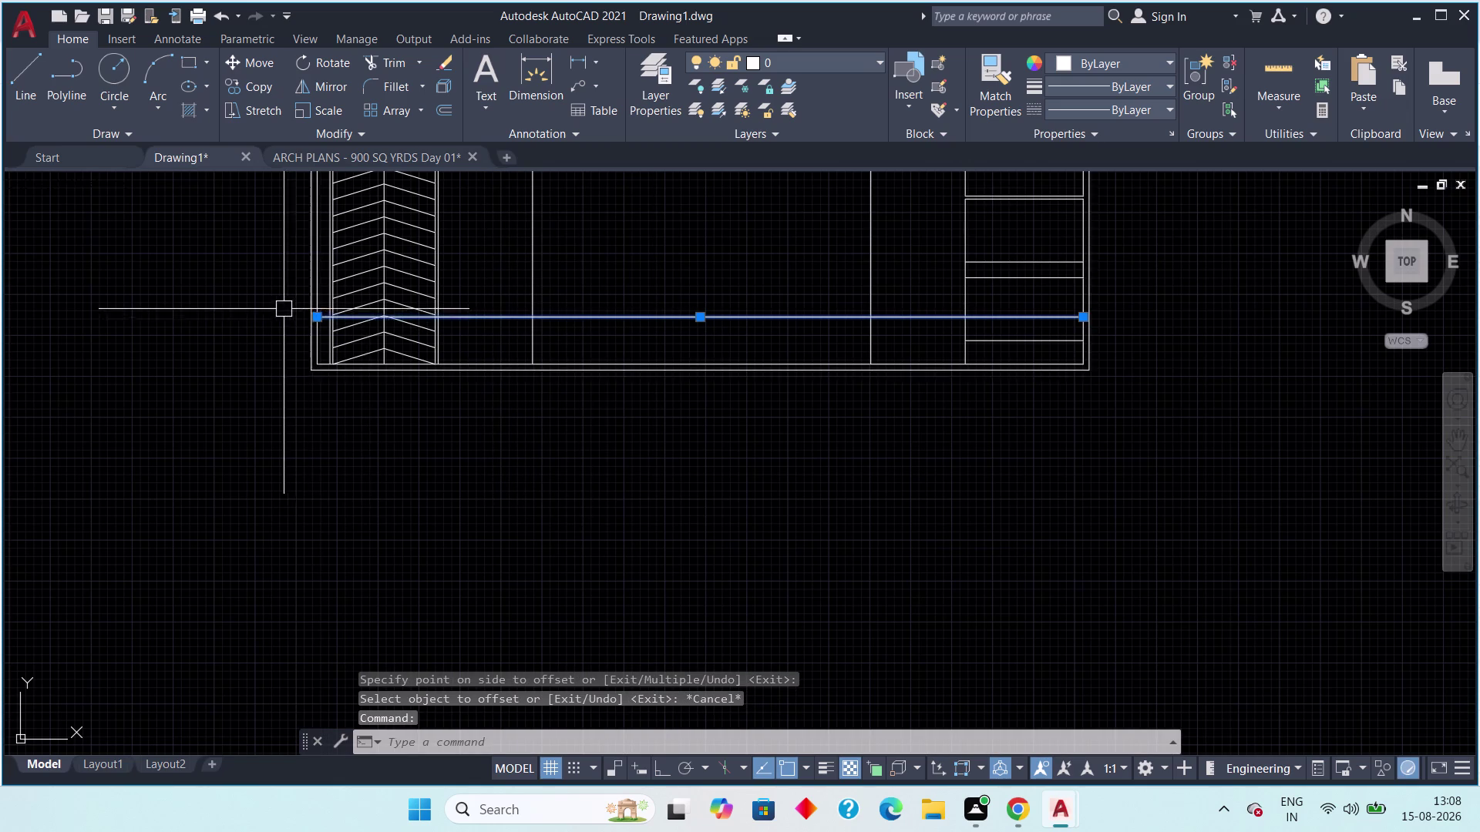
scroll(up, 3)
click(328, 306)
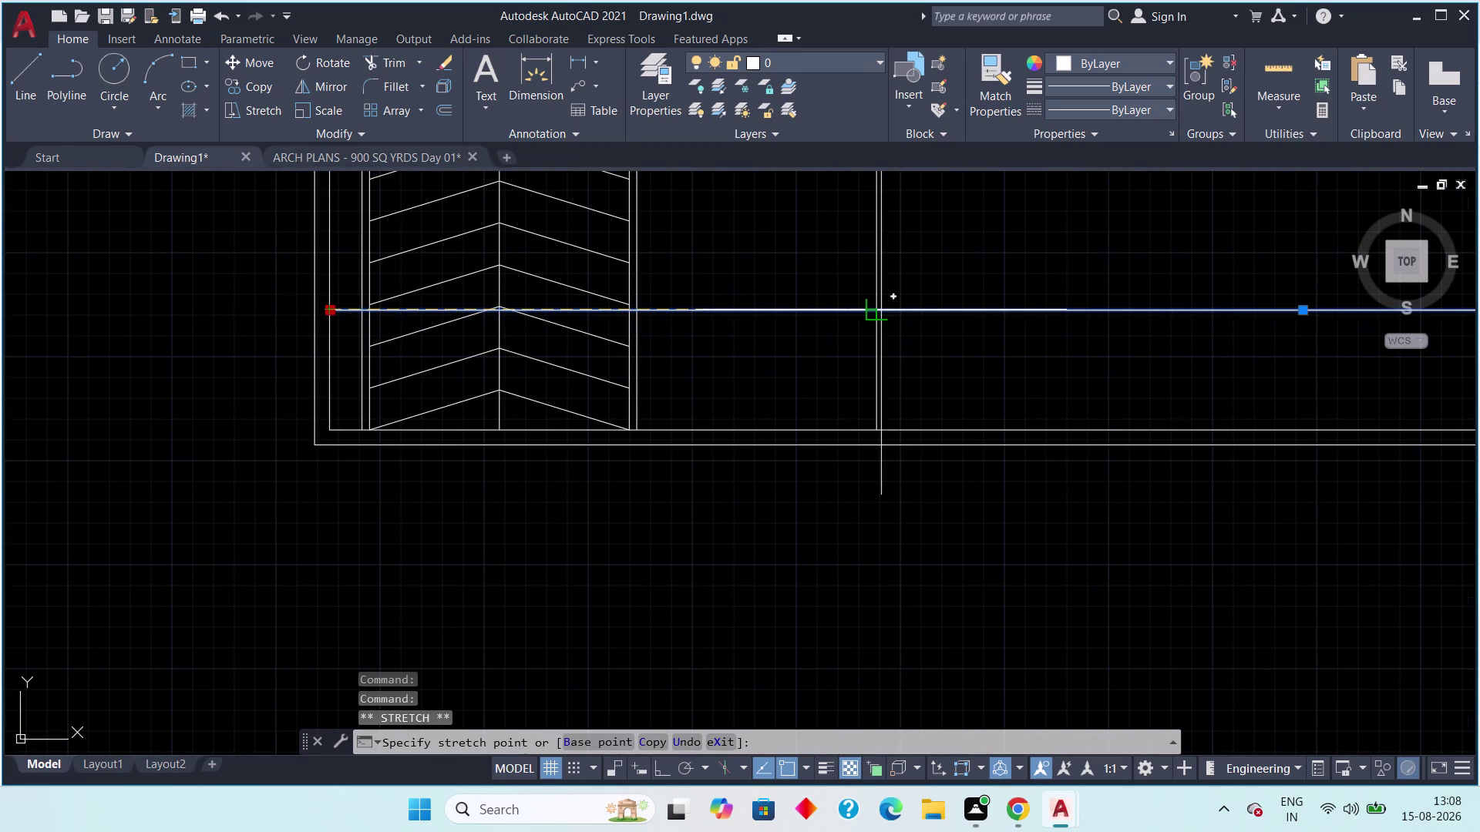
click(883, 308)
scroll(down, 3)
middle_drag(1098, 354, 393, 320)
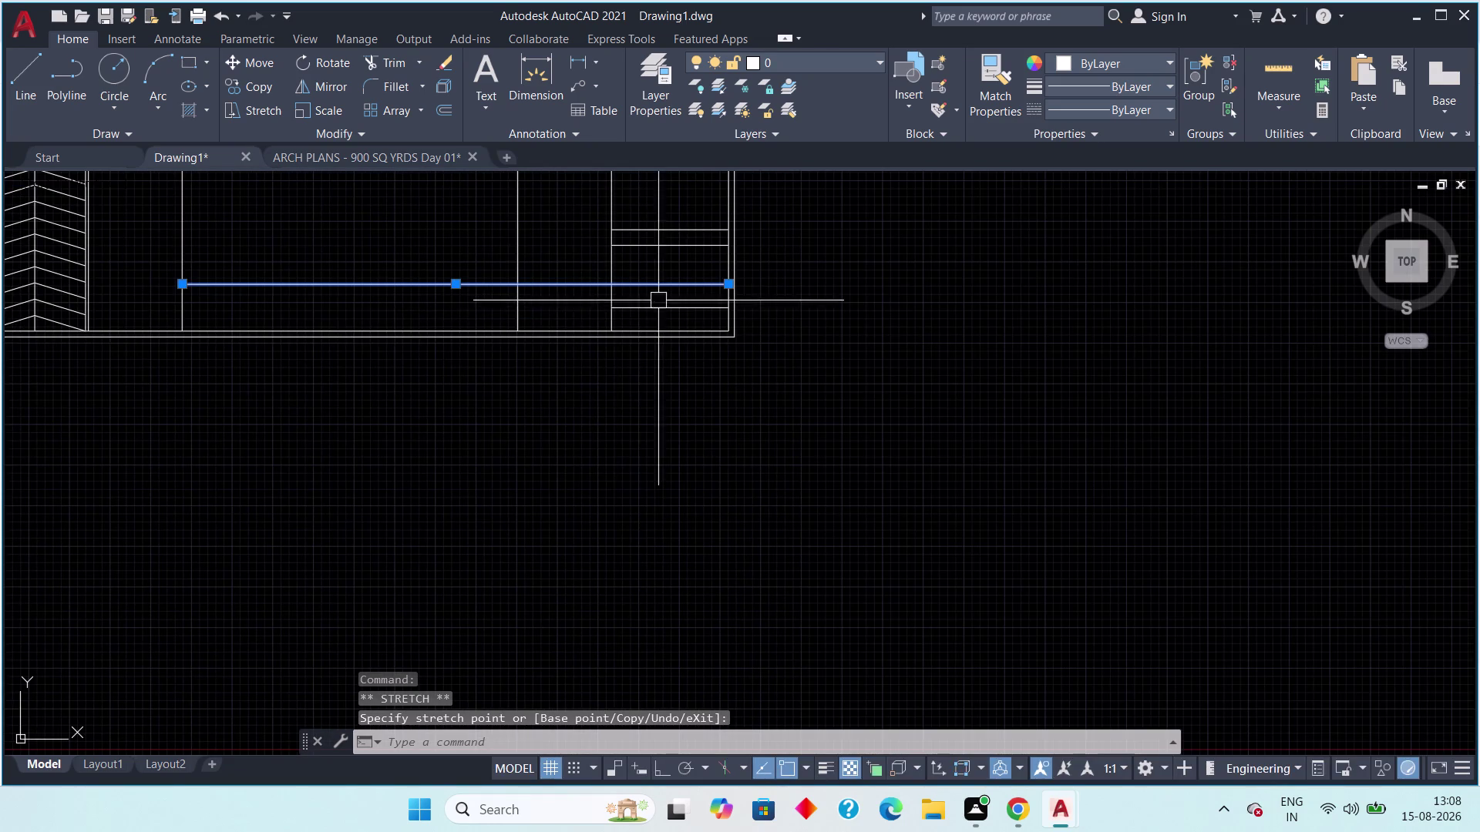
scroll(up, 3)
click(693, 286)
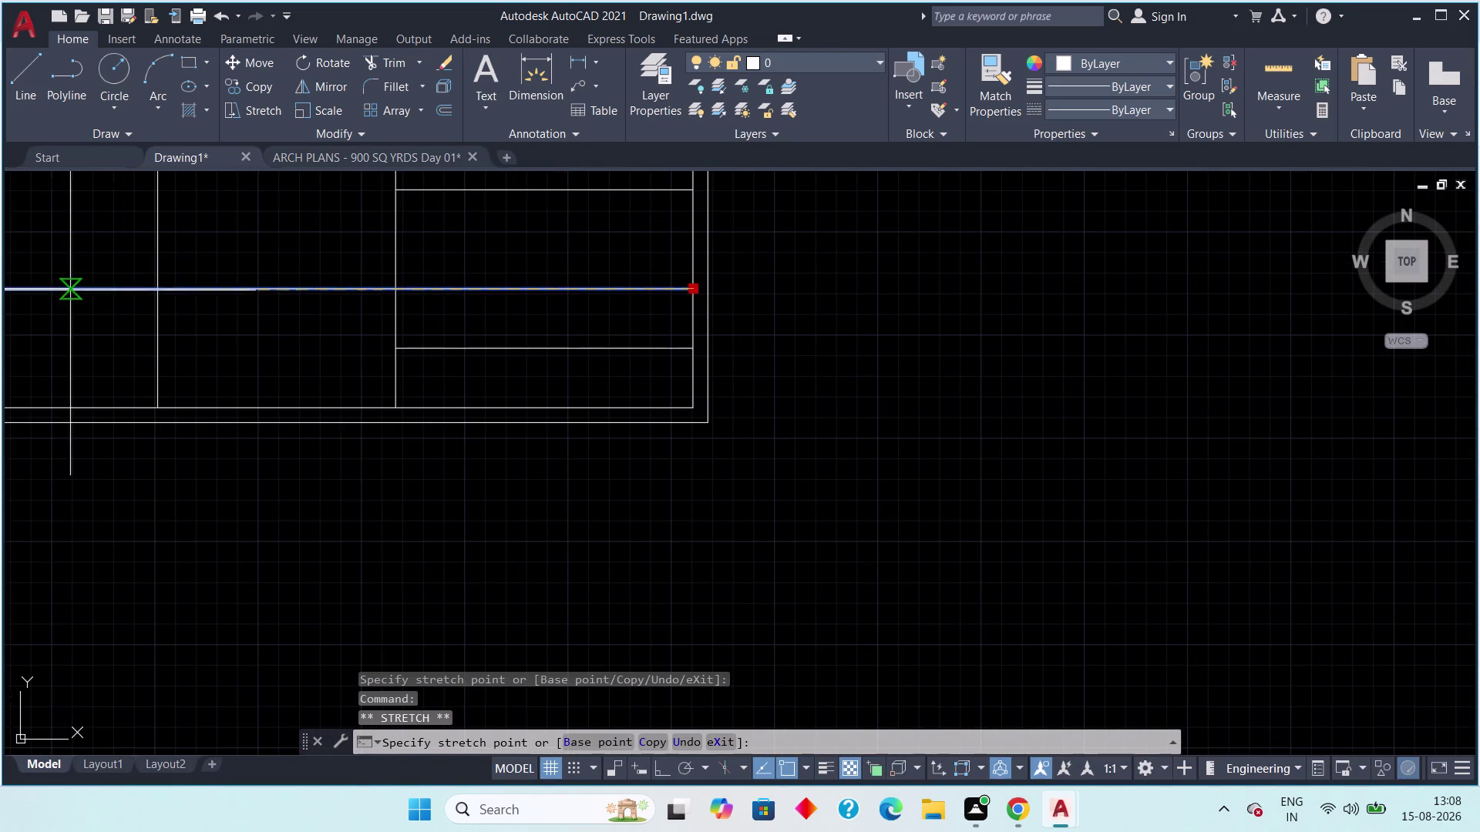
click(158, 289)
scroll(down, 3)
middle_drag(177, 300, 420, 422)
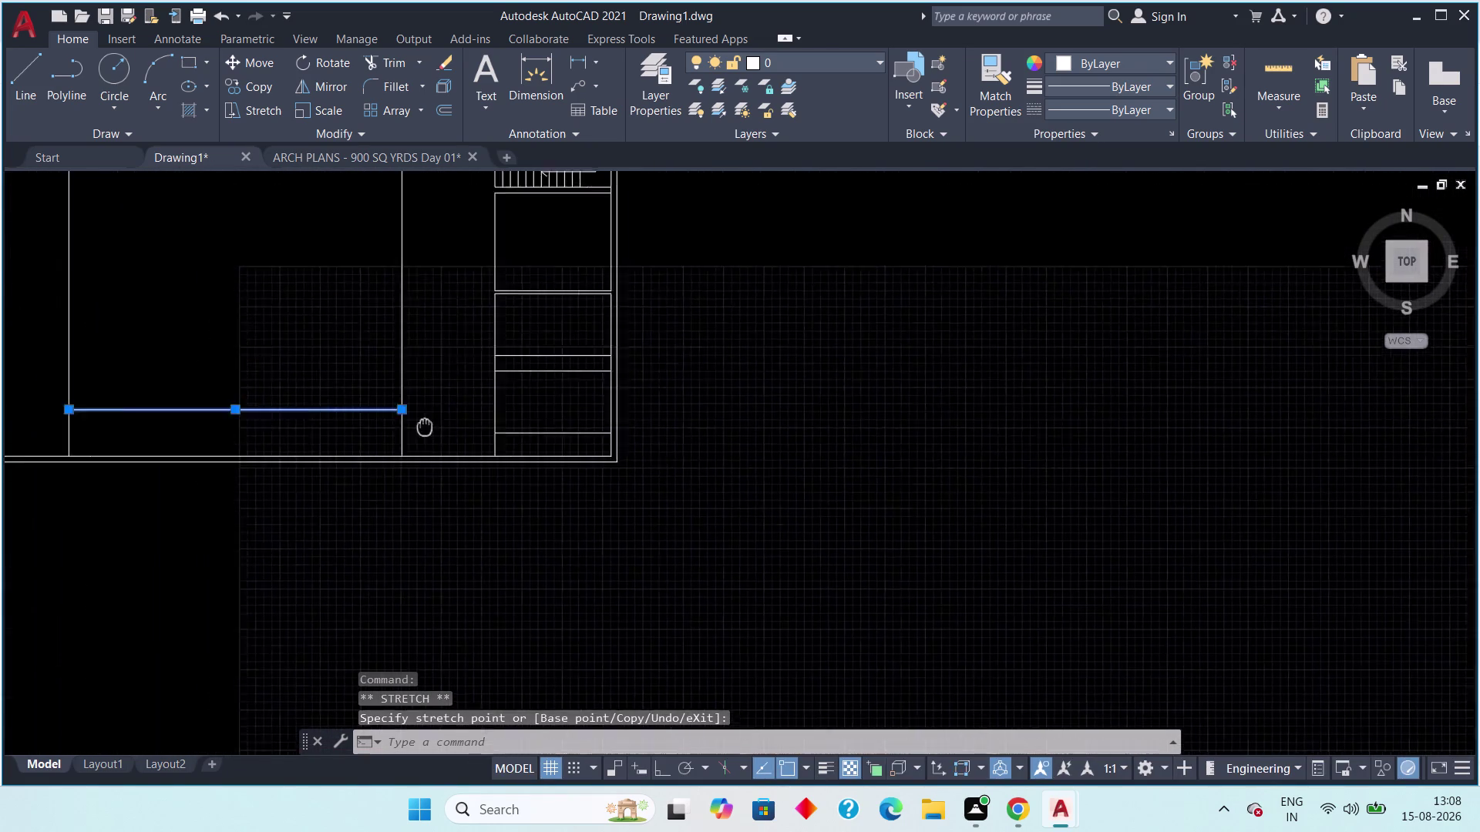
middle_drag(419, 422, 590, 496)
Offset the newest bay line 8' upward.
key(Escape)
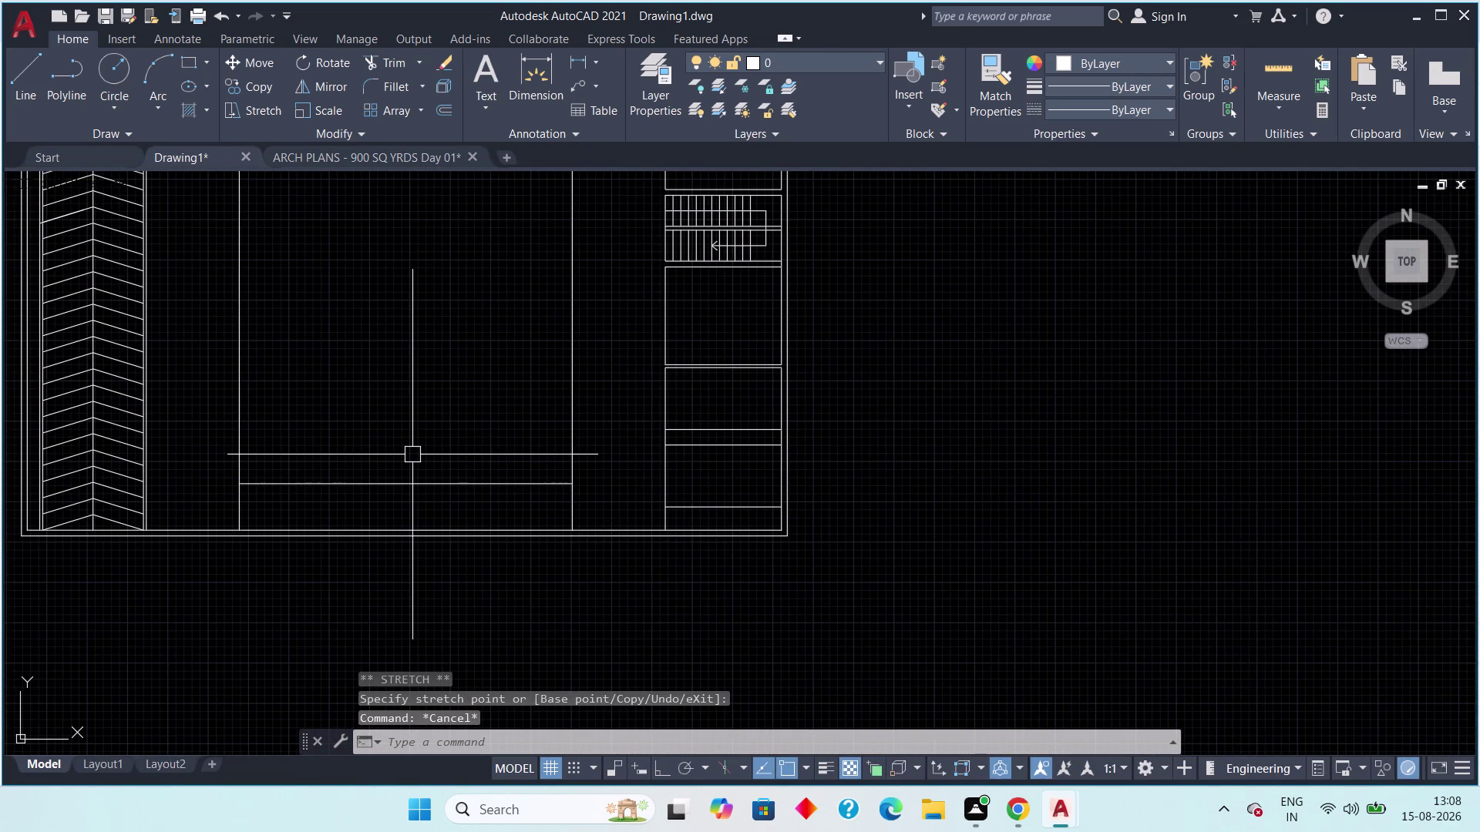
text(o)
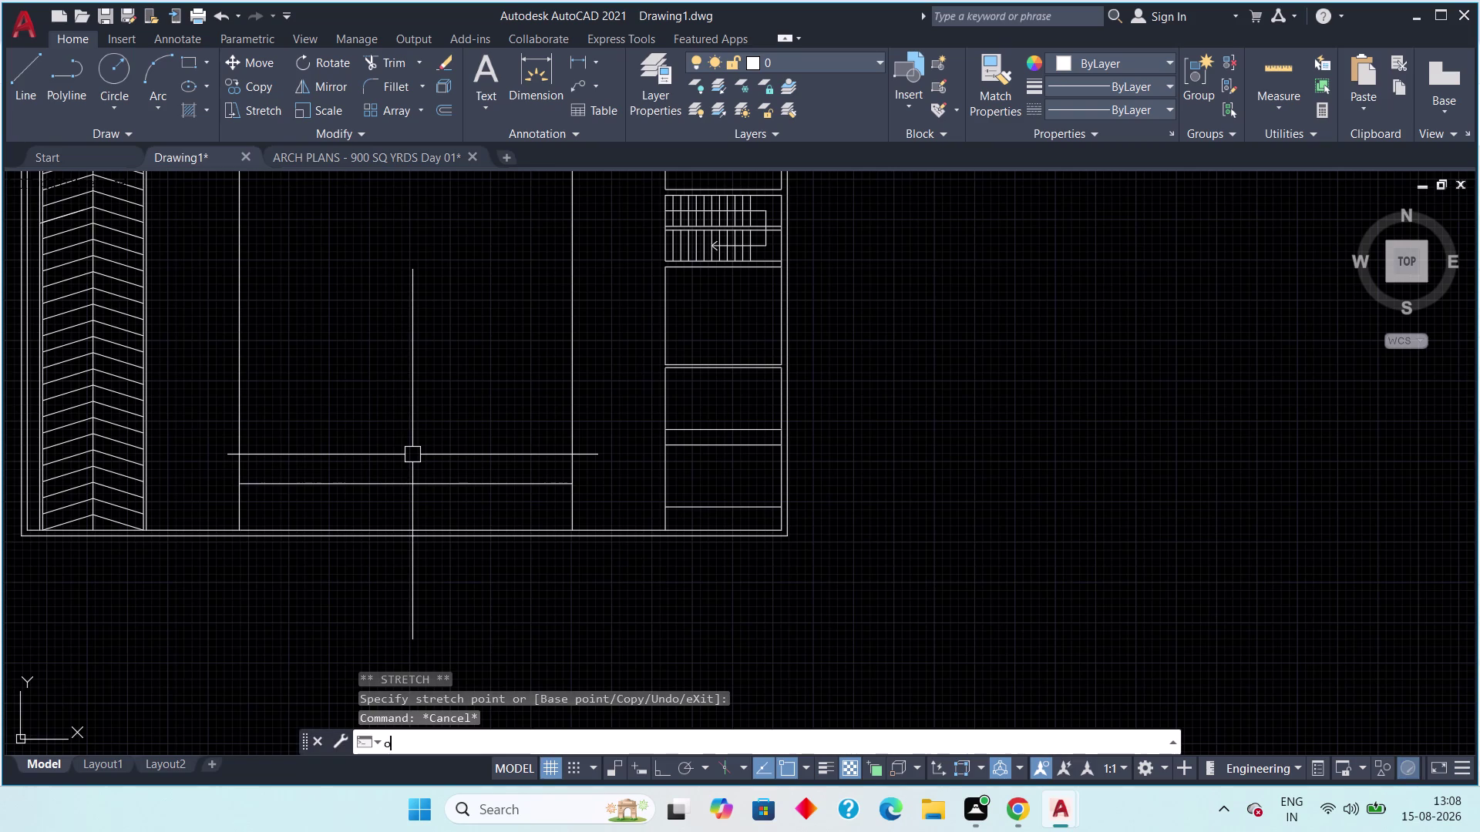
text(ff)
key(space)
text(8)
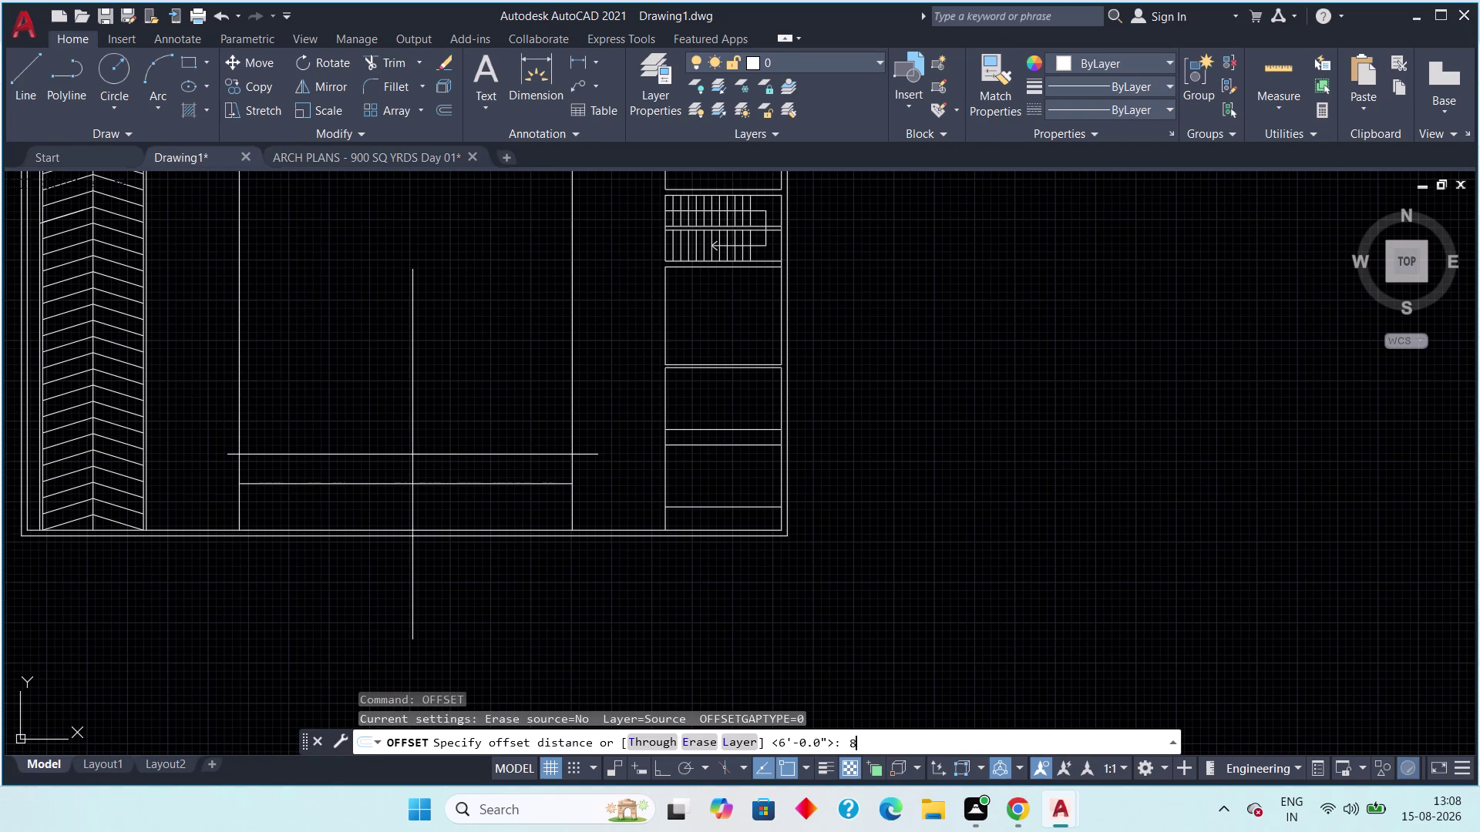
text(')
key(space)
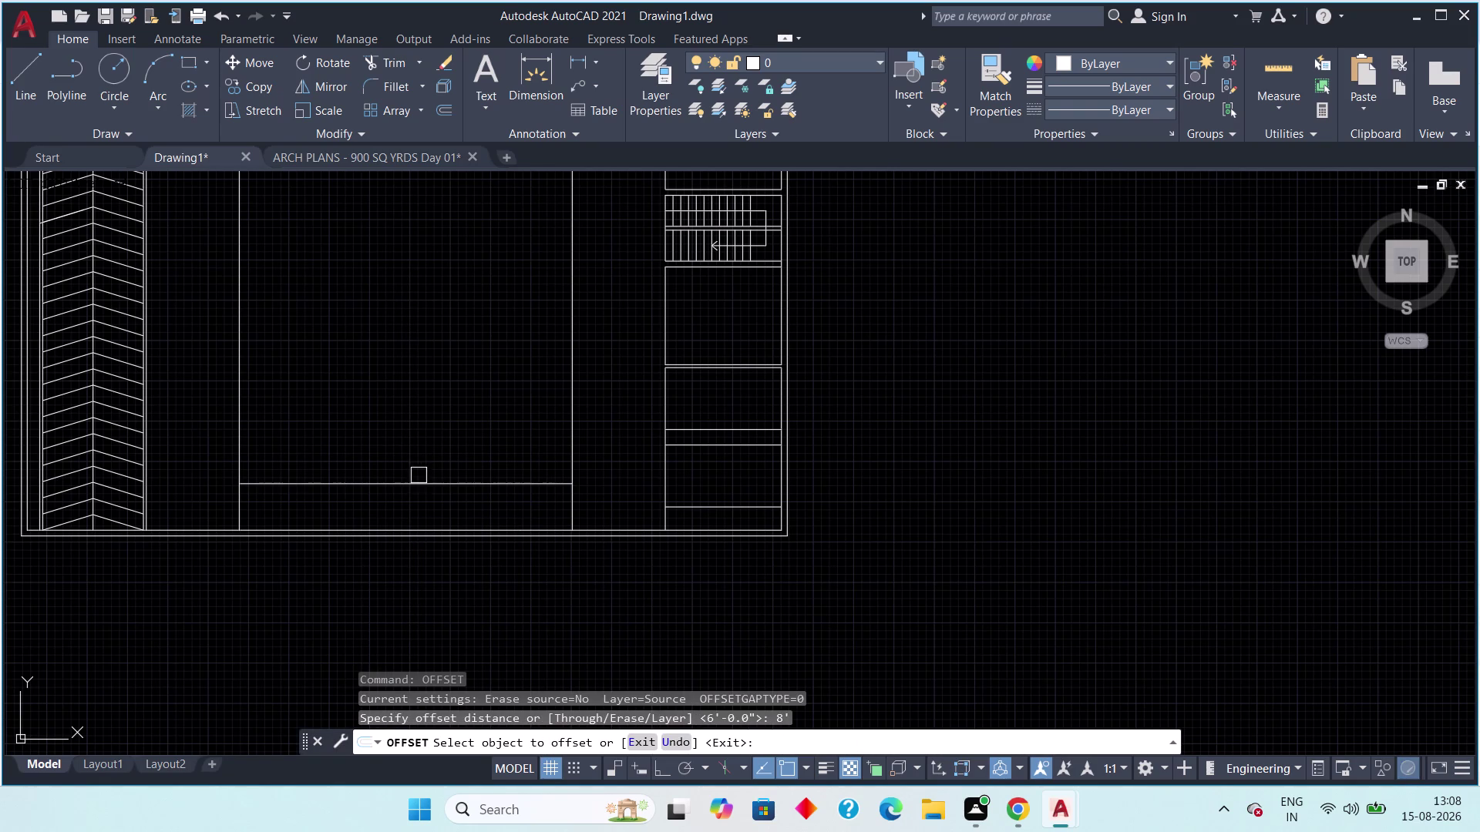
click(419, 480)
click(414, 458)
key(Escape)
Offset the top bay line a further 3' upward.
key(space)
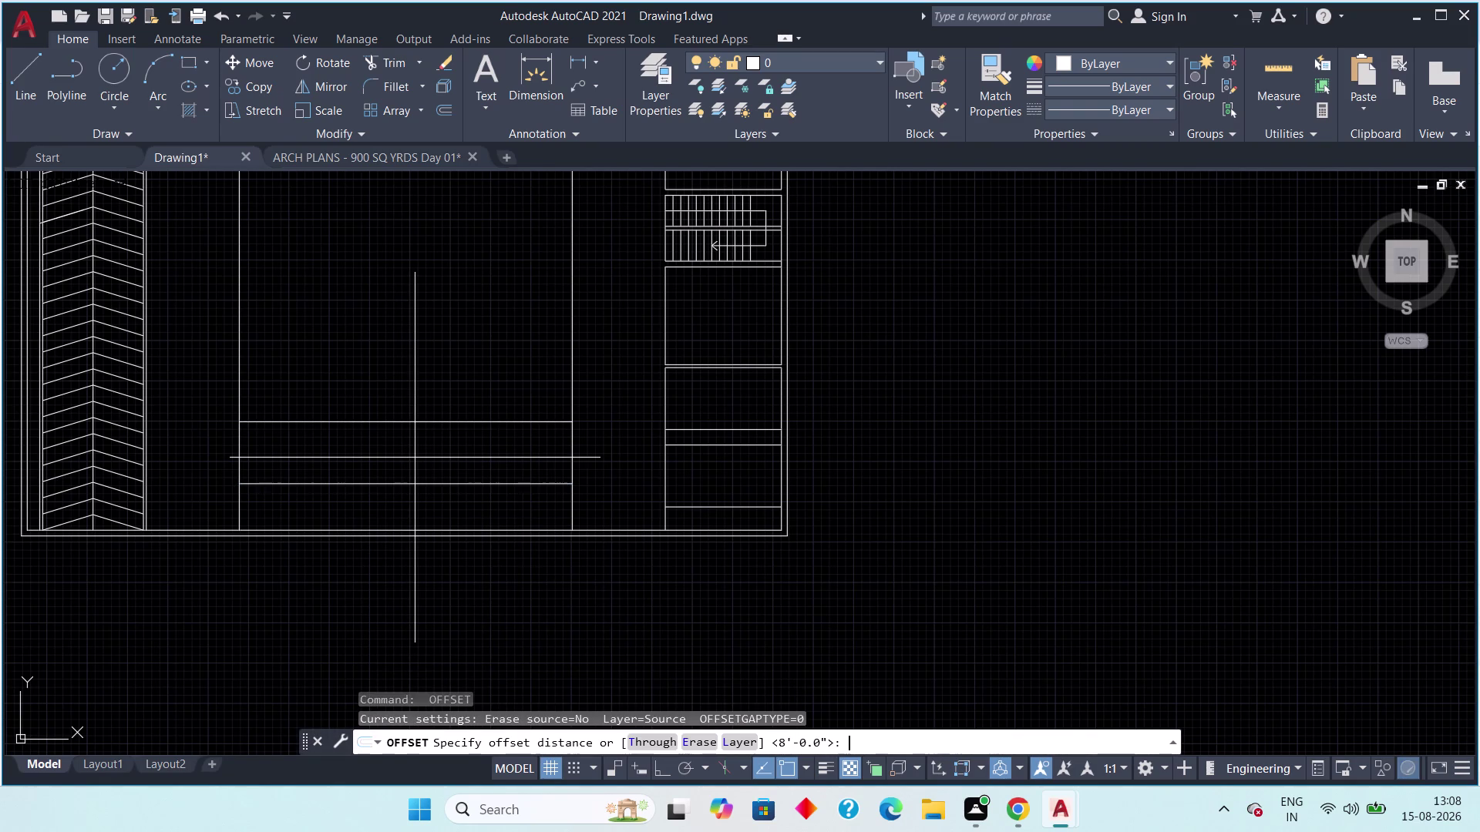
text(3')
key(space)
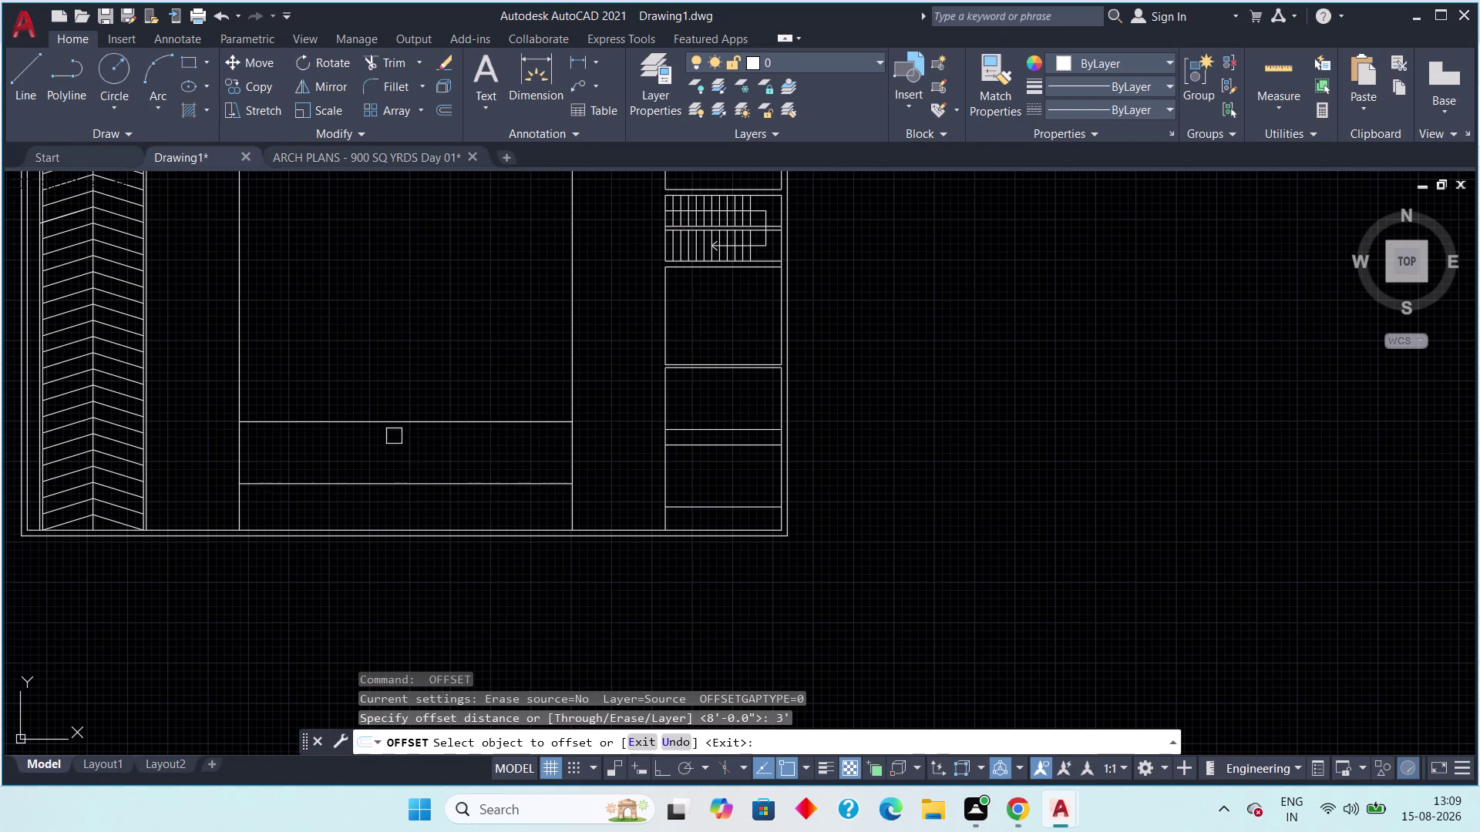
drag(390, 425, 388, 416)
click(380, 390)
key(Escape)
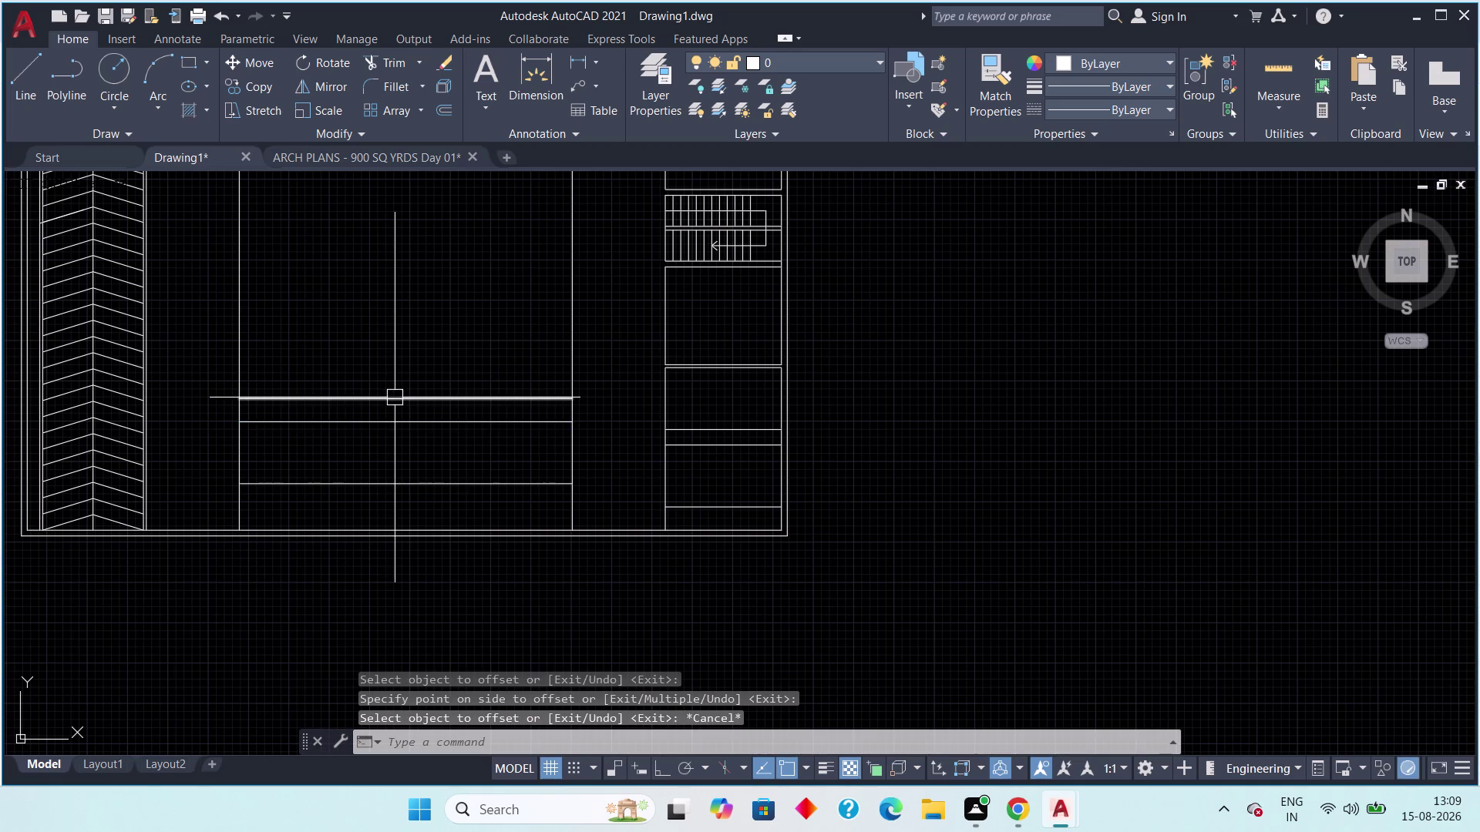
Compare the central bays on ARCH PLANS, then return to Drawing1.
click(363, 153)
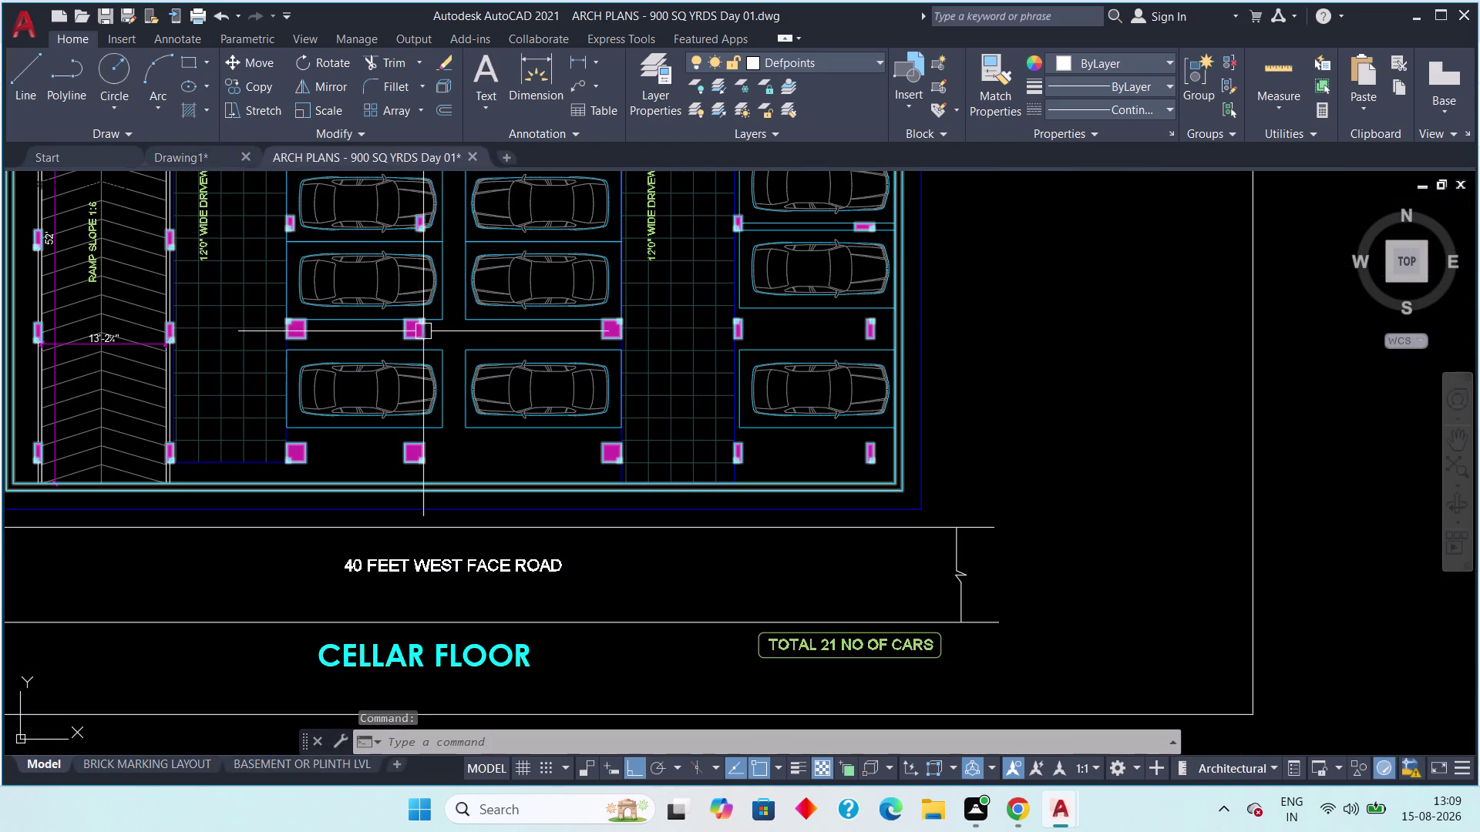
middle_drag(472, 337, 431, 466)
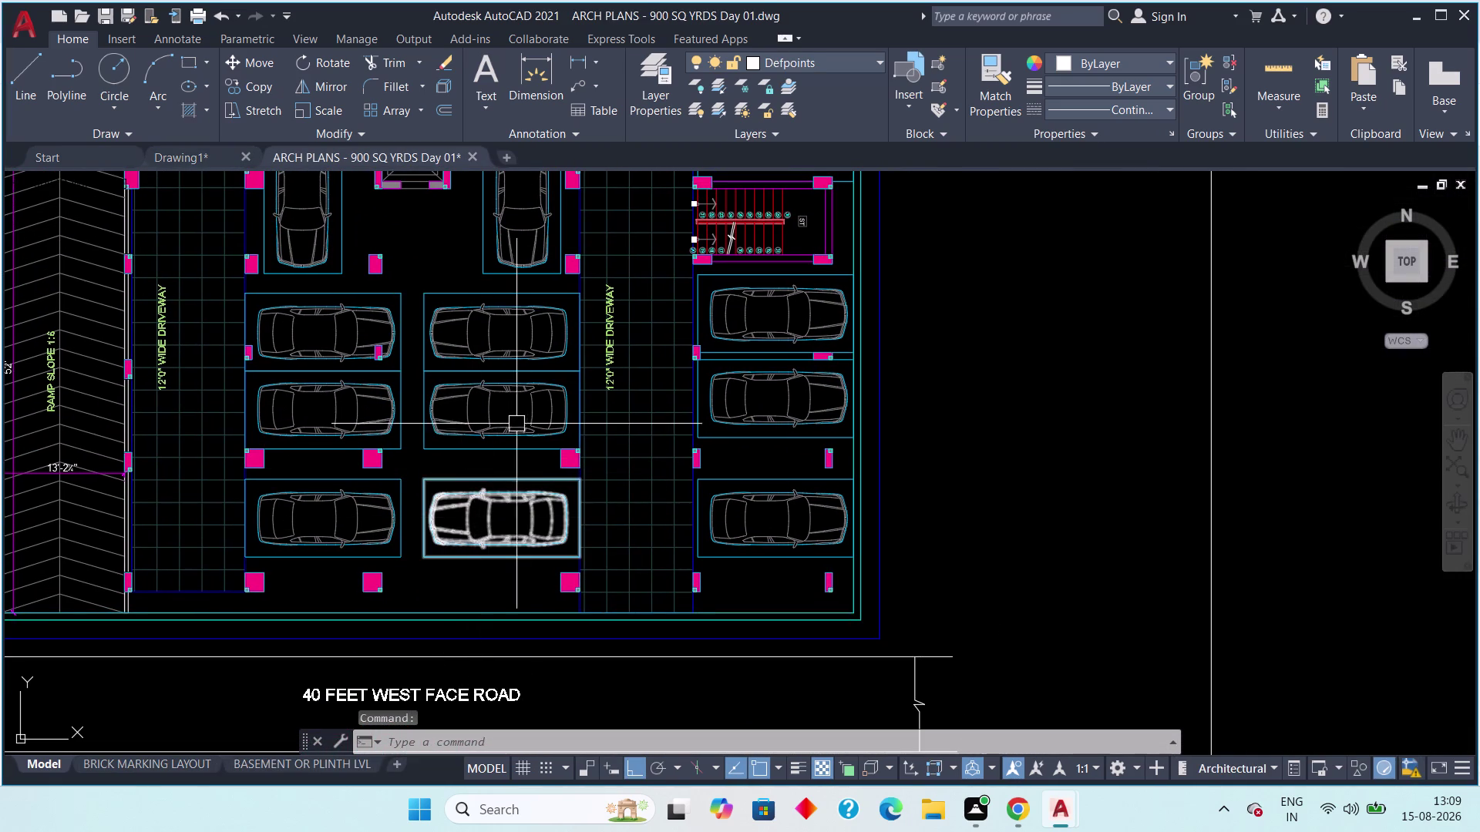
click(178, 152)
scroll(up, 3)
middle_drag(365, 417, 273, 531)
scroll(down, 3)
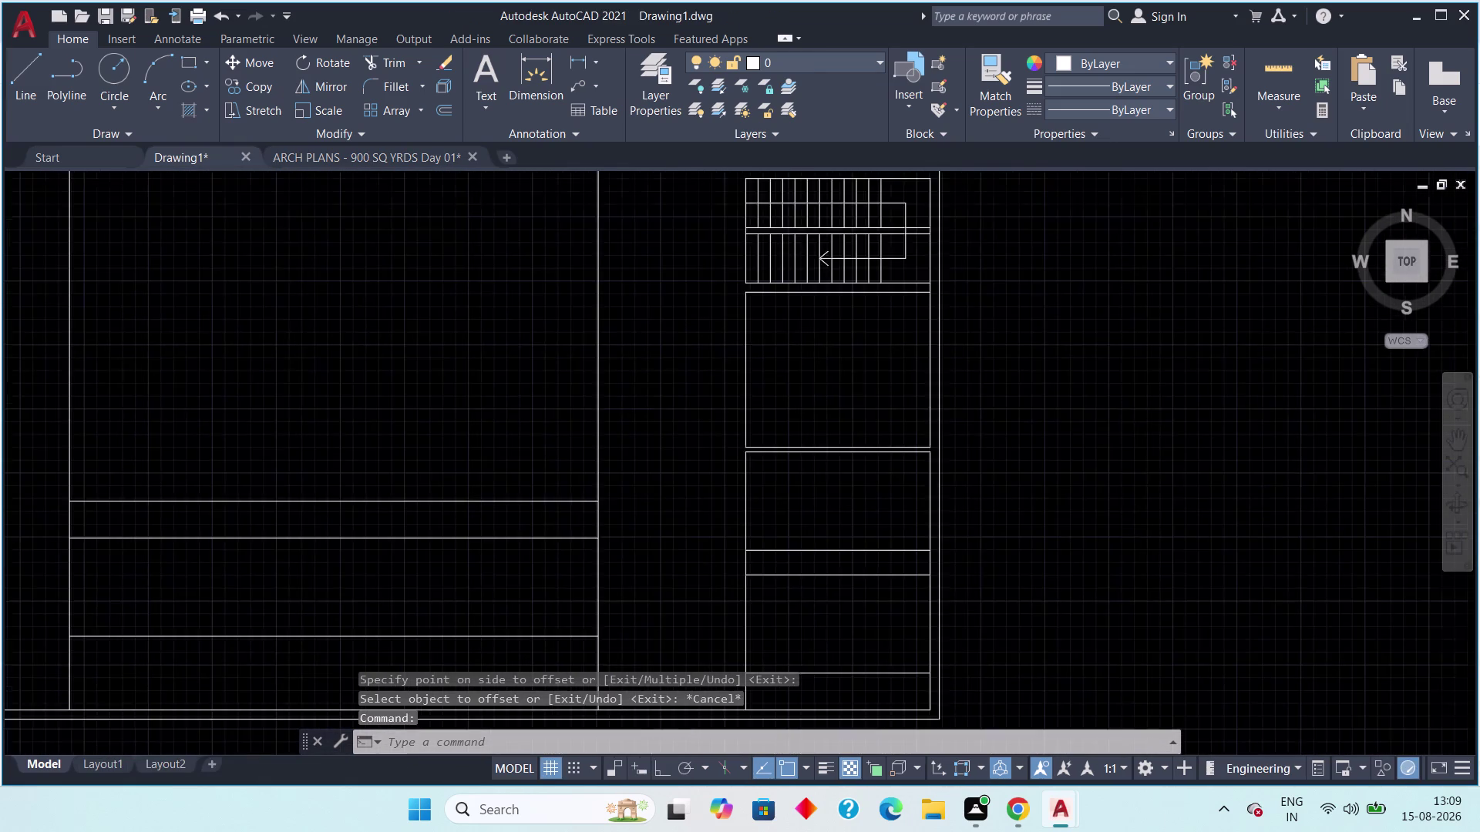
Offset the top bay line 8' upward twice, then switch to ARCH PLANS.
key(Escape)
text(off)
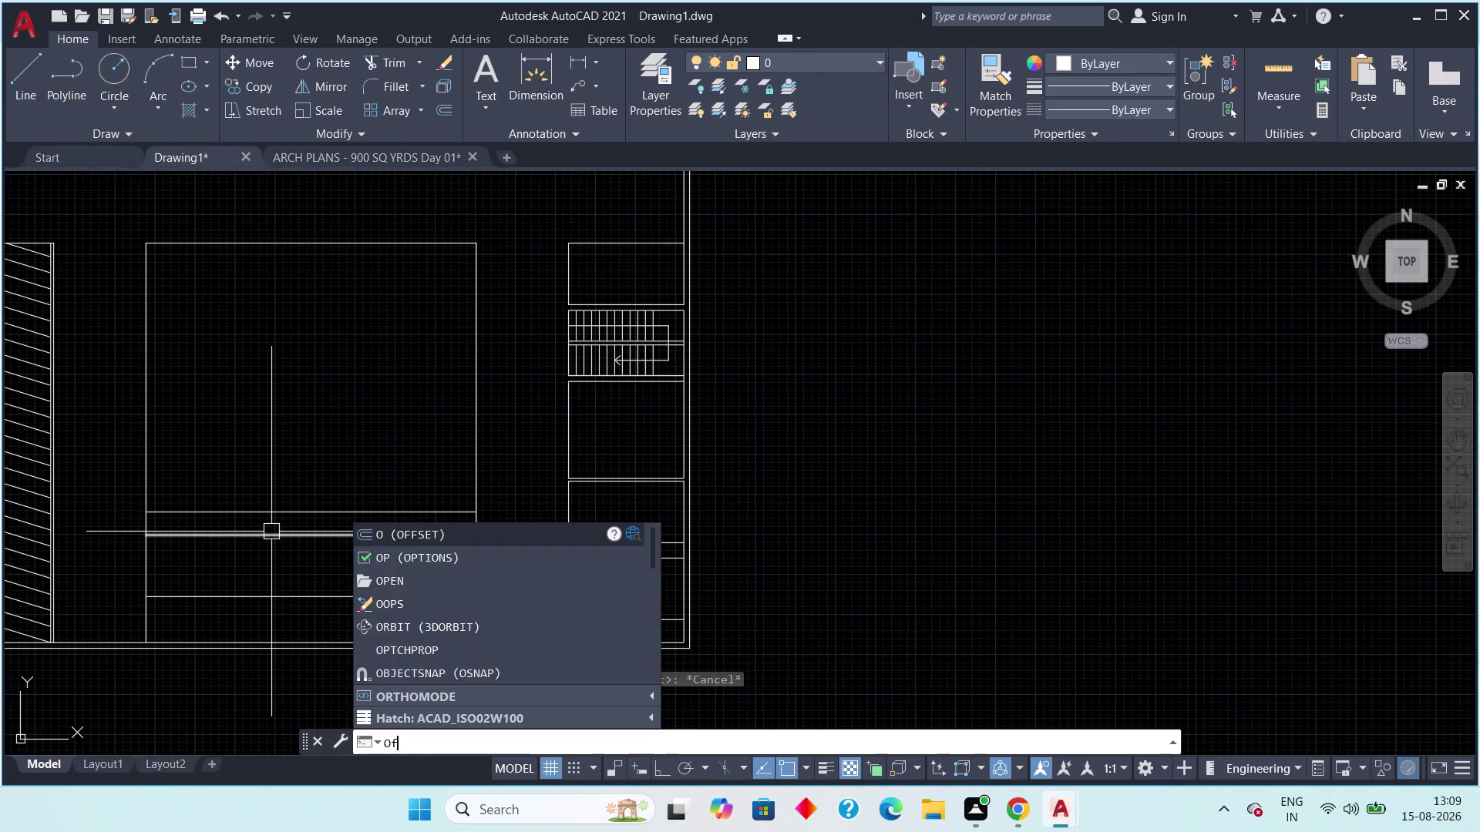
key(space)
text(8')
key(space)
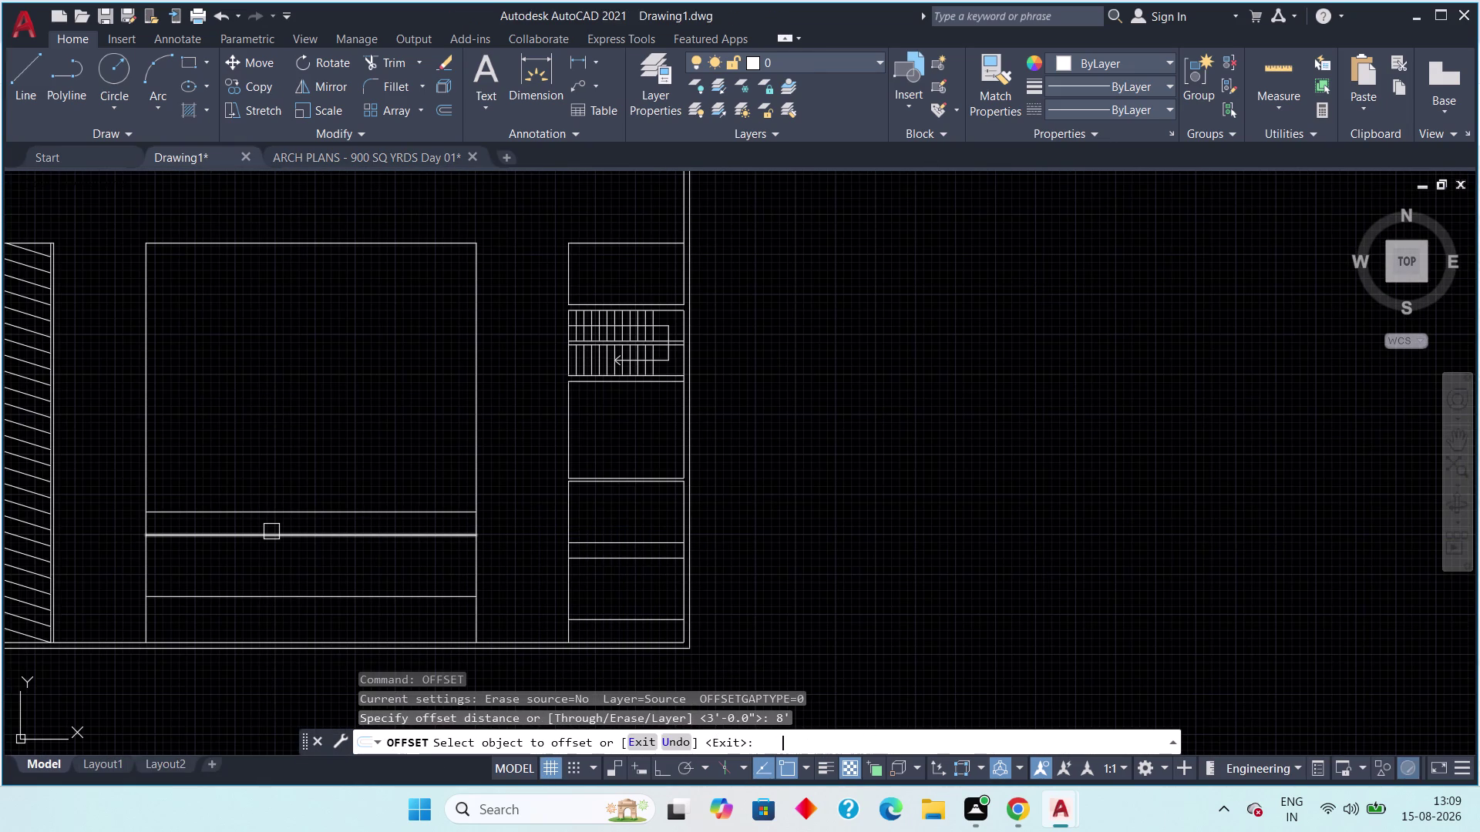
click(298, 513)
click(298, 456)
click(301, 449)
click(293, 392)
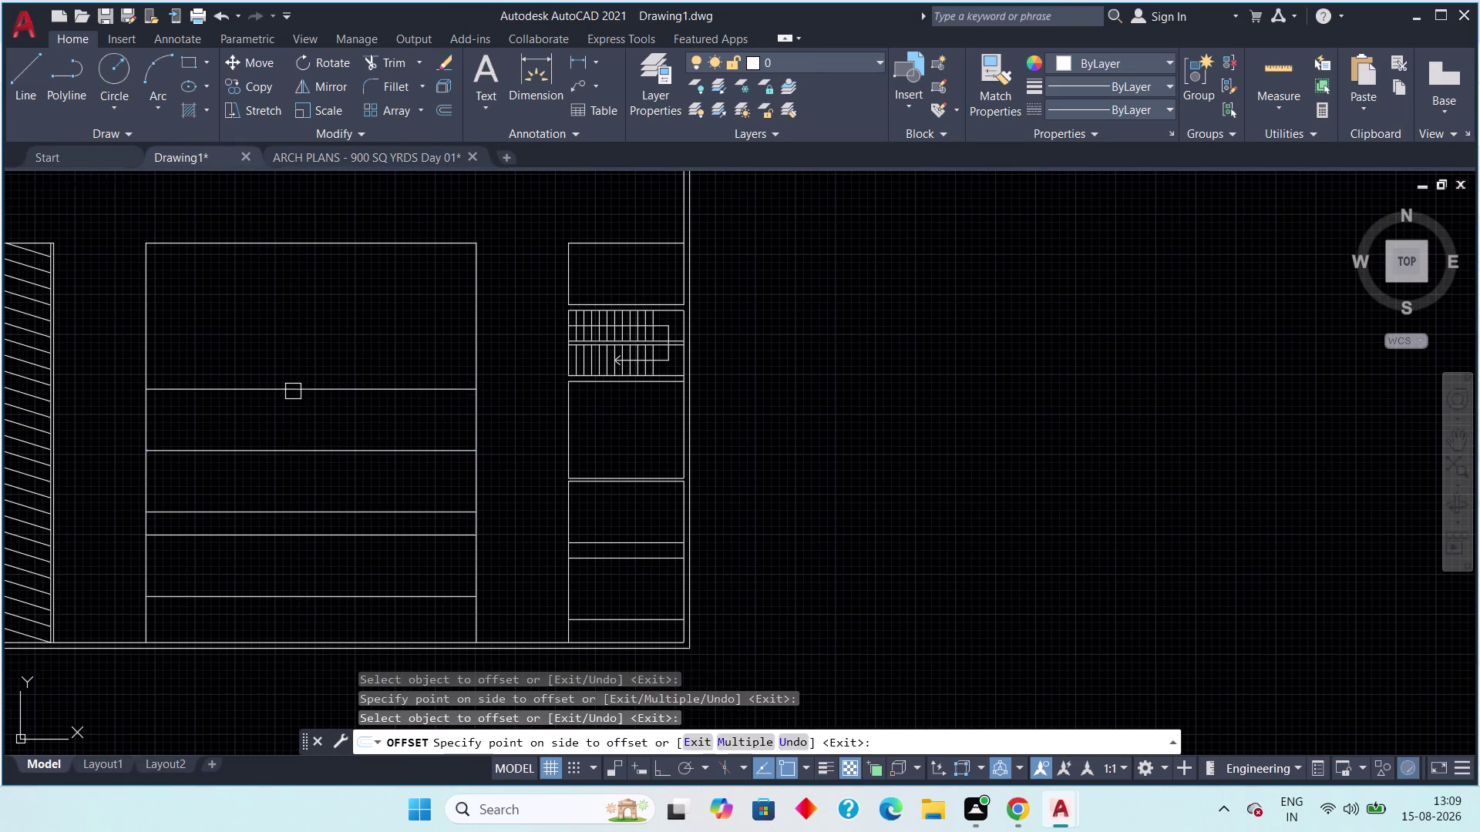
key(Escape)
click(354, 156)
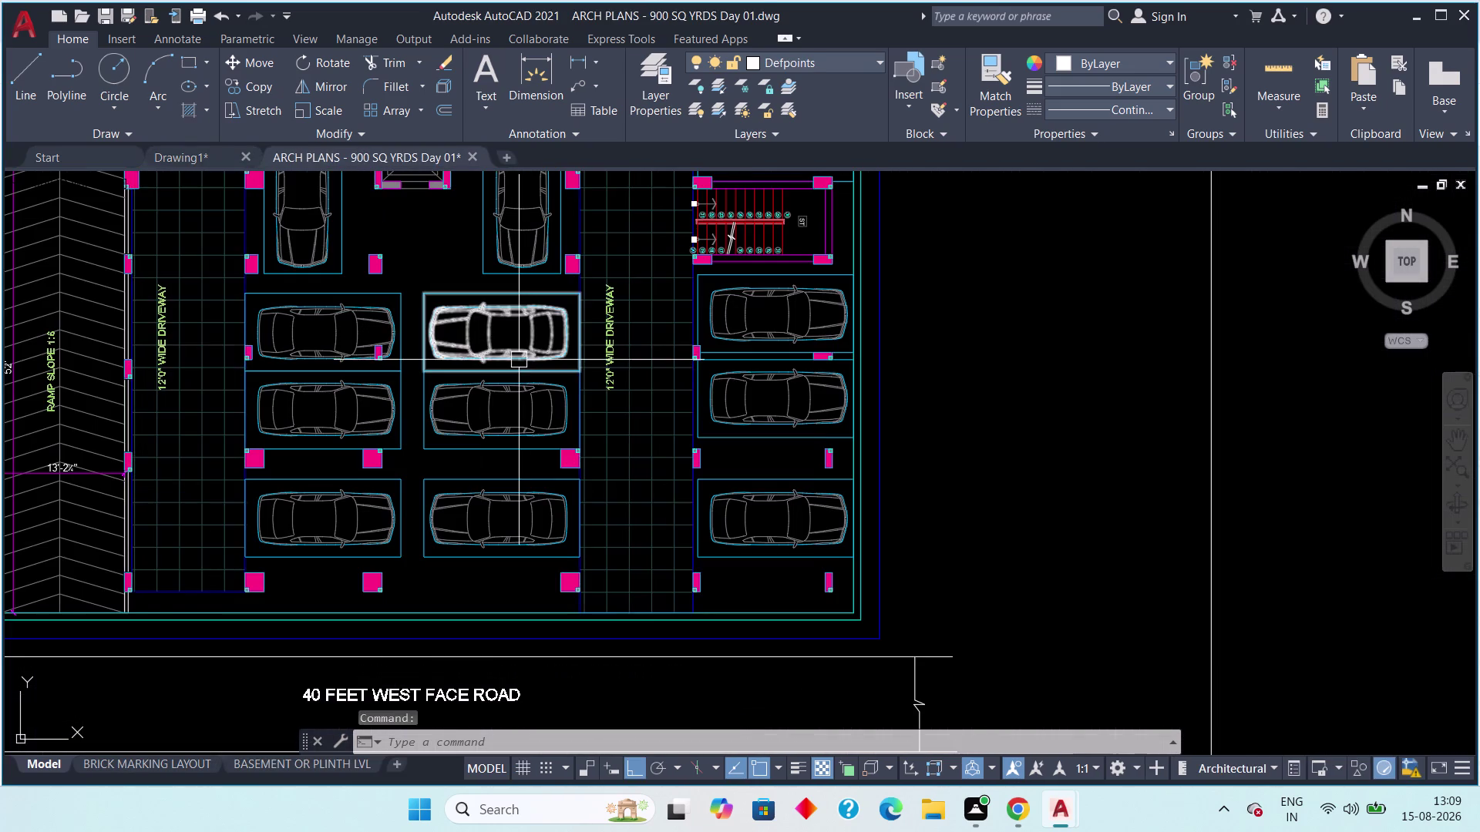
middle_drag(520, 363, 436, 539)
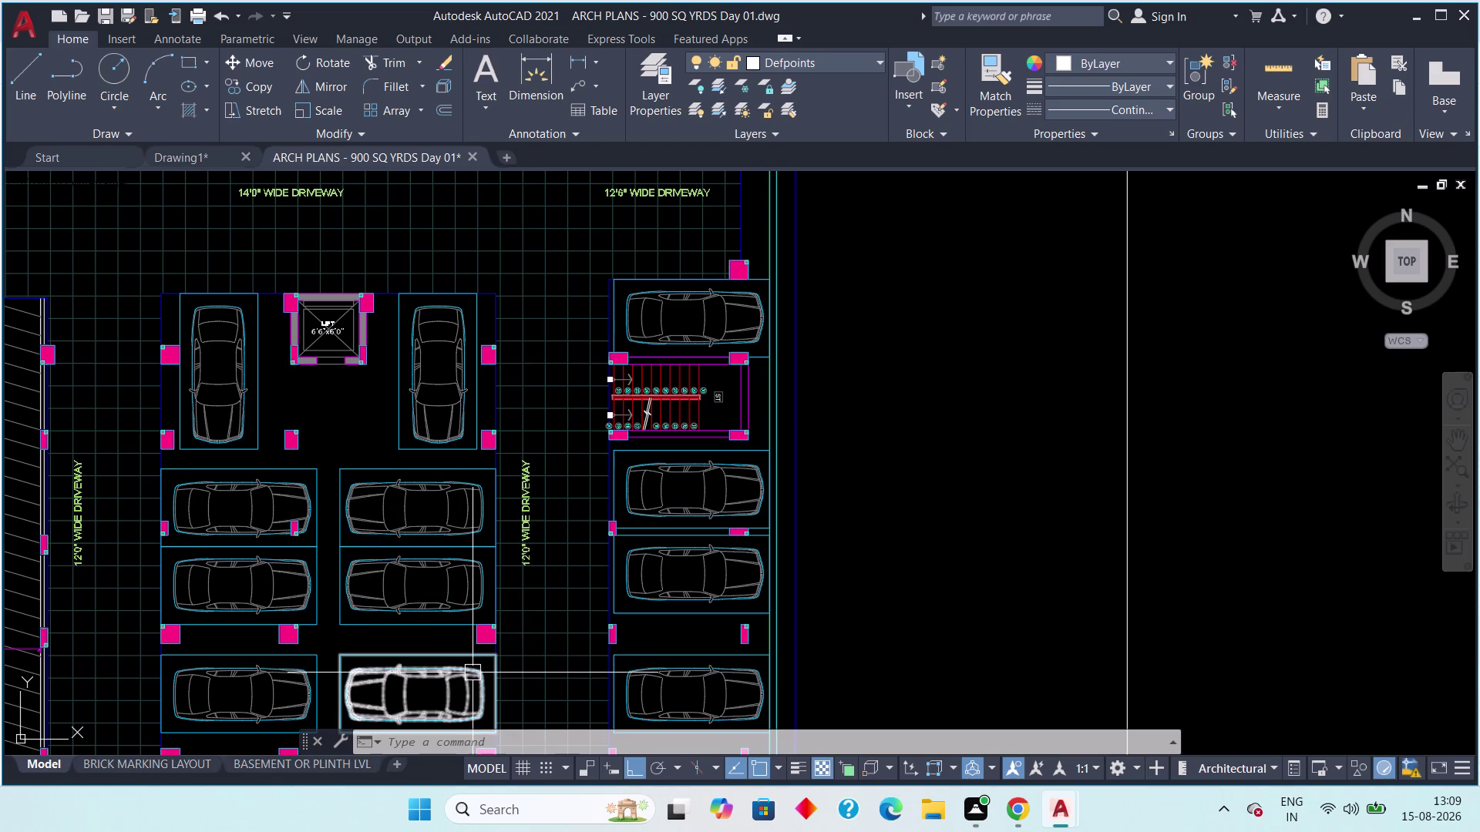
scroll(down, 3)
middle_drag(417, 655, 416, 610)
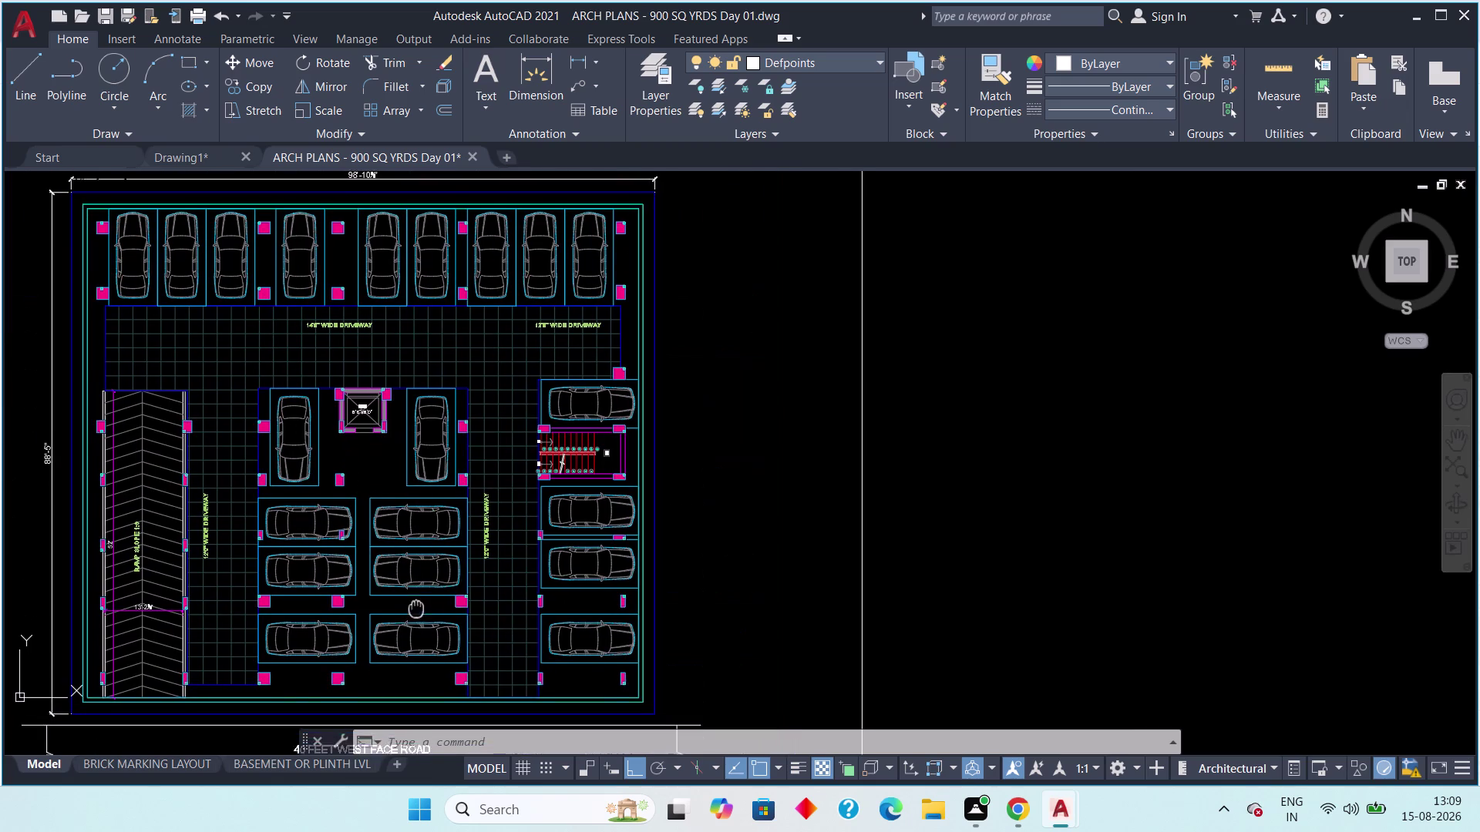
middle_drag(416, 610, 417, 596)
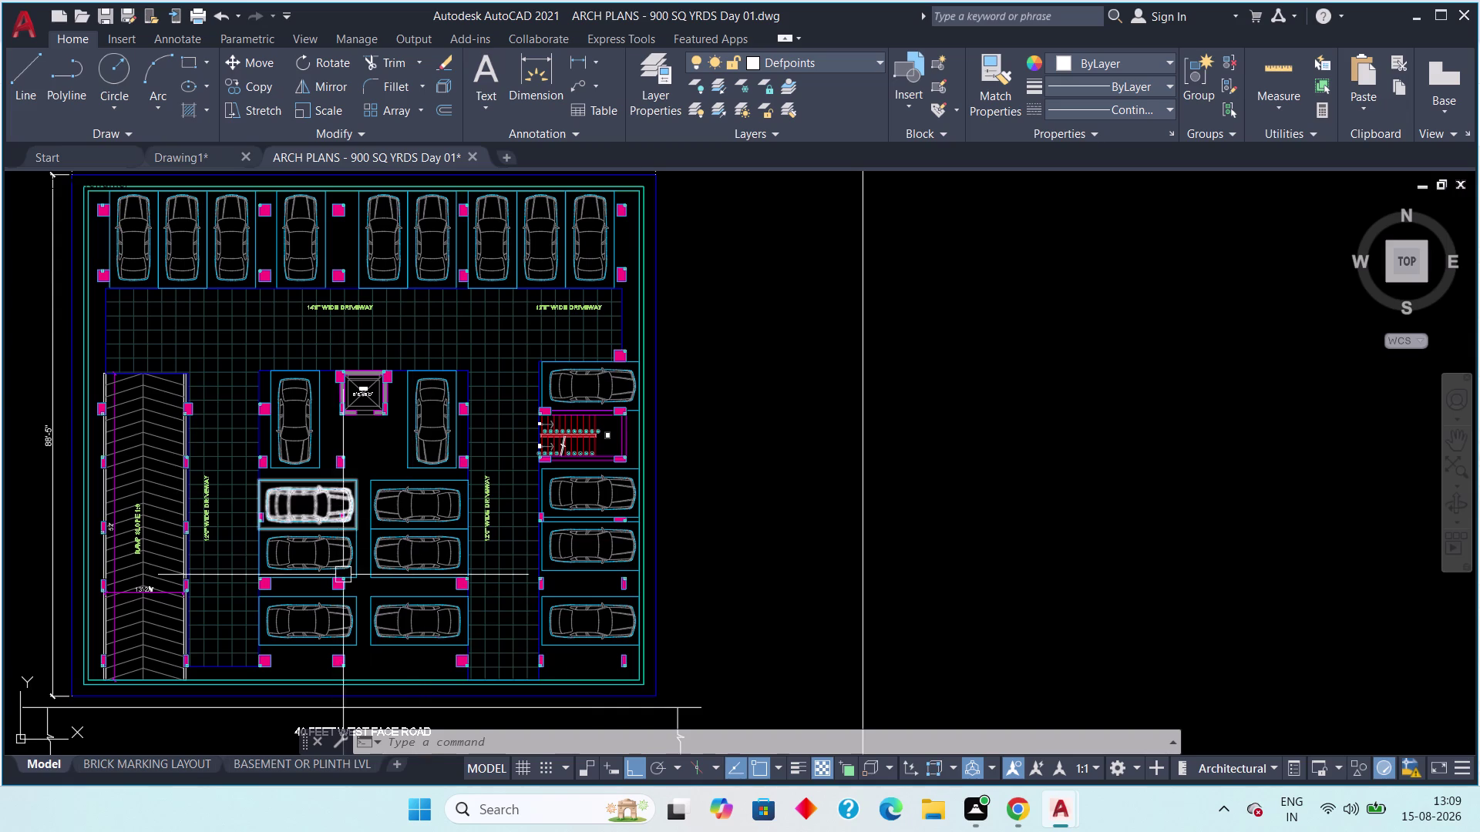
scroll(up, 3)
middle_drag(419, 571, 449, 565)
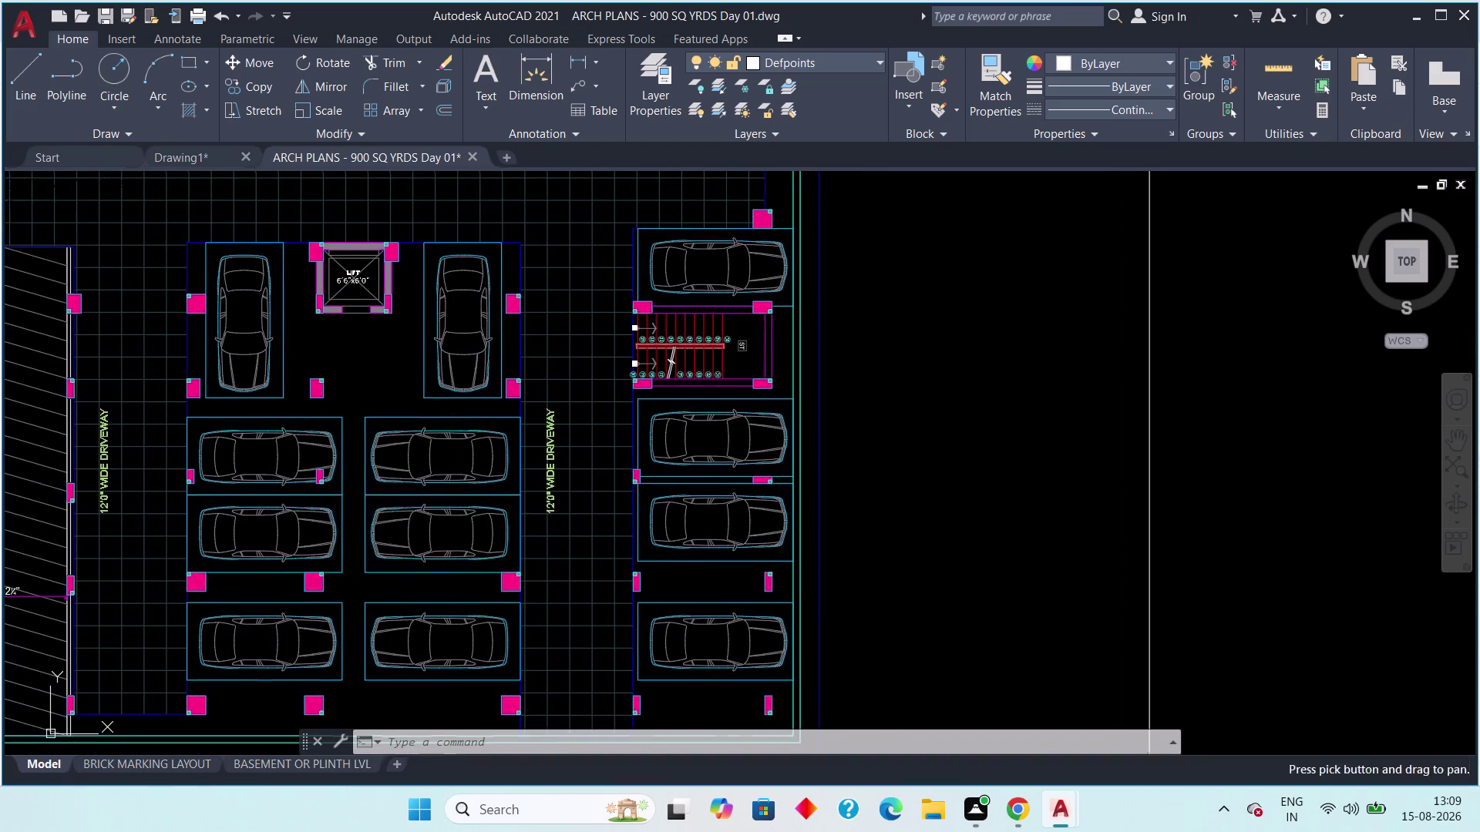